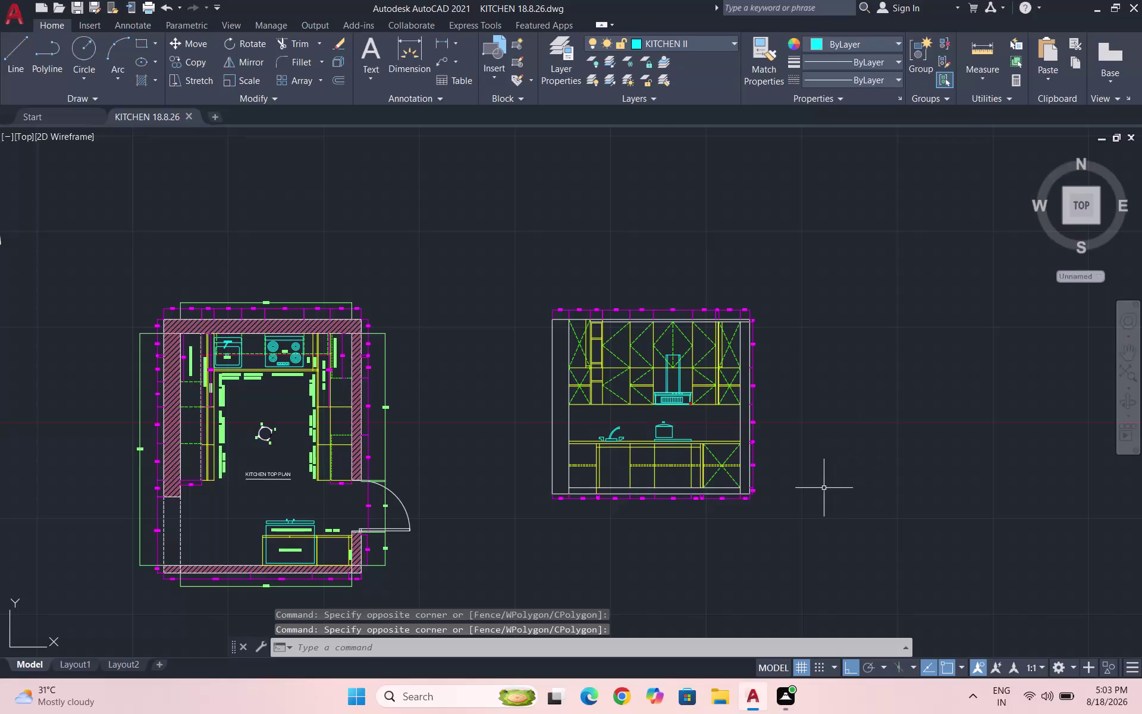
Draw a 3-point arc closing the left end of the knob's top lines.
scroll(up, 3)
scroll(up, 3)
scroll(up, 3)
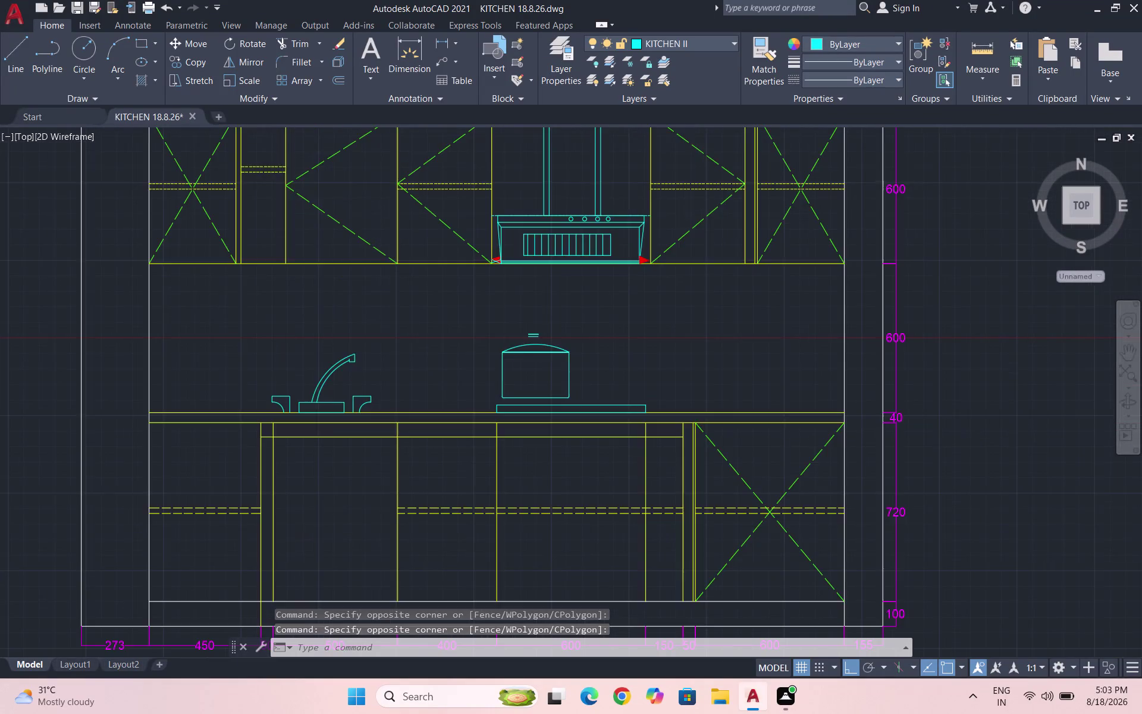
scroll(up, 3)
scroll(up, 3)
scroll(down, 3)
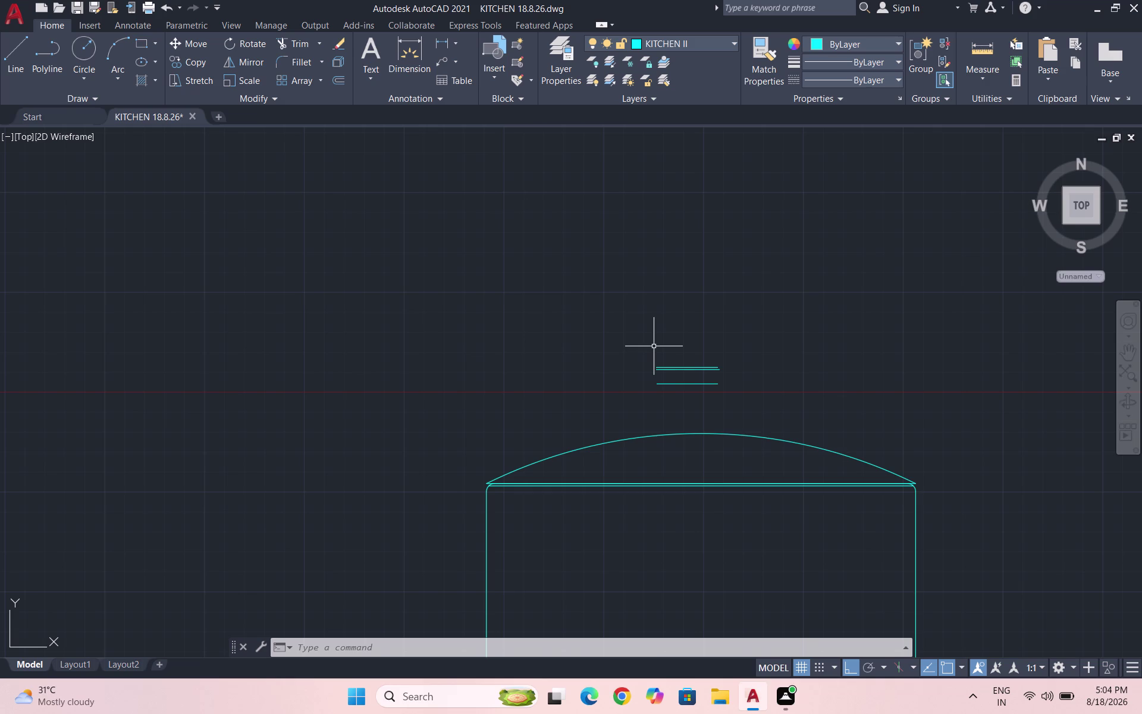
scroll(down, 3)
scroll(up, 3)
scroll(up, 3)
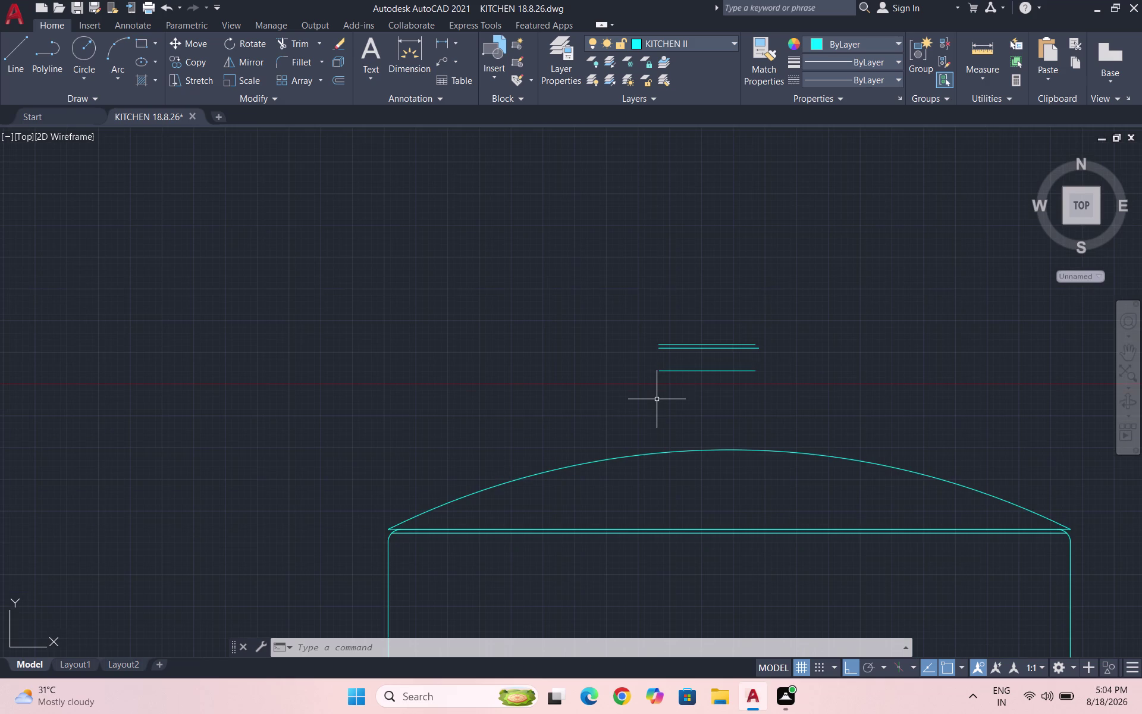
key(a)
key(Return)
scroll(up, 3)
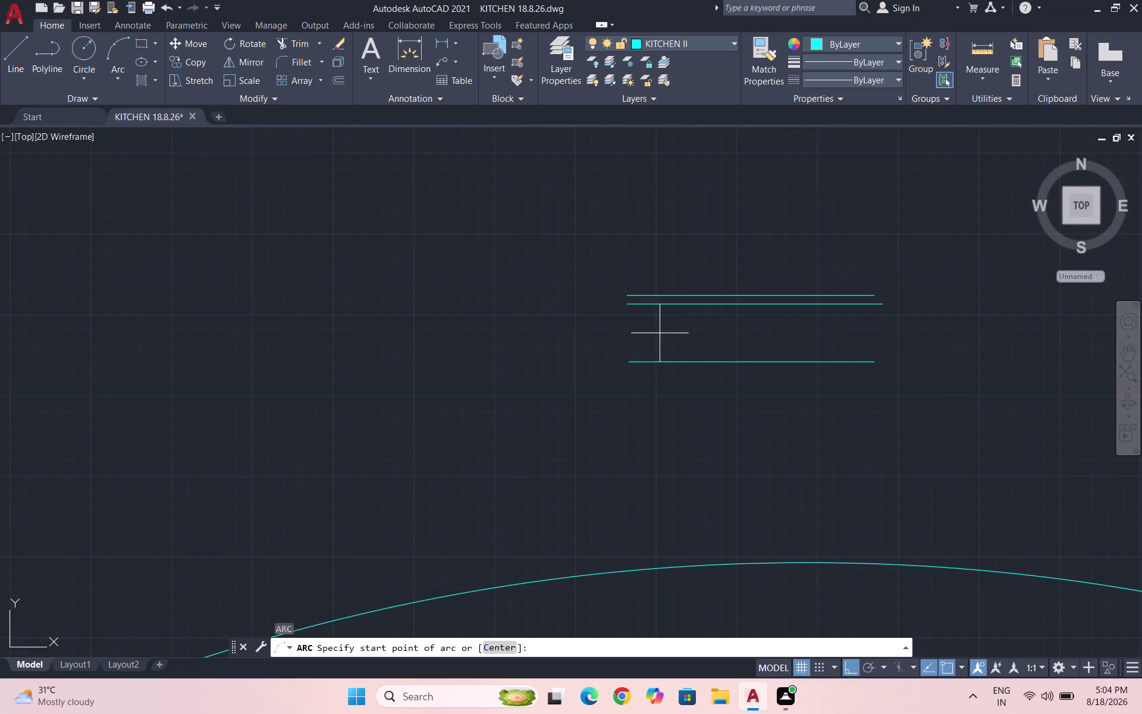
click(625, 294)
click(631, 363)
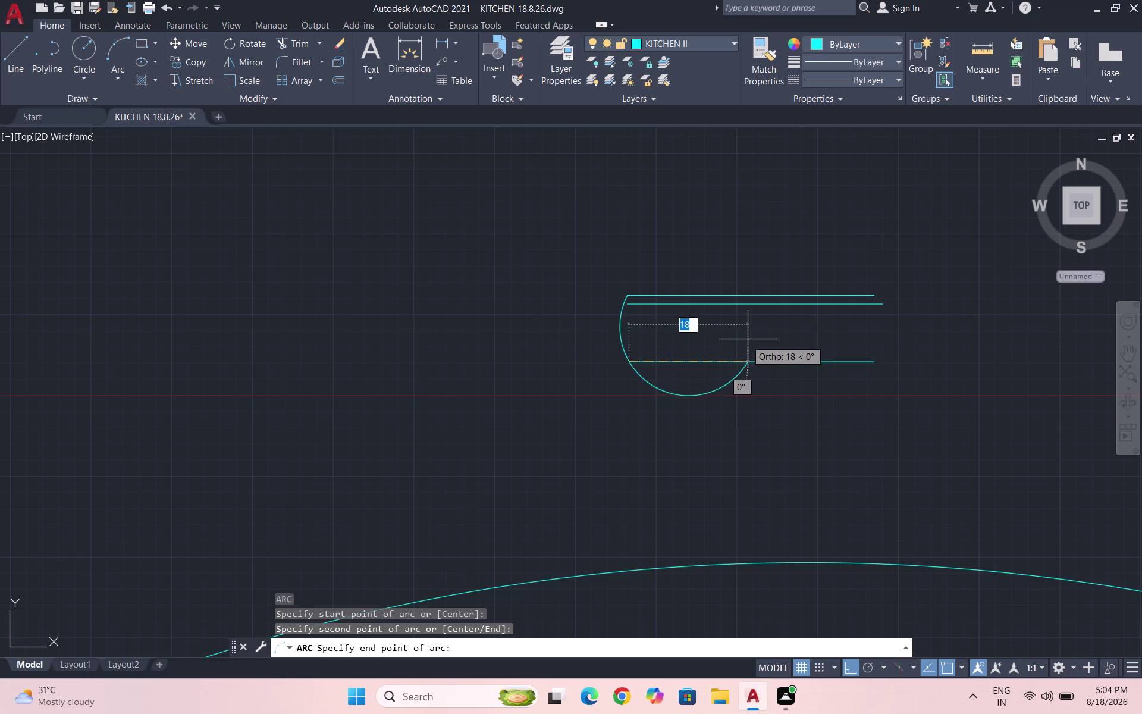
click(707, 337)
Trim the left arc's portion hanging below the knob's bottom line.
text(TR)
key(Return)
key(Return)
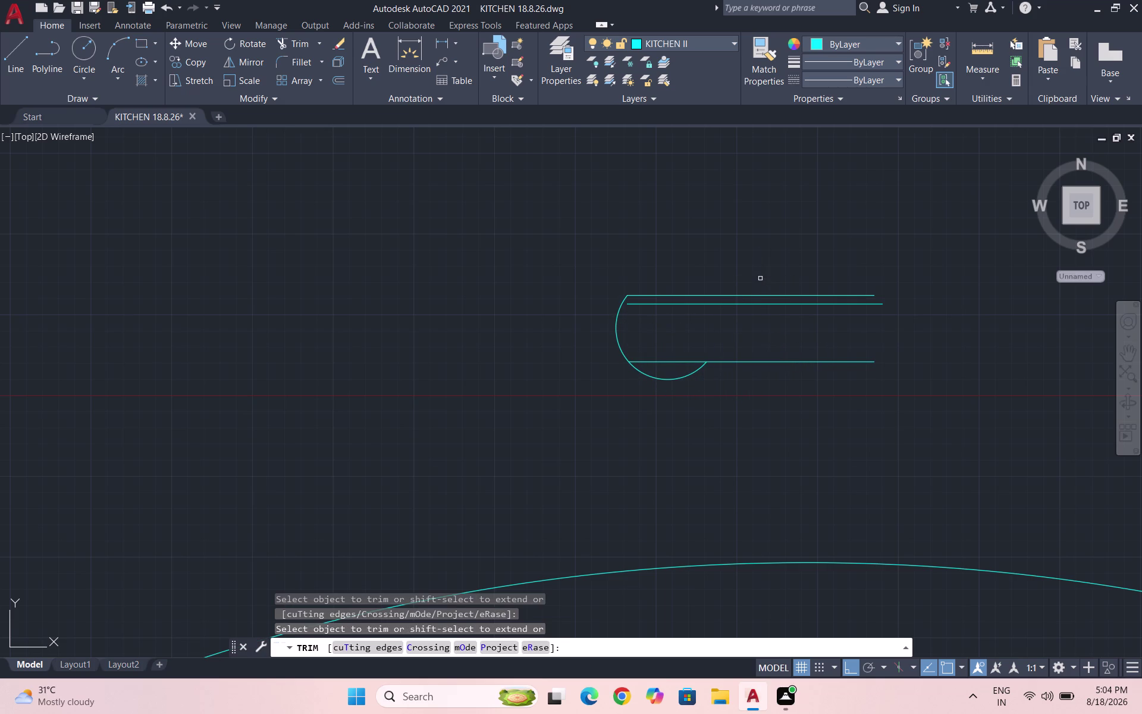
click(652, 375)
key(Escape)
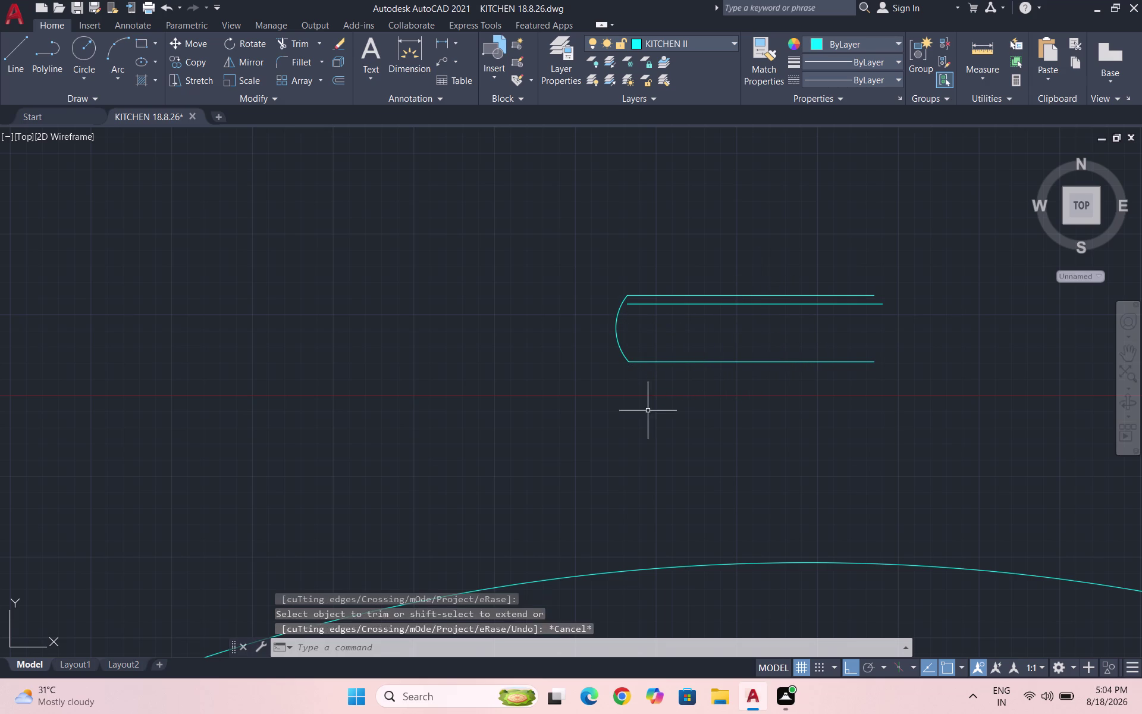
key(Escape)
Draw a 3-point arc closing the right end of the knob's top lines.
key(a)
key(Return)
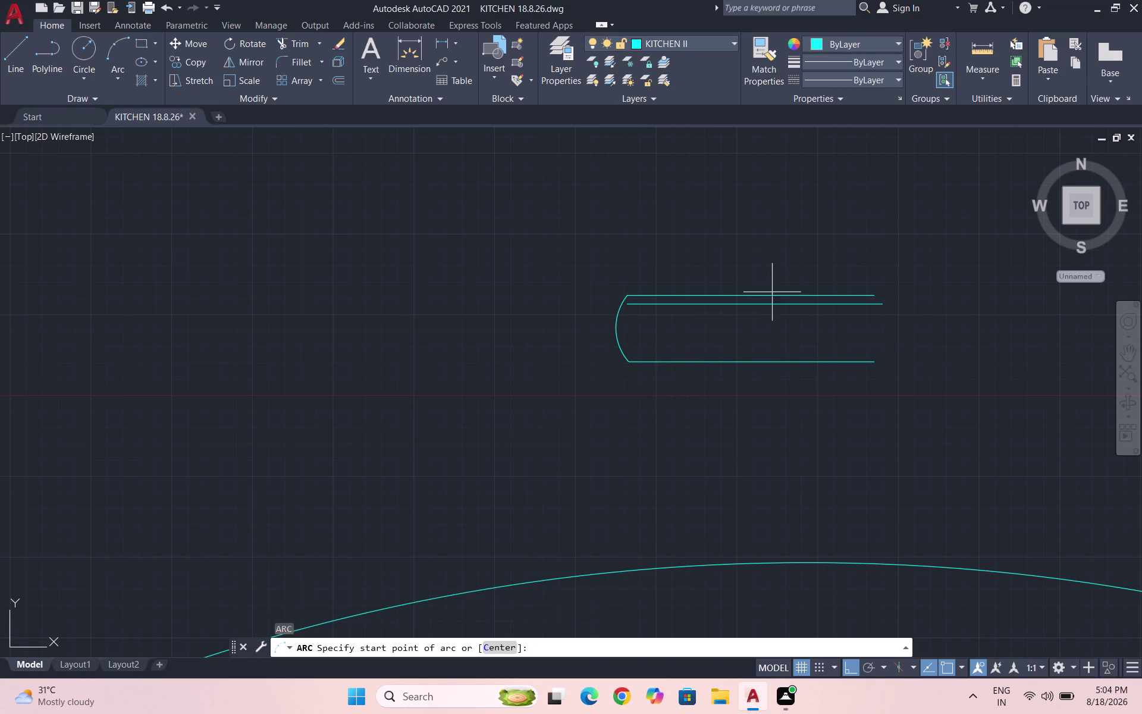
click(871, 294)
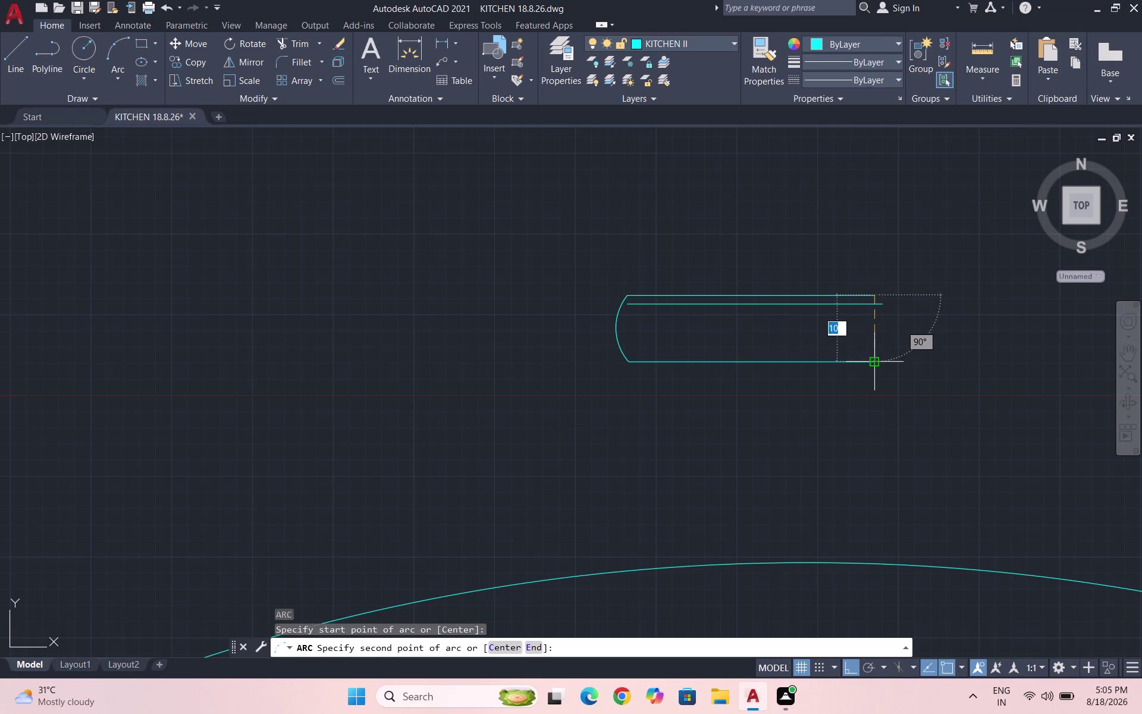
click(874, 366)
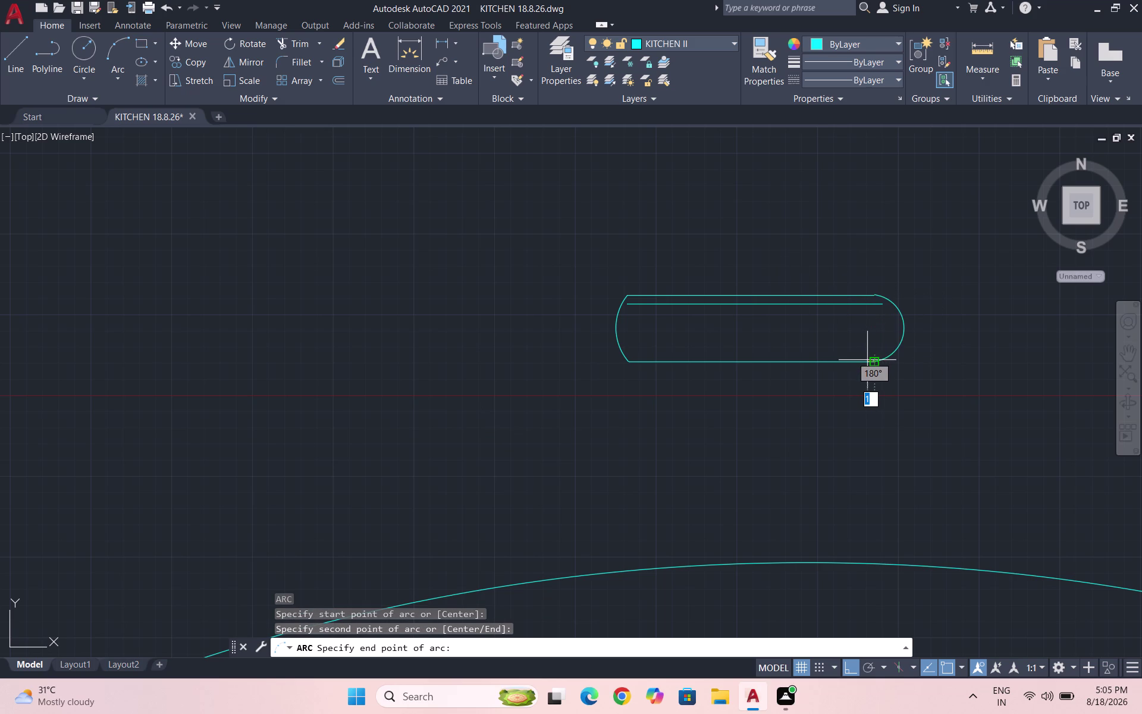
click(867, 359)
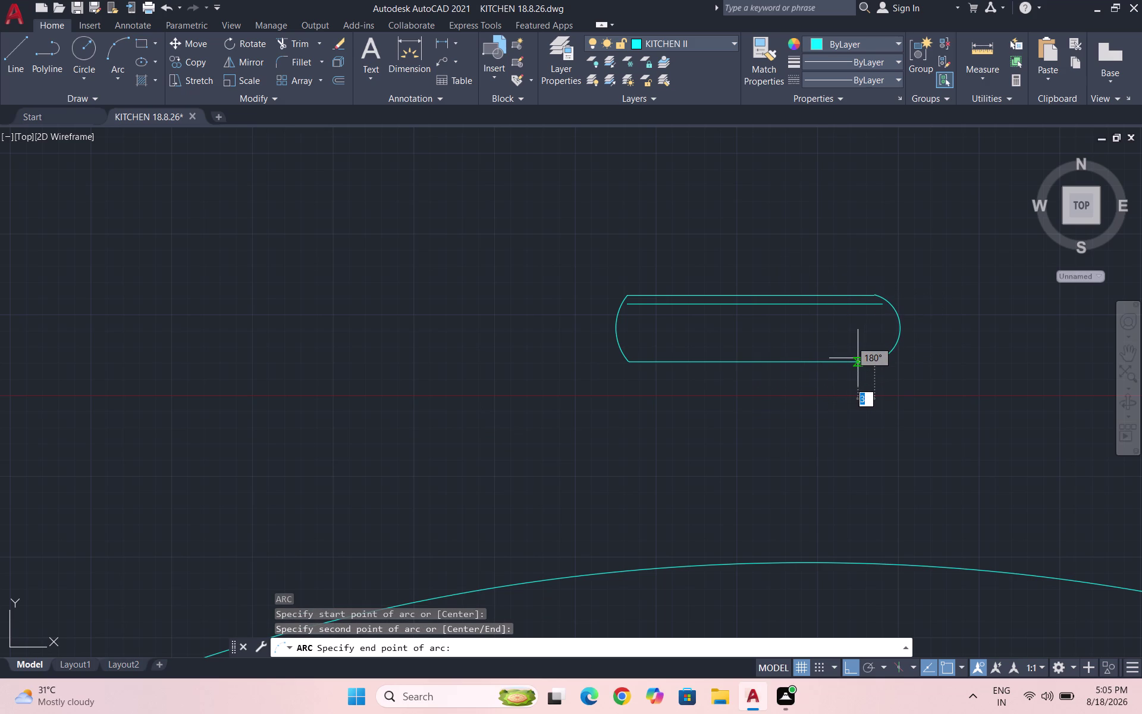
click(857, 358)
scroll(up, 3)
scroll(up, 3)
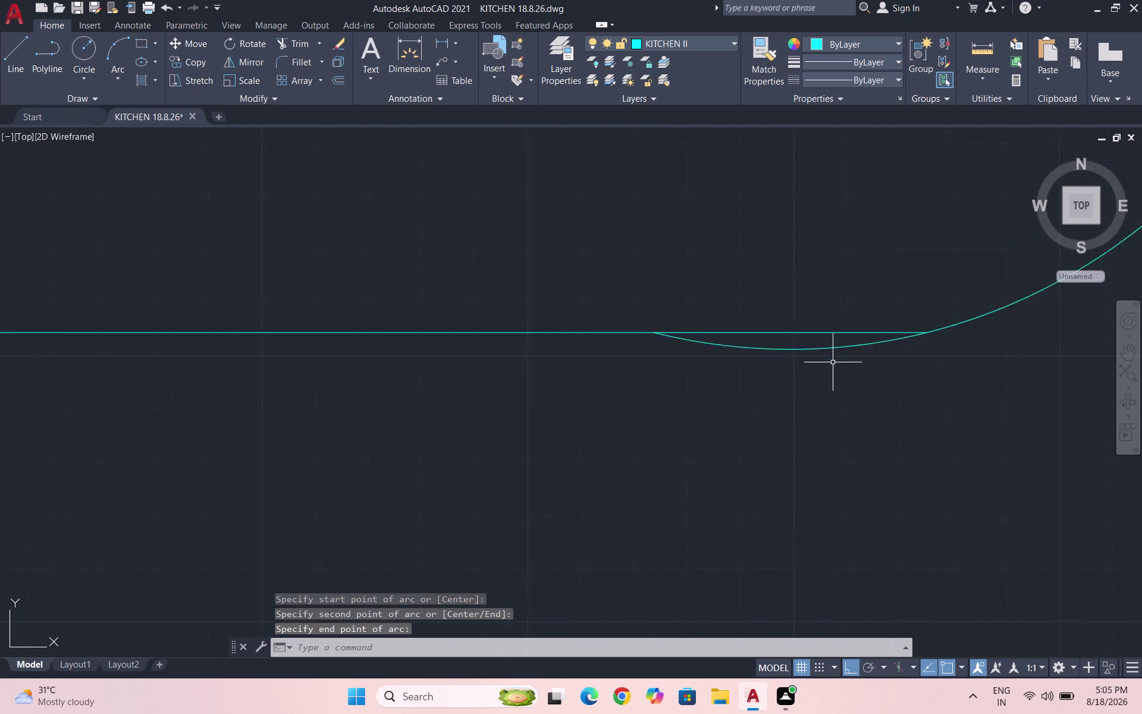
scroll(up, 3)
Trim away the right arc's dip below the bottom line.
text(TR)
key(Return)
key(Return)
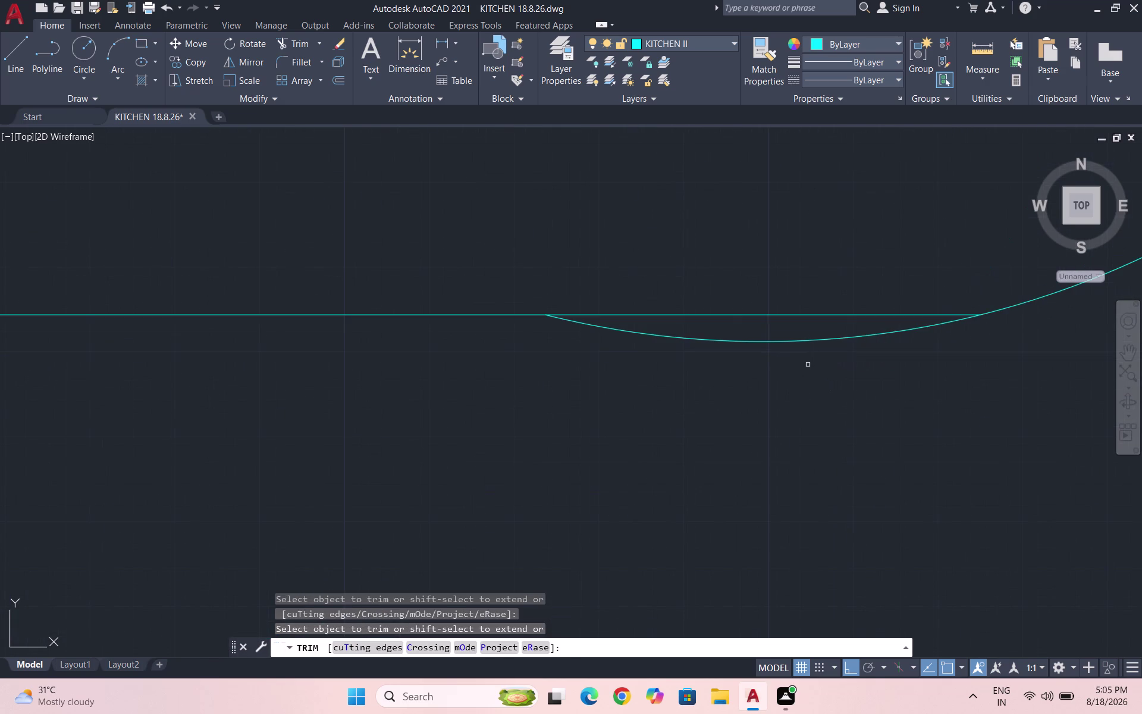
click(822, 339)
click(823, 347)
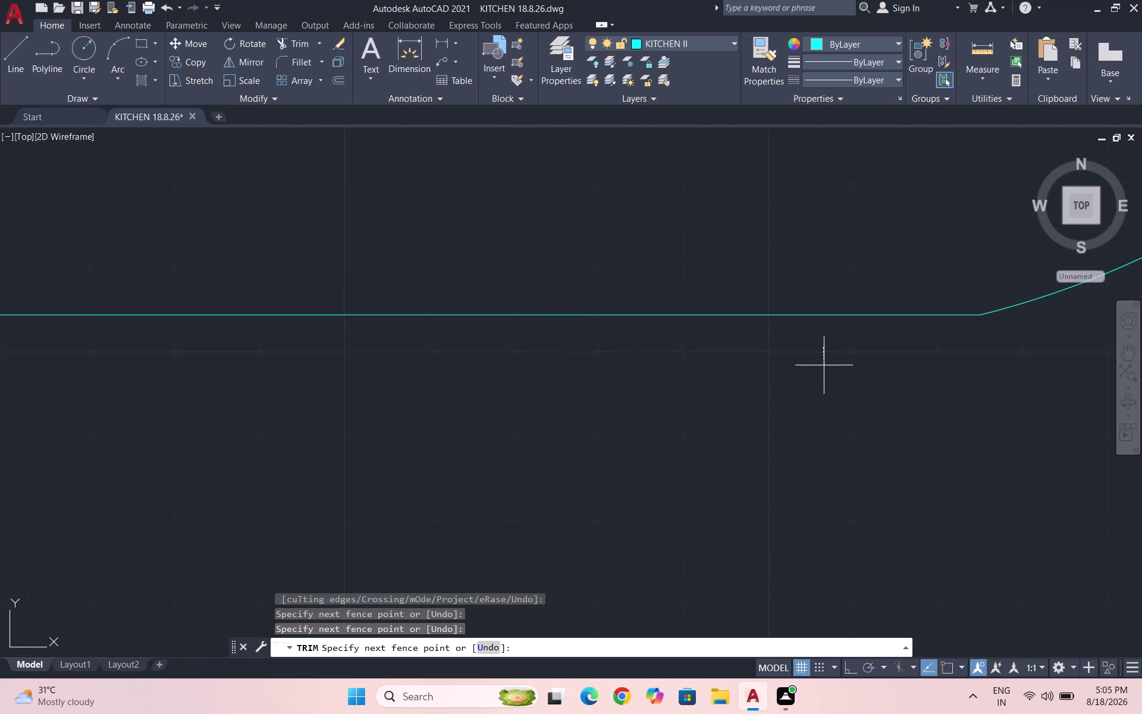
scroll(down, 3)
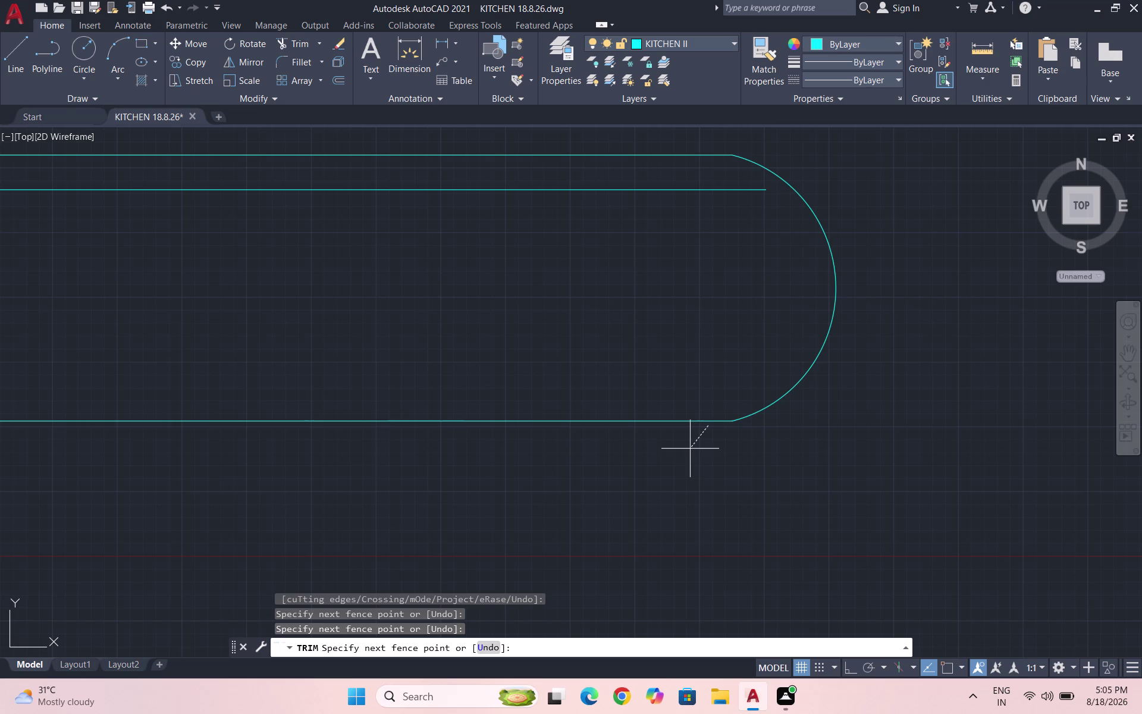
scroll(down, 3)
scroll(down, 3)
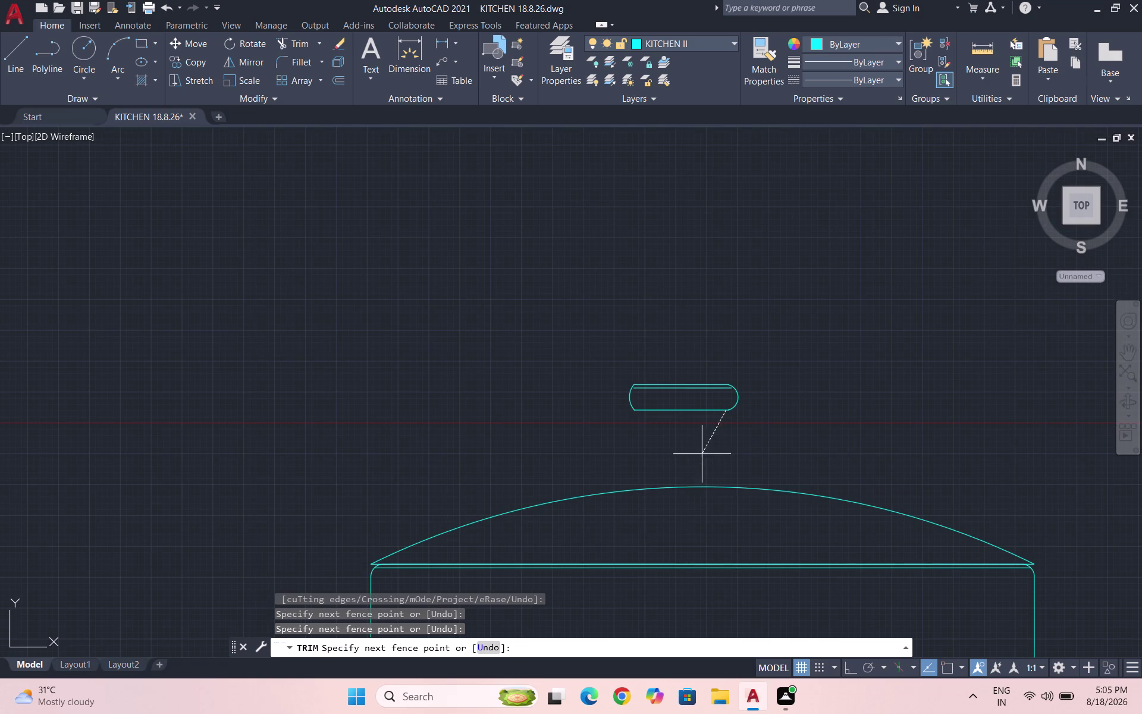
Draw the left curved stem arc from under the knob cap down past the lid.
key(Escape)
key(a)
key(Return)
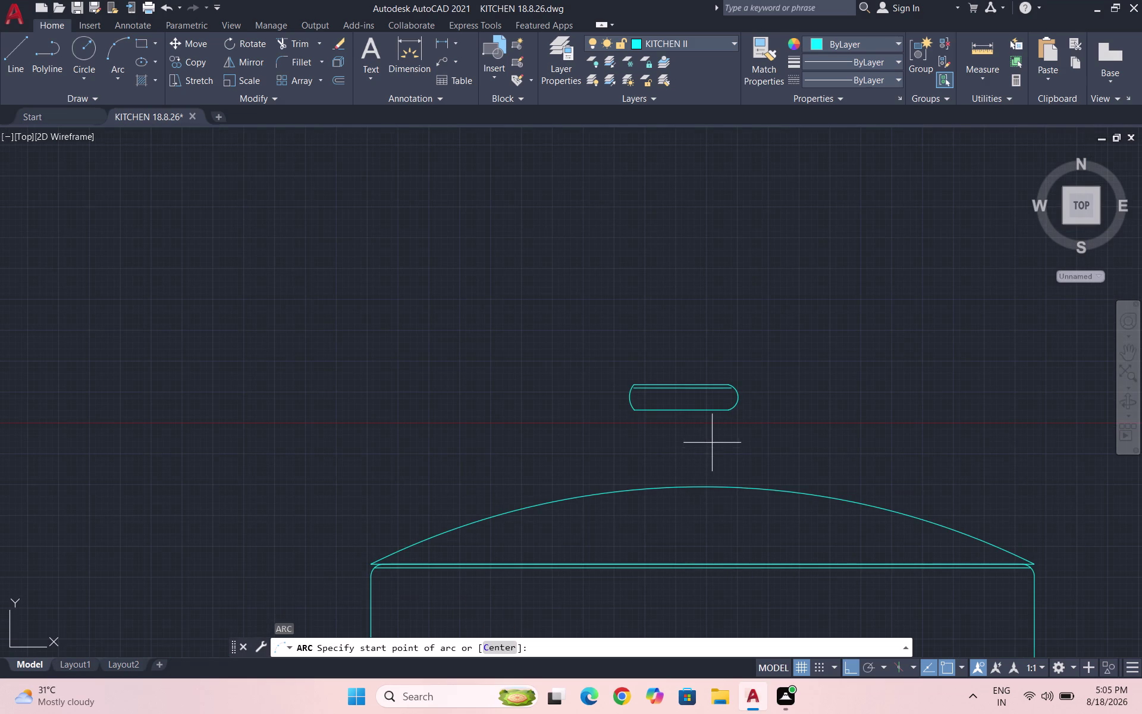
scroll(up, 3)
click(541, 346)
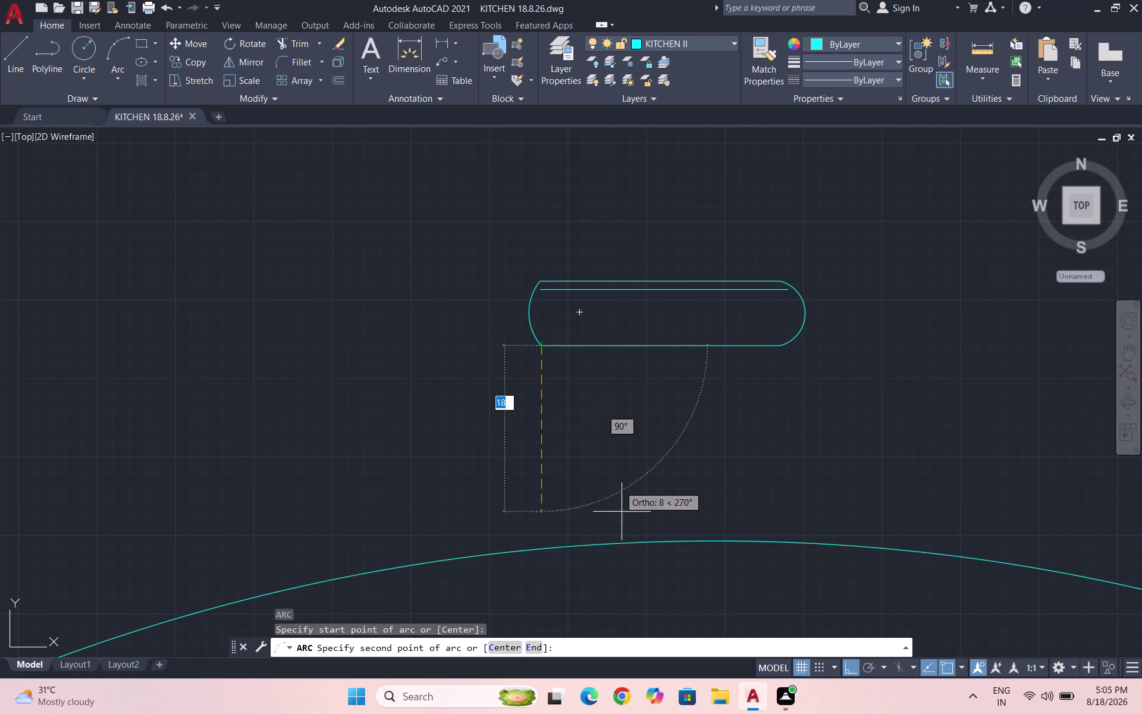
click(637, 540)
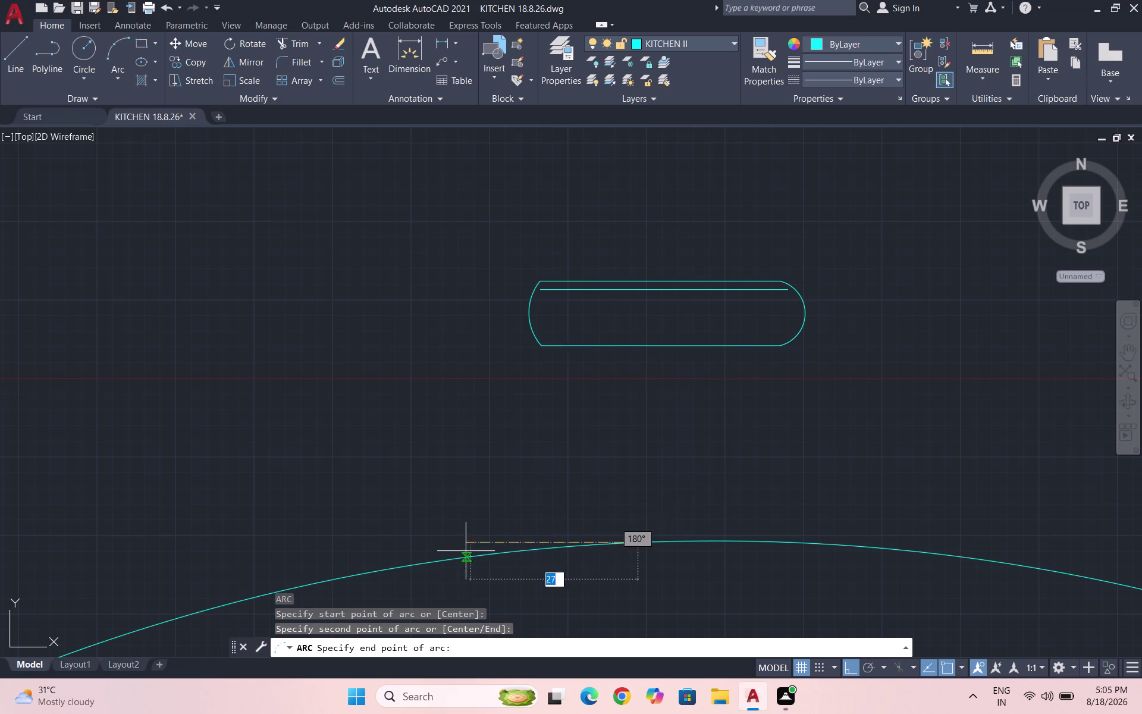
scroll(down, 3)
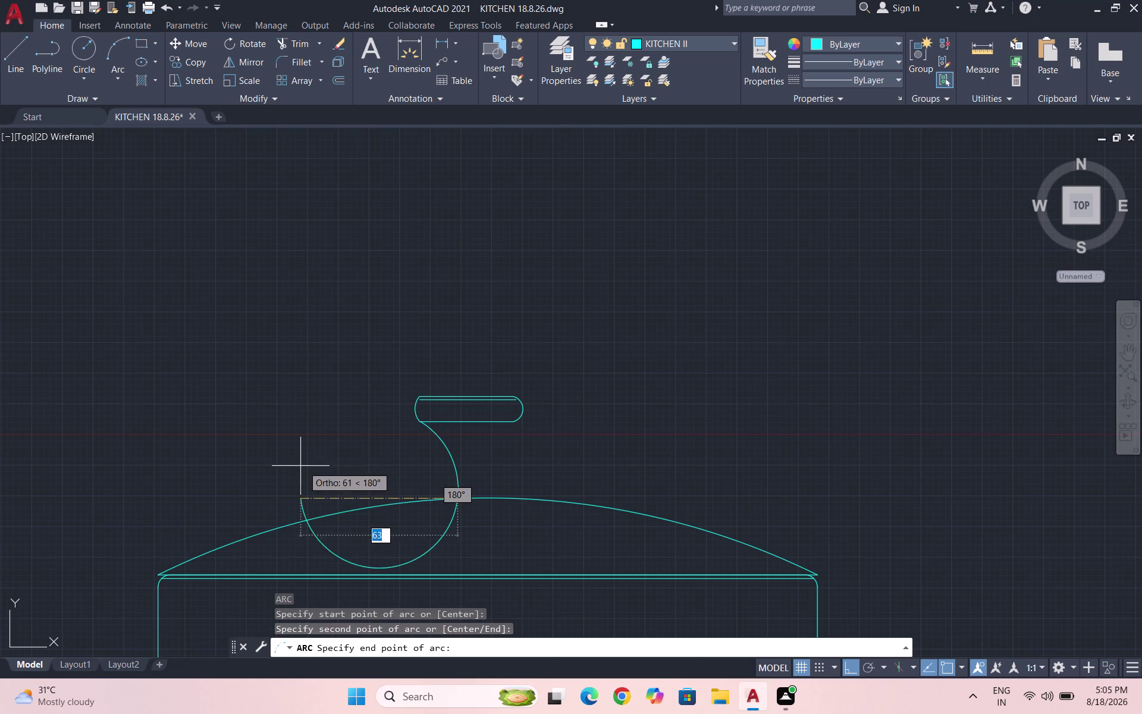
click(316, 464)
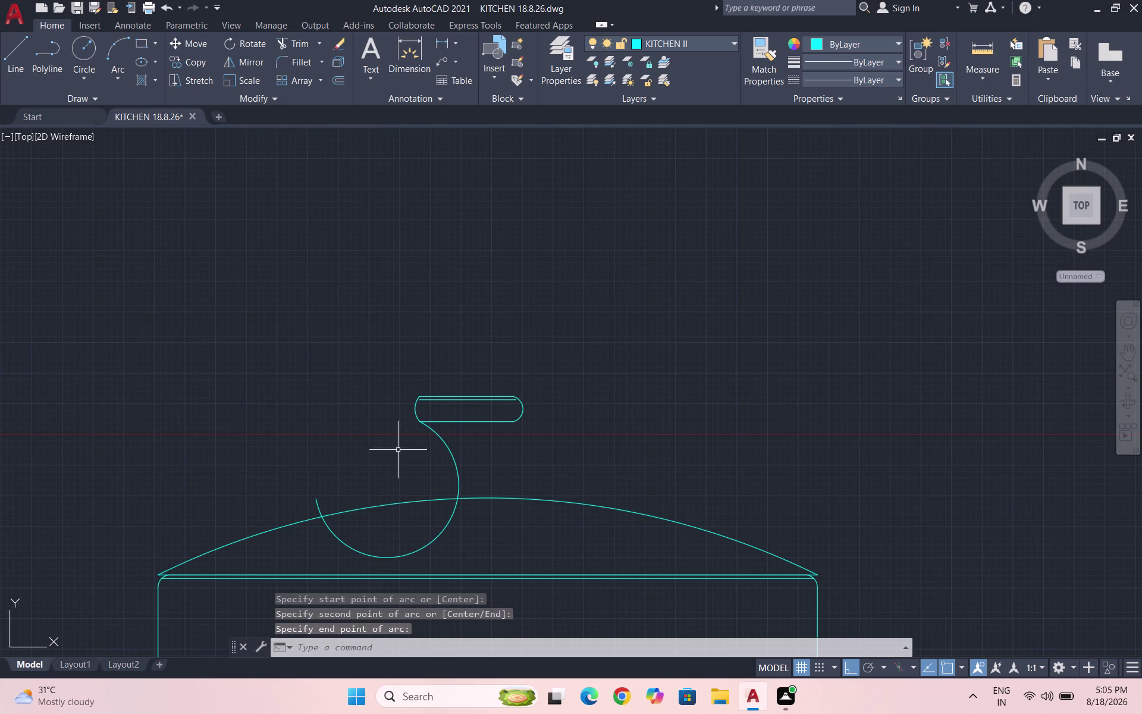
Trim the left stem curve's loops below the lid.
text(TR)
key(Return)
key(Return)
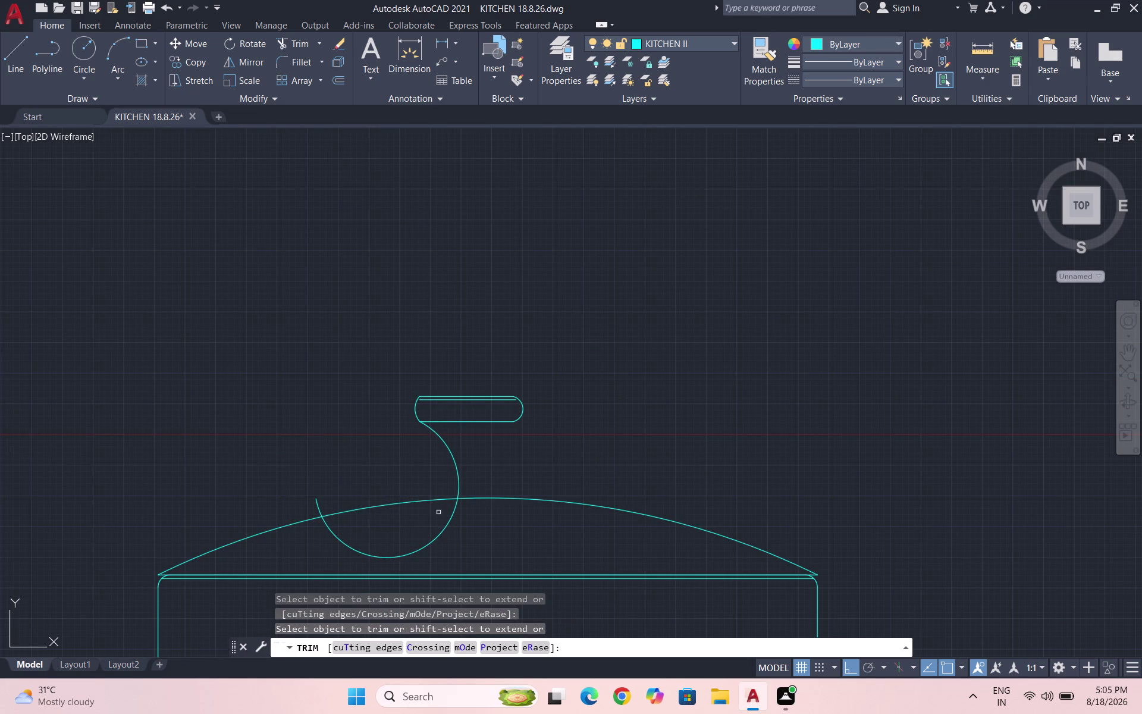
drag(419, 527, 478, 549)
drag(312, 511, 334, 493)
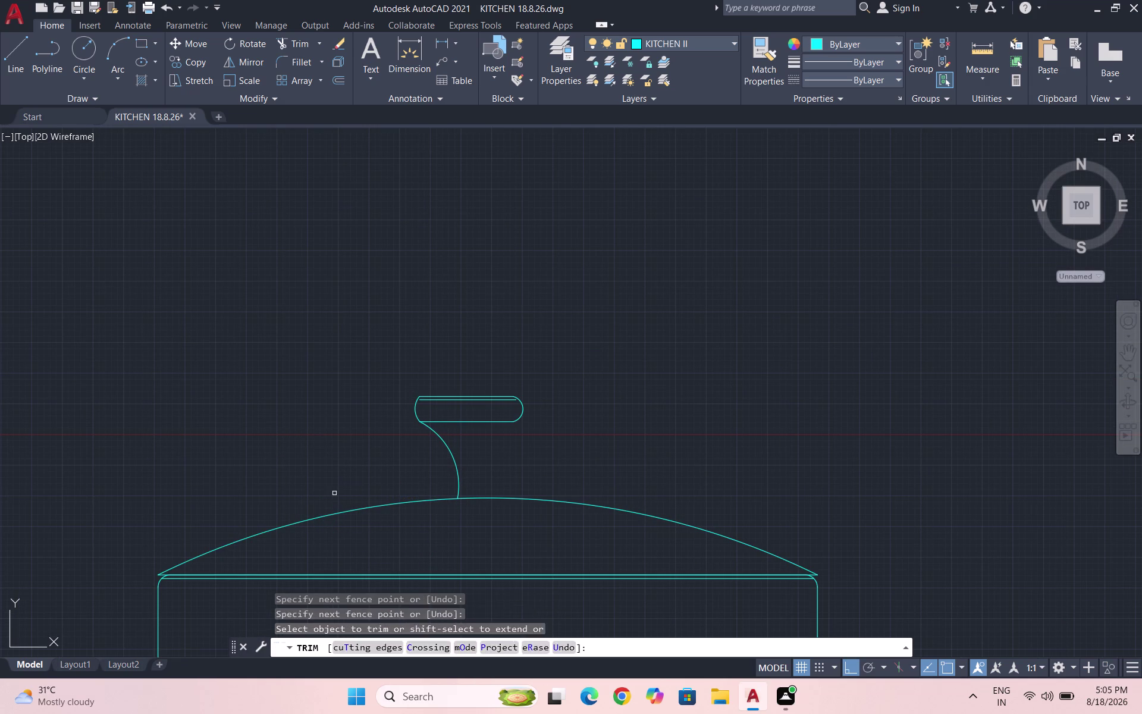
key(Escape)
key(Escape)
Draw the right curved stem arc from under the cap down past the lid.
key(a)
key(Return)
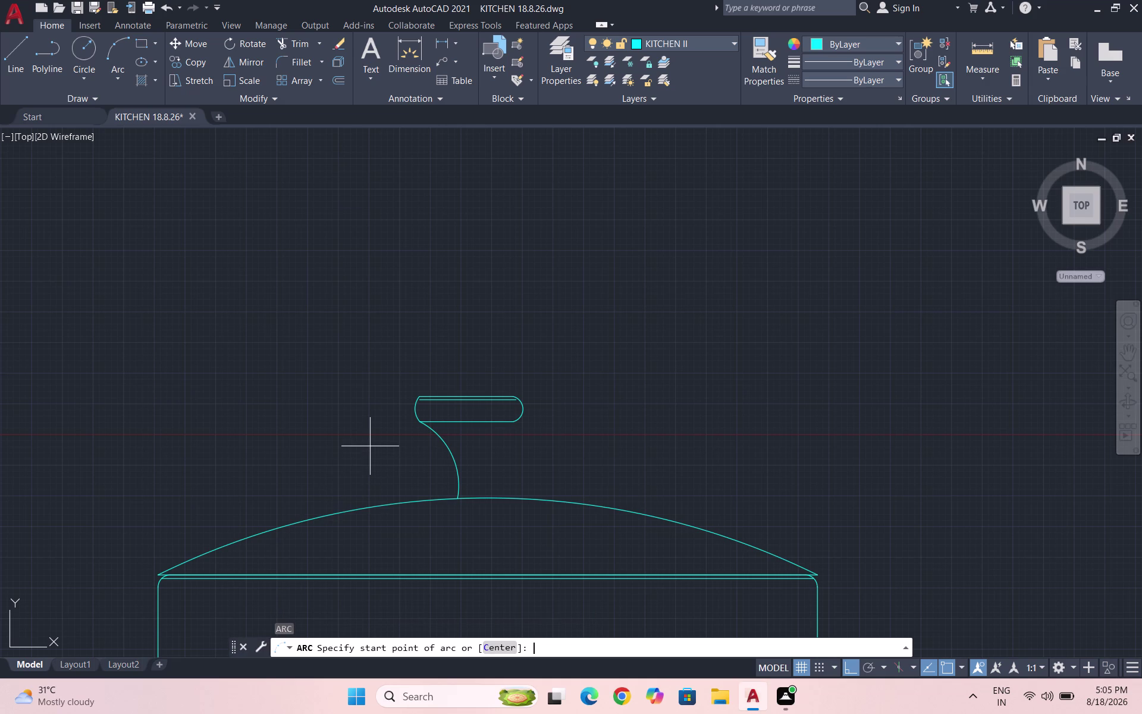
click(511, 421)
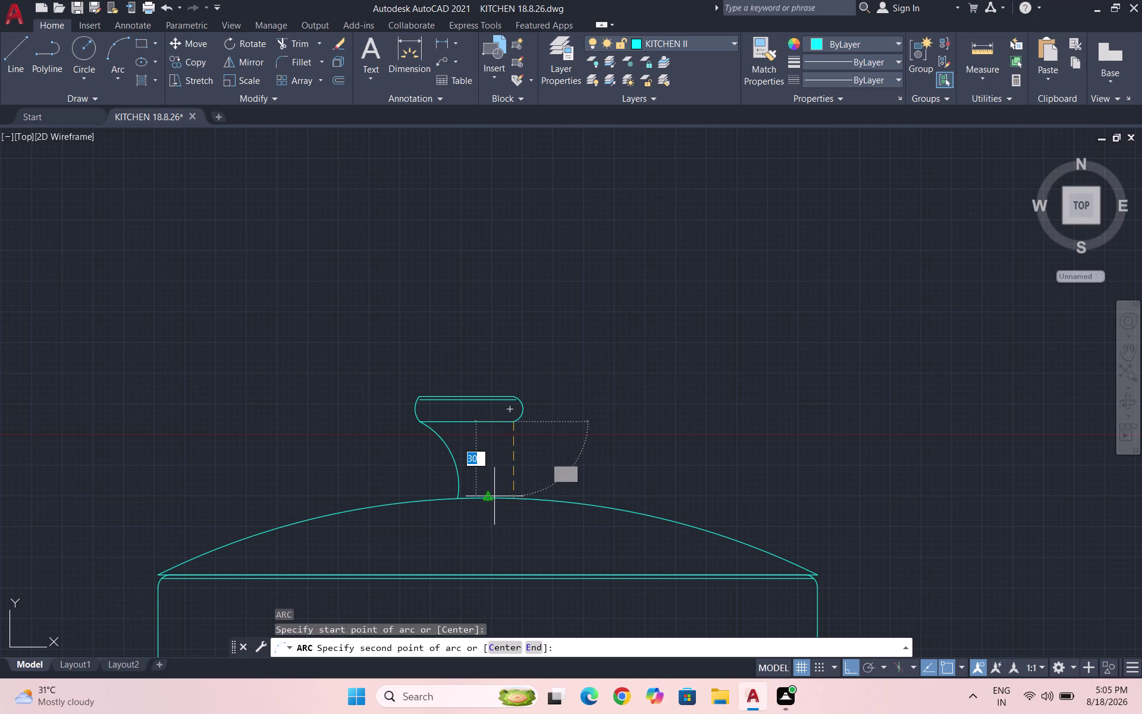
scroll(up, 3)
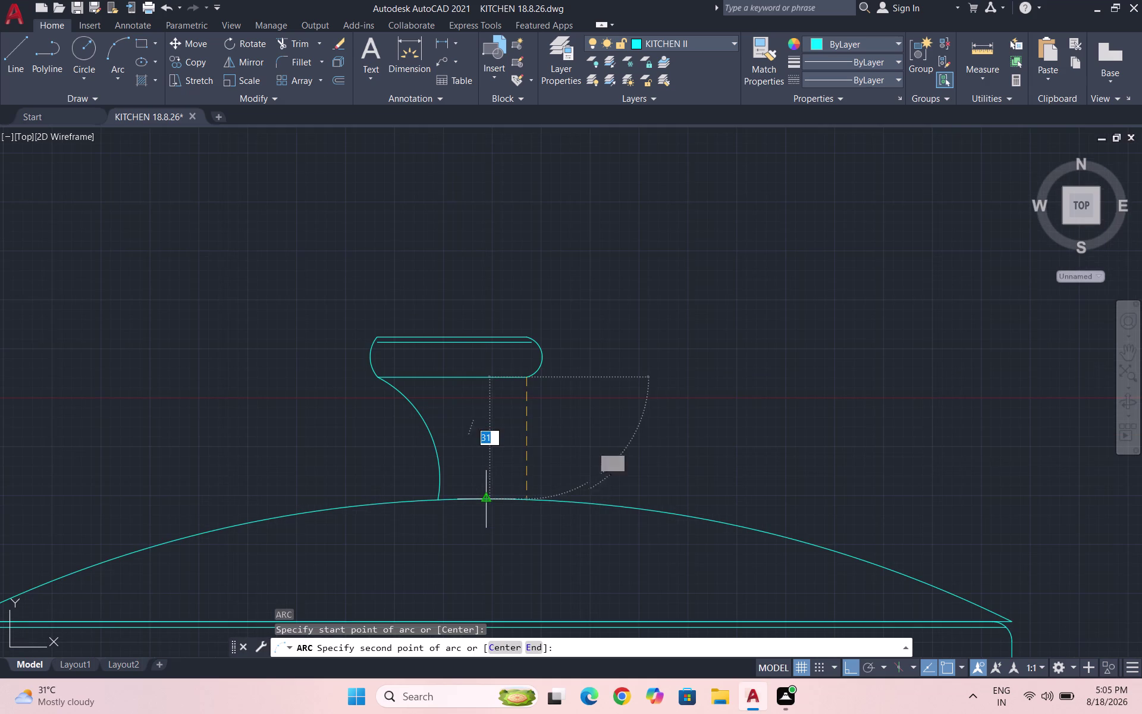
click(486, 497)
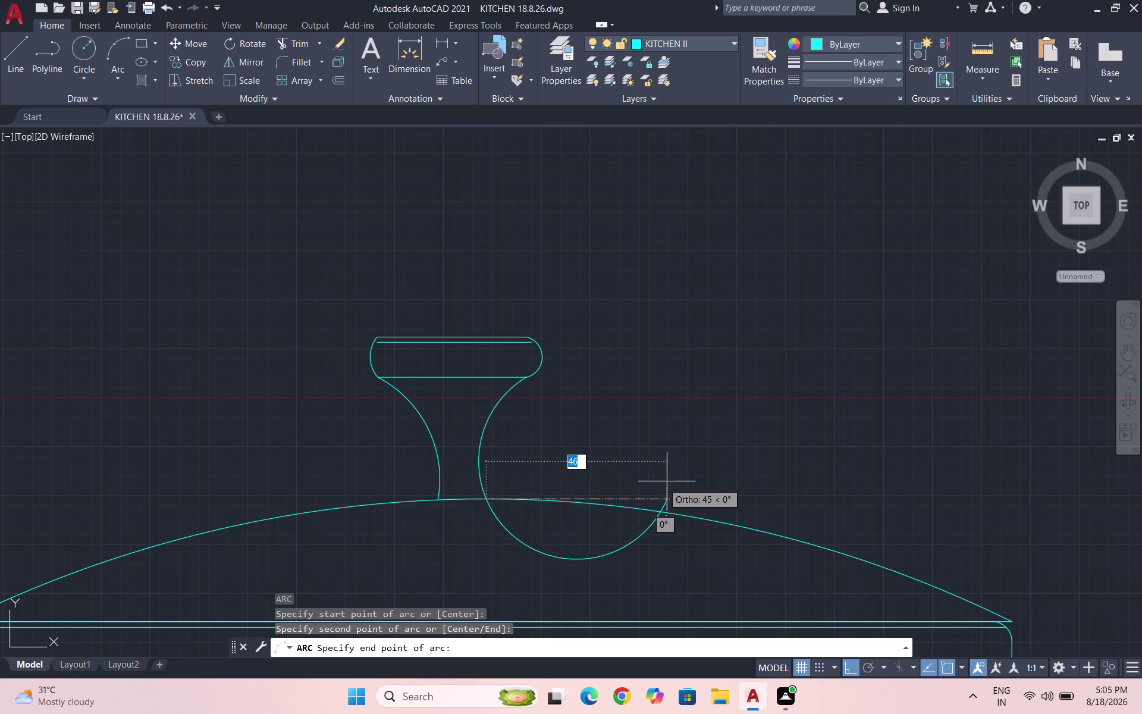
click(725, 458)
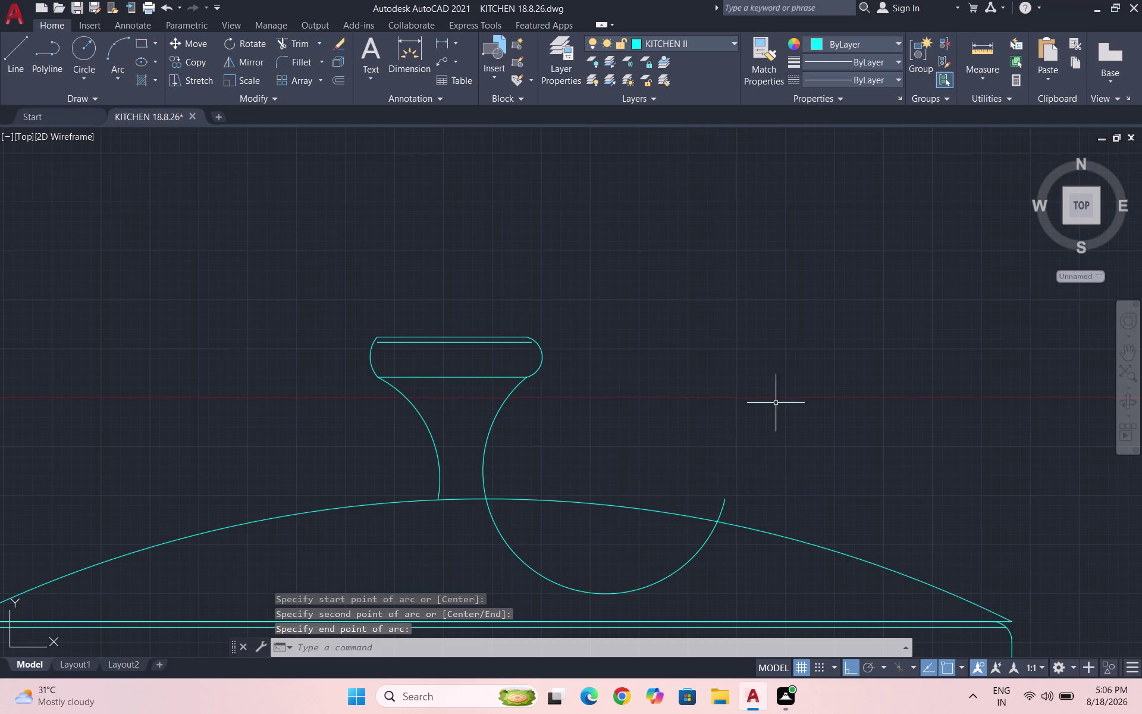
Trim the right stem curve's overhang below the lid.
text(TR)
key(Return)
key(Return)
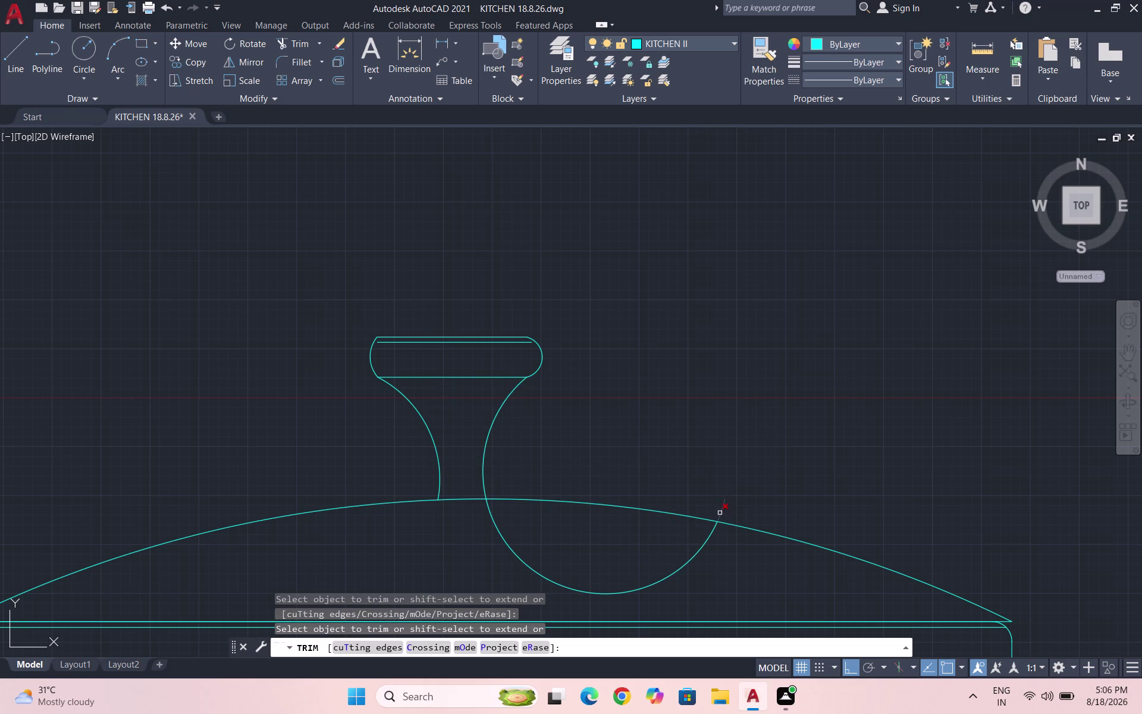
drag(711, 503, 775, 507)
drag(548, 552, 458, 603)
key(Escape)
scroll(down, 3)
key(Escape)
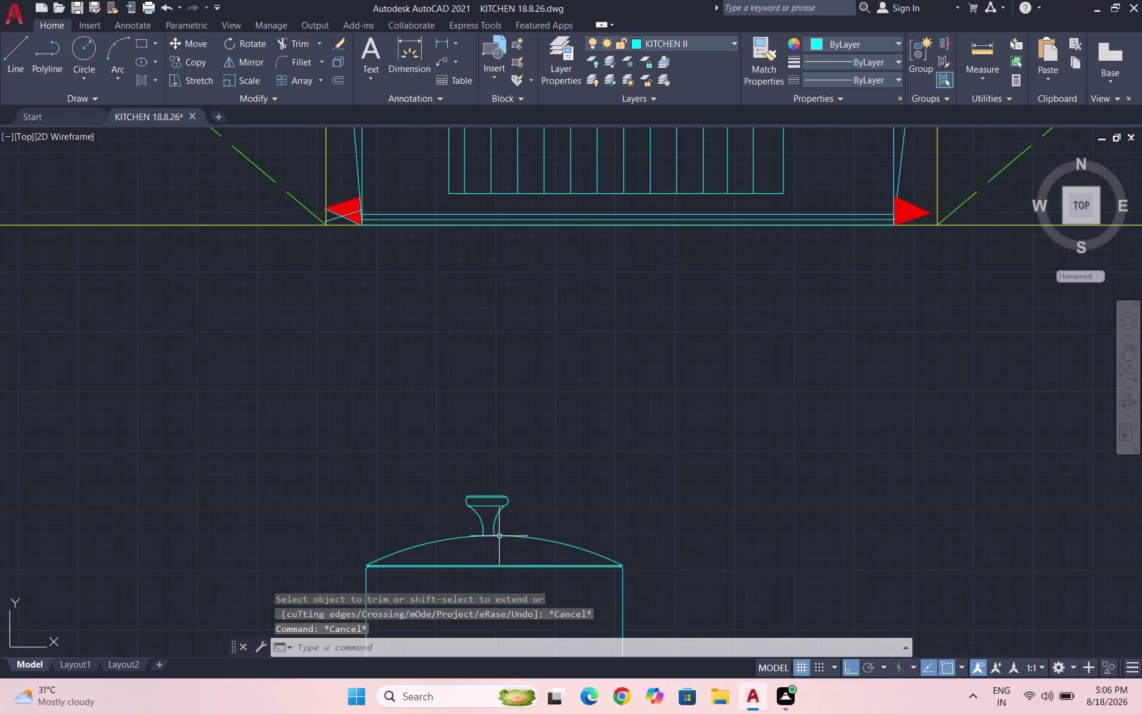
Draw the upper handle line extending left from the lid rim's left corner.
scroll(down, 3)
scroll(down, 3)
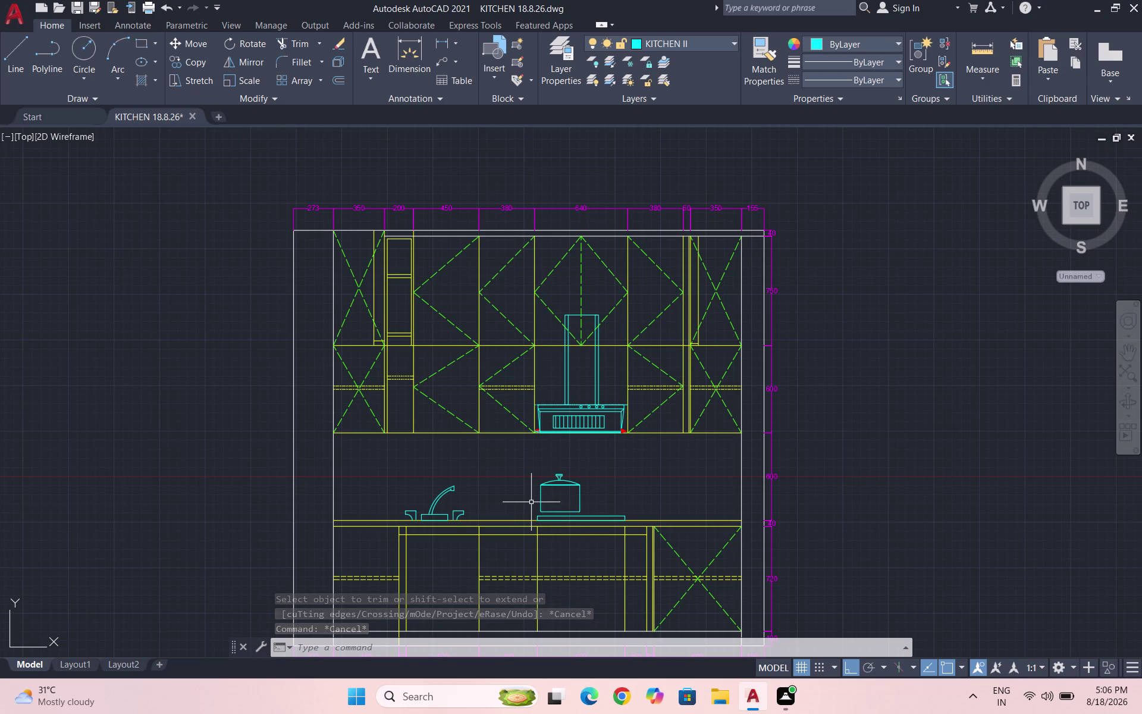
scroll(up, 3)
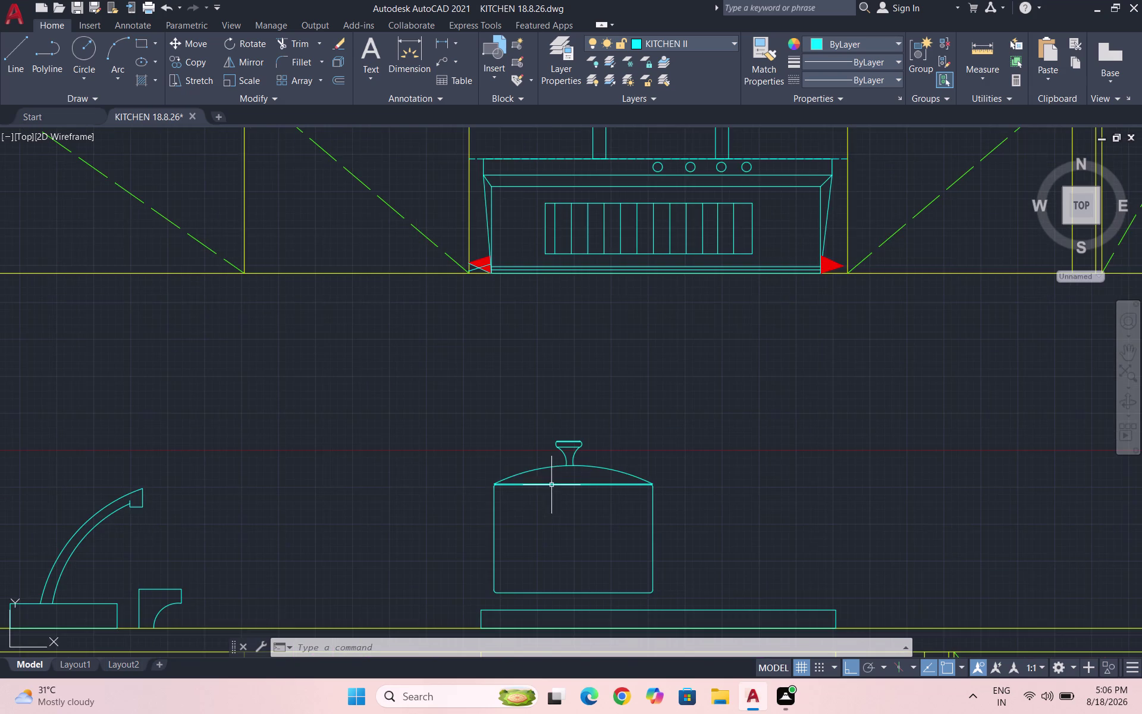
scroll(up, 3)
text(L')
key(Return)
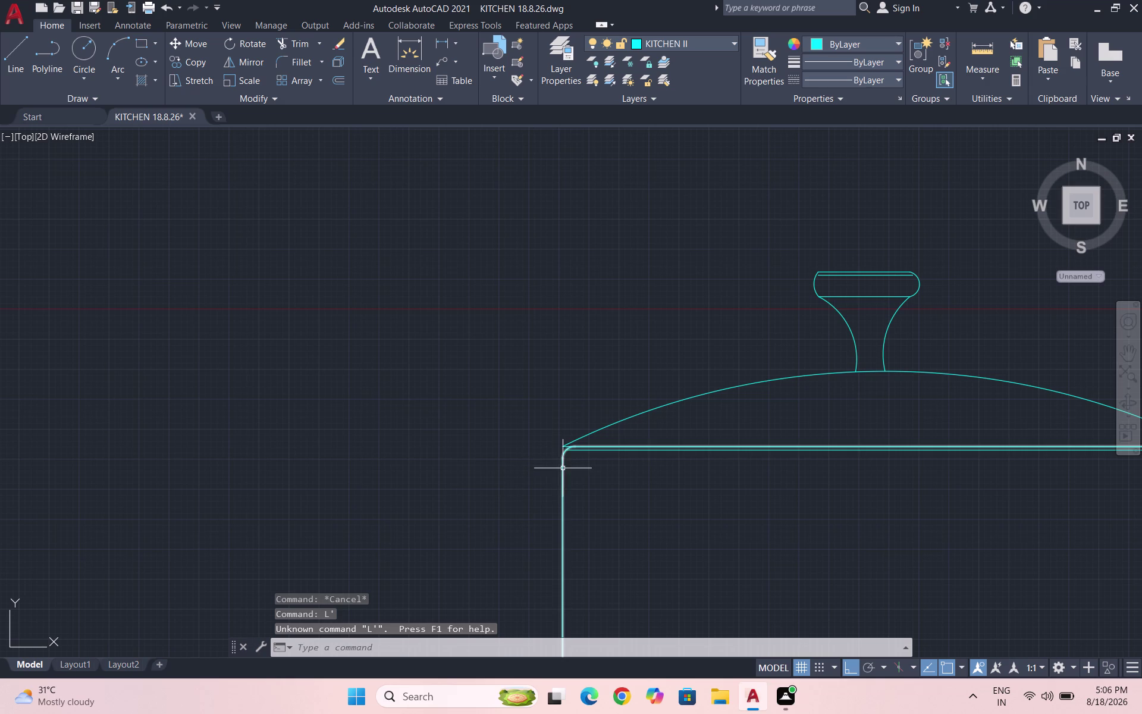
key(Escape)
key(l)
key(Return)
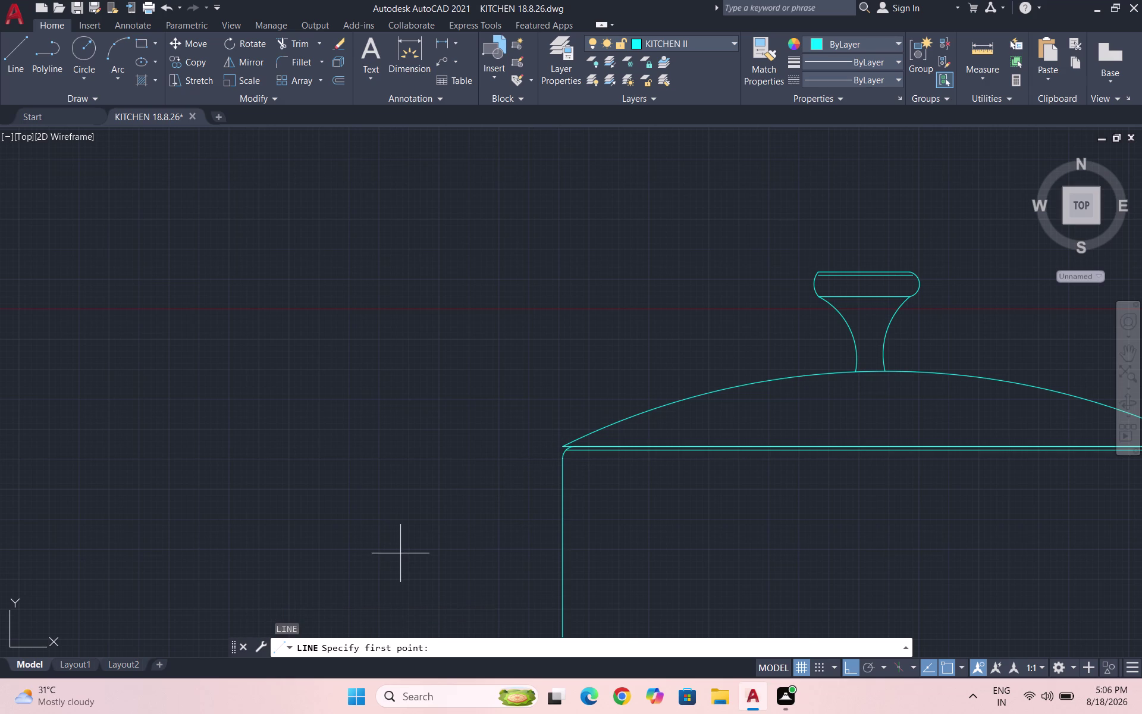
click(561, 463)
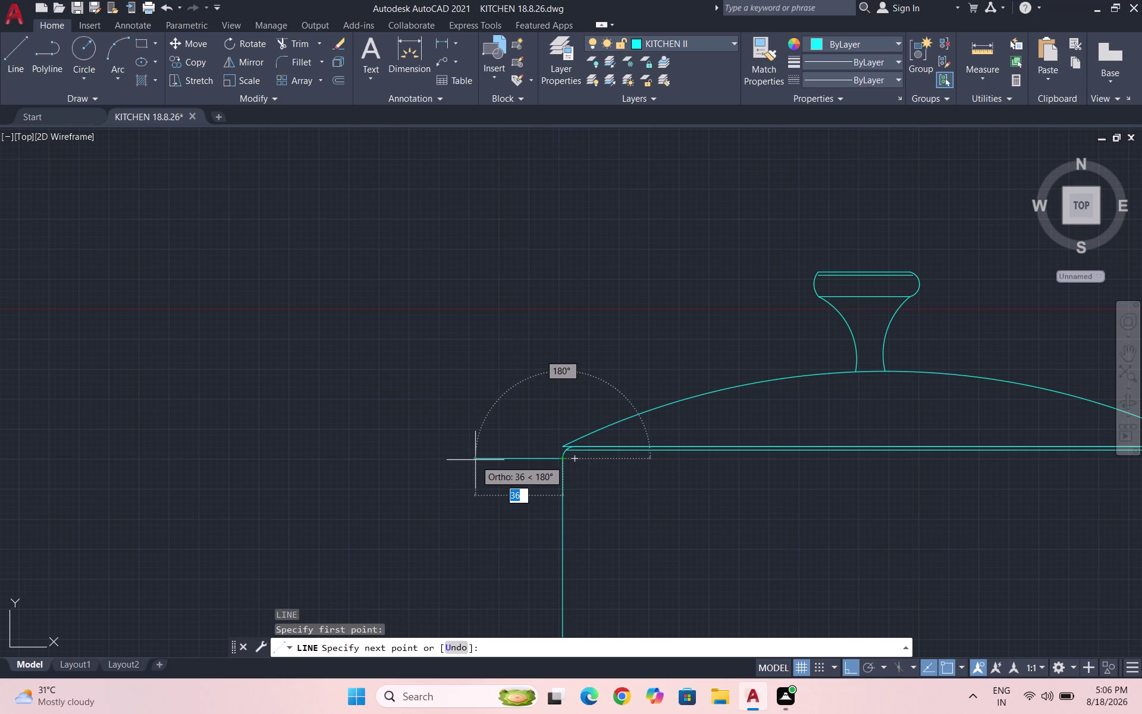
click(519, 458)
key(Escape)
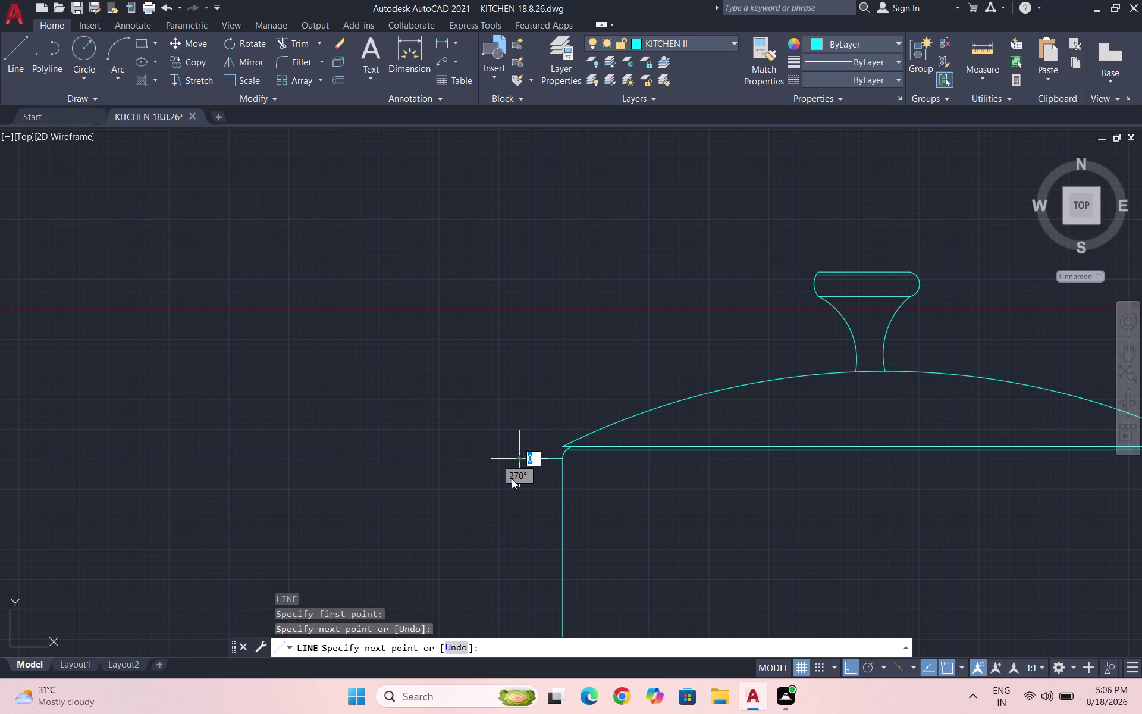
scroll(up, 3)
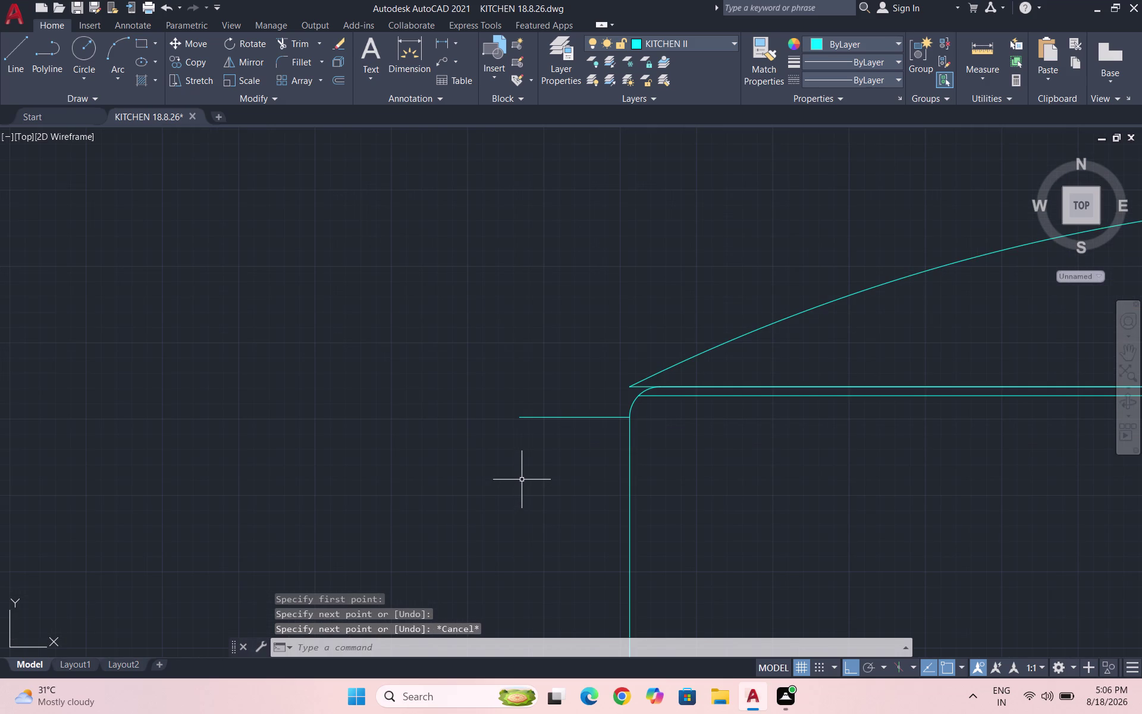
Draw a second, parallel handle line just below the first.
key(space)
click(628, 430)
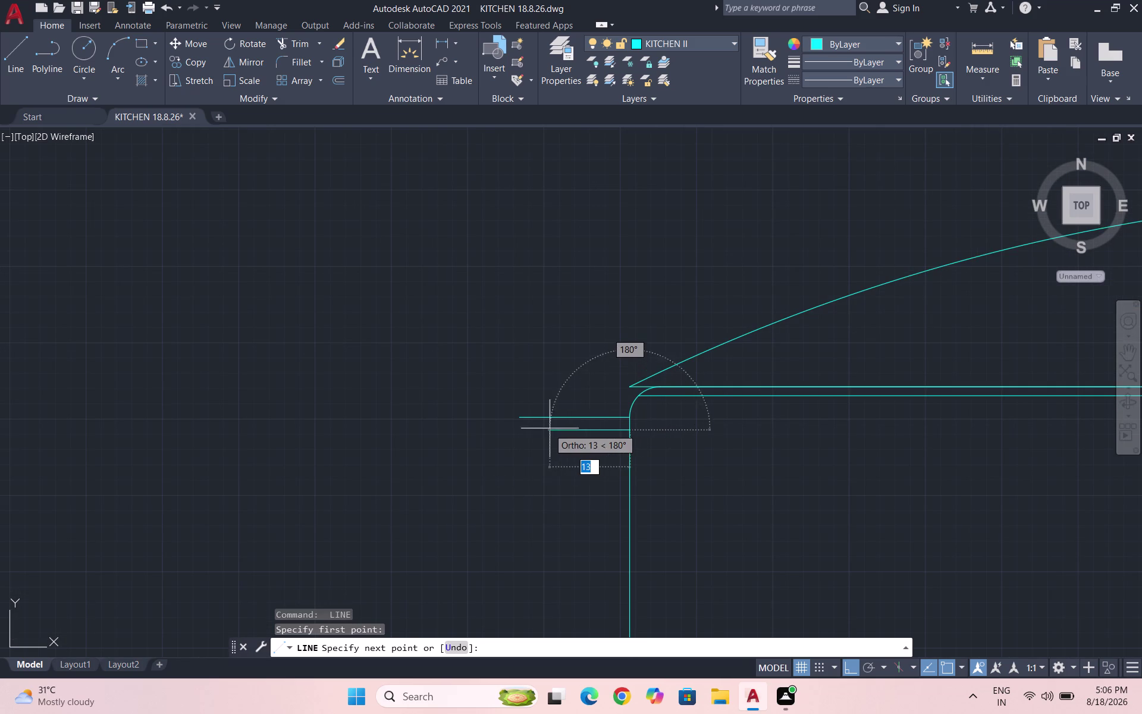
click(525, 427)
key(Escape)
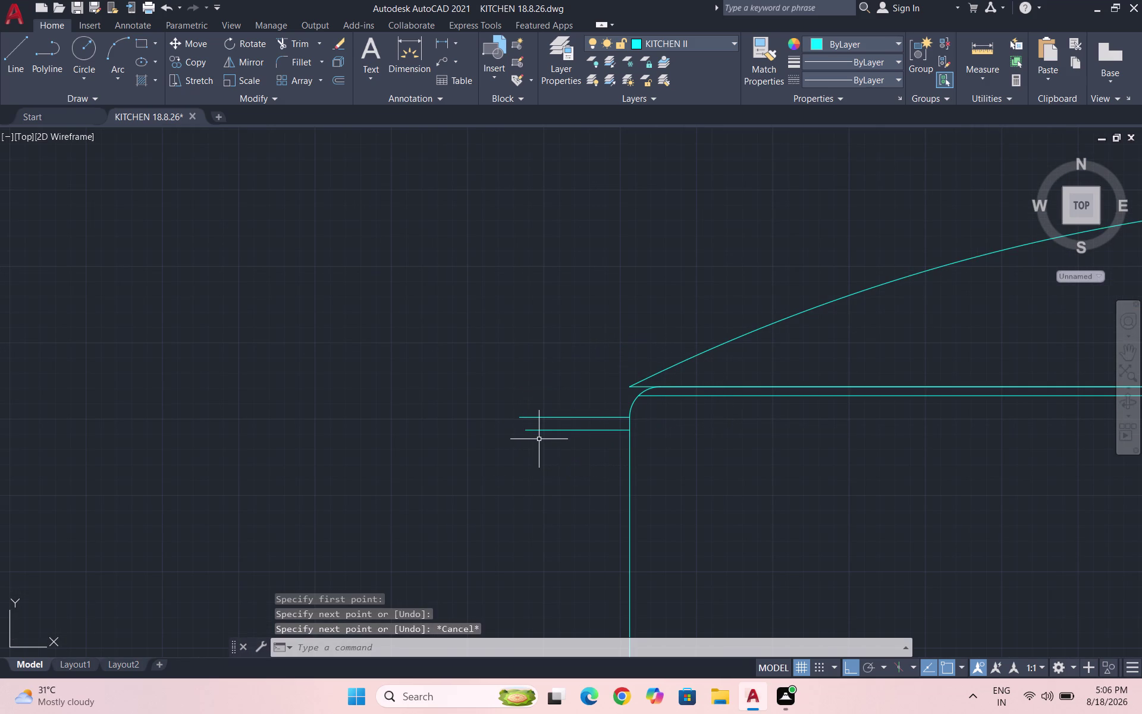
Fillet the two handle lines into a rounded outer end with radius 5.
key(f)
key(Return)
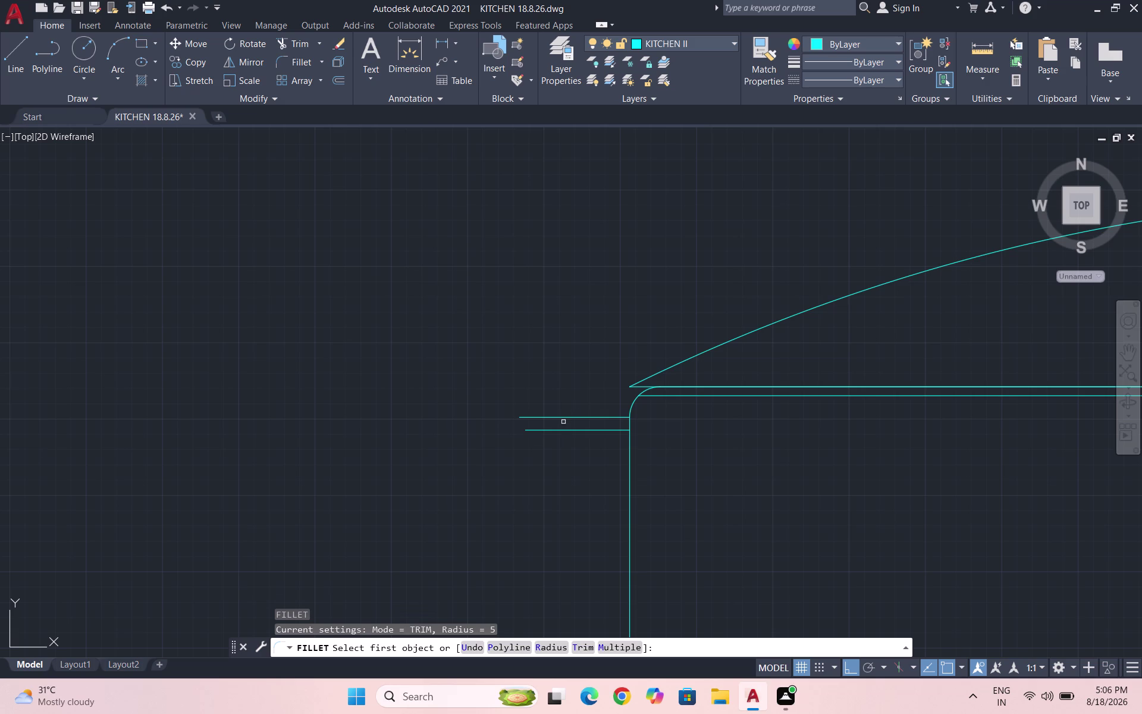
click(560, 418)
click(558, 430)
key(Escape)
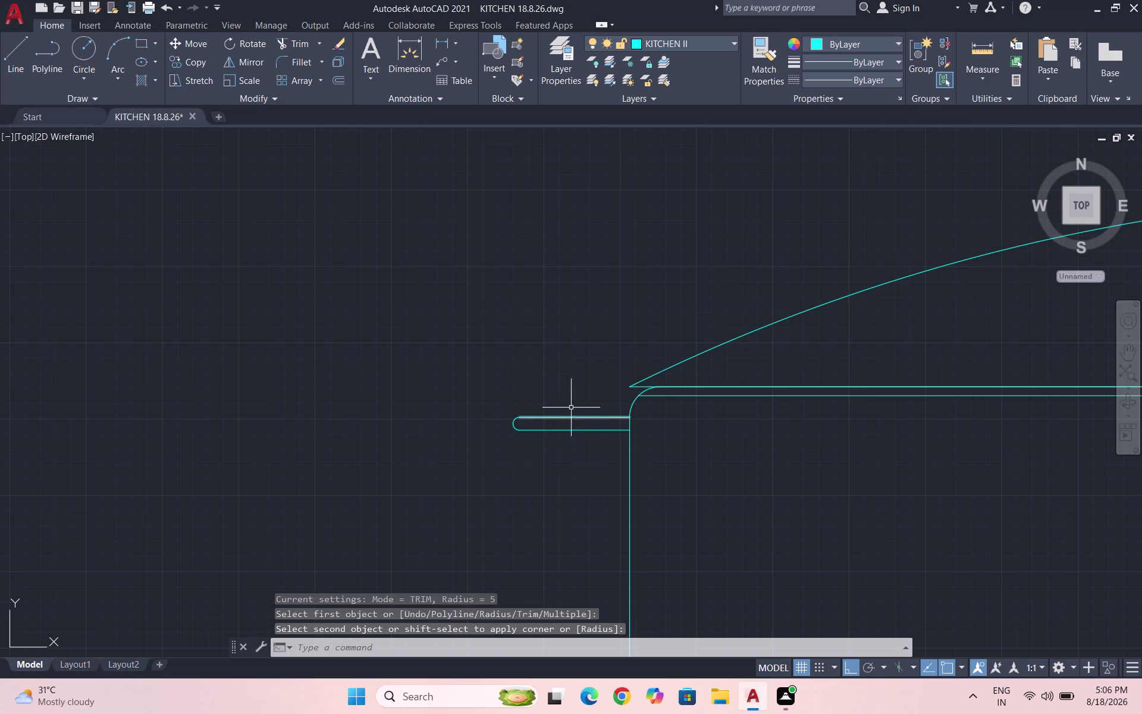
scroll(down, 3)
scroll(up, 3)
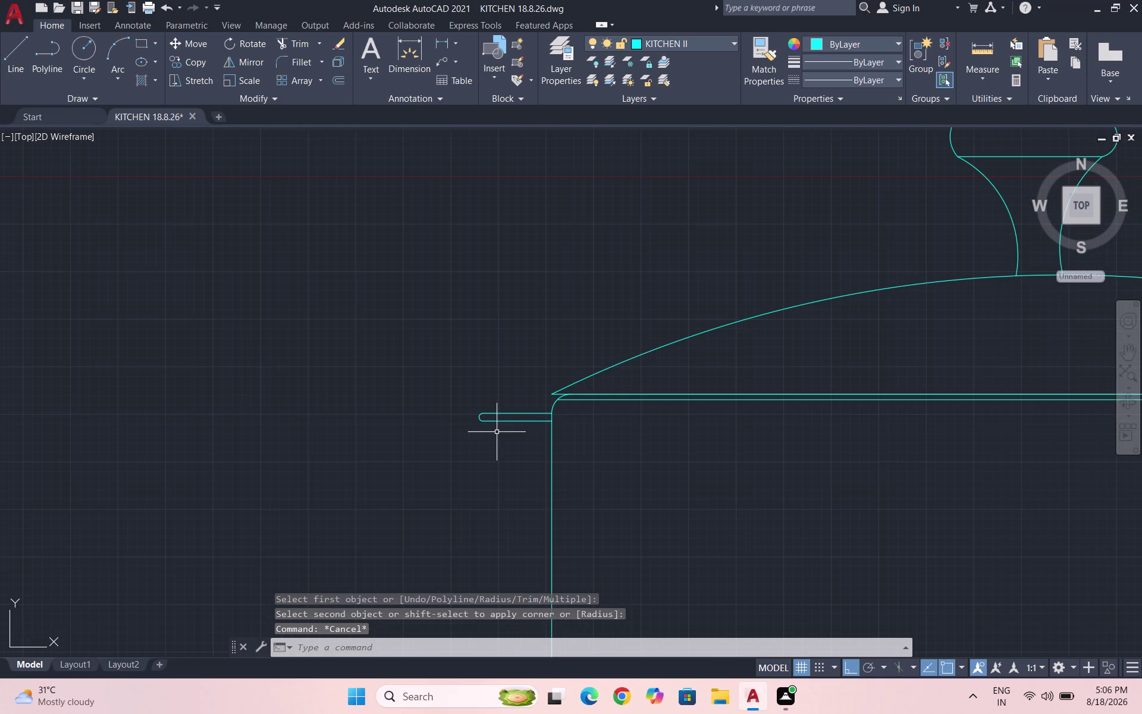
Draw a short divider line across the handle.
key(l)
key(Return)
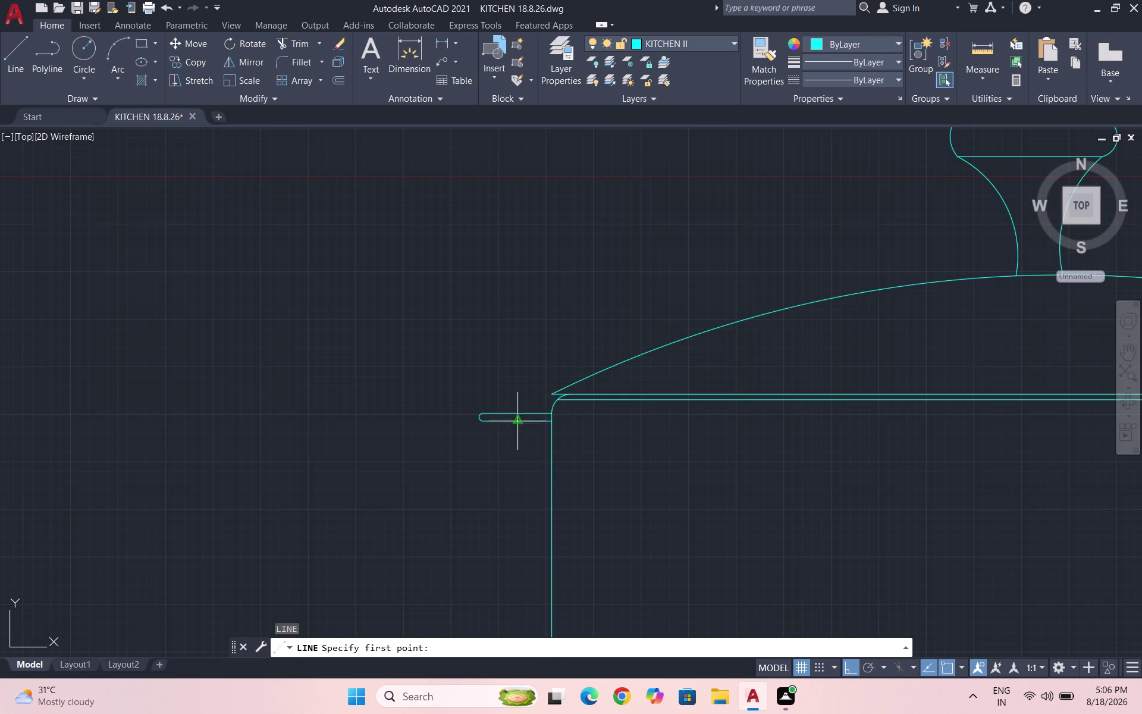
scroll(up, 3)
click(513, 403)
click(518, 423)
key(Escape)
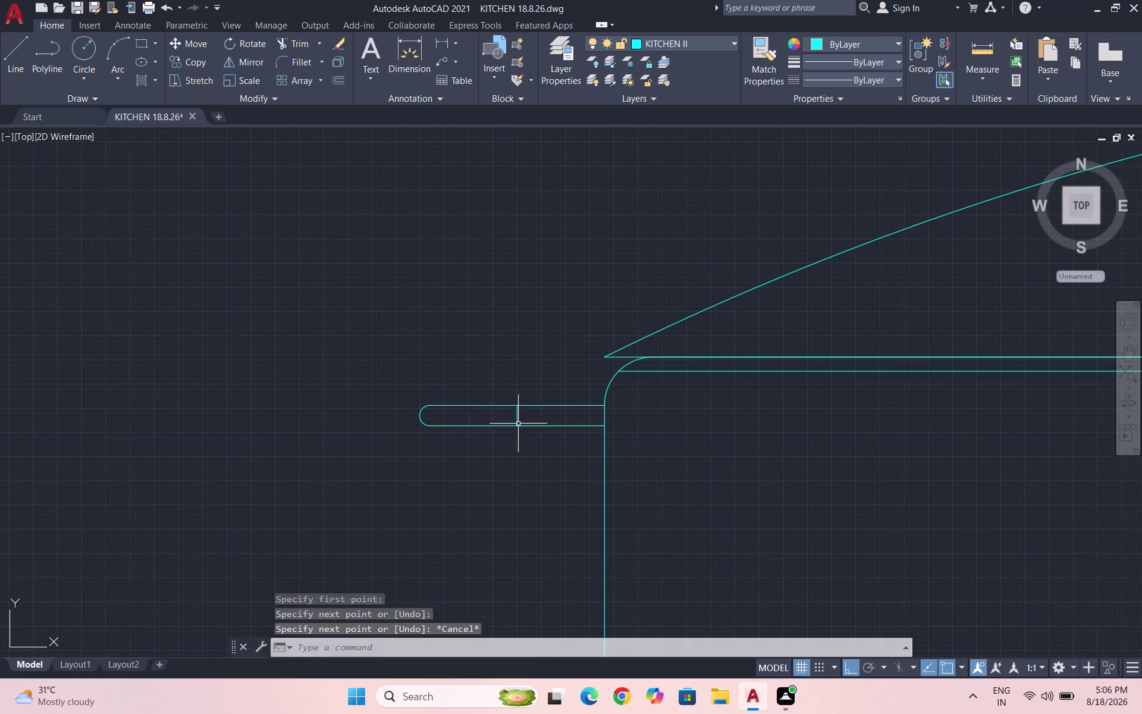
scroll(down, 3)
drag(507, 444, 500, 436)
Copy the four handle pieces to a spot left of the original handle.
click(443, 396)
text(CO)
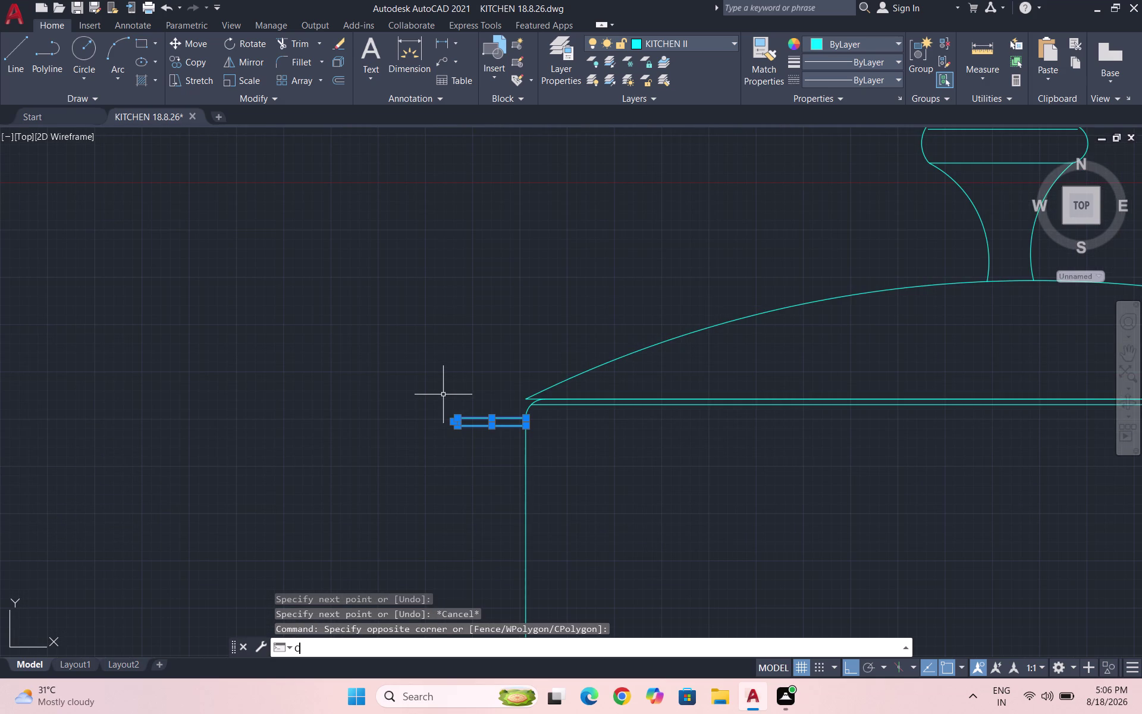
key(Return)
scroll(down, 3)
scroll(down, 3)
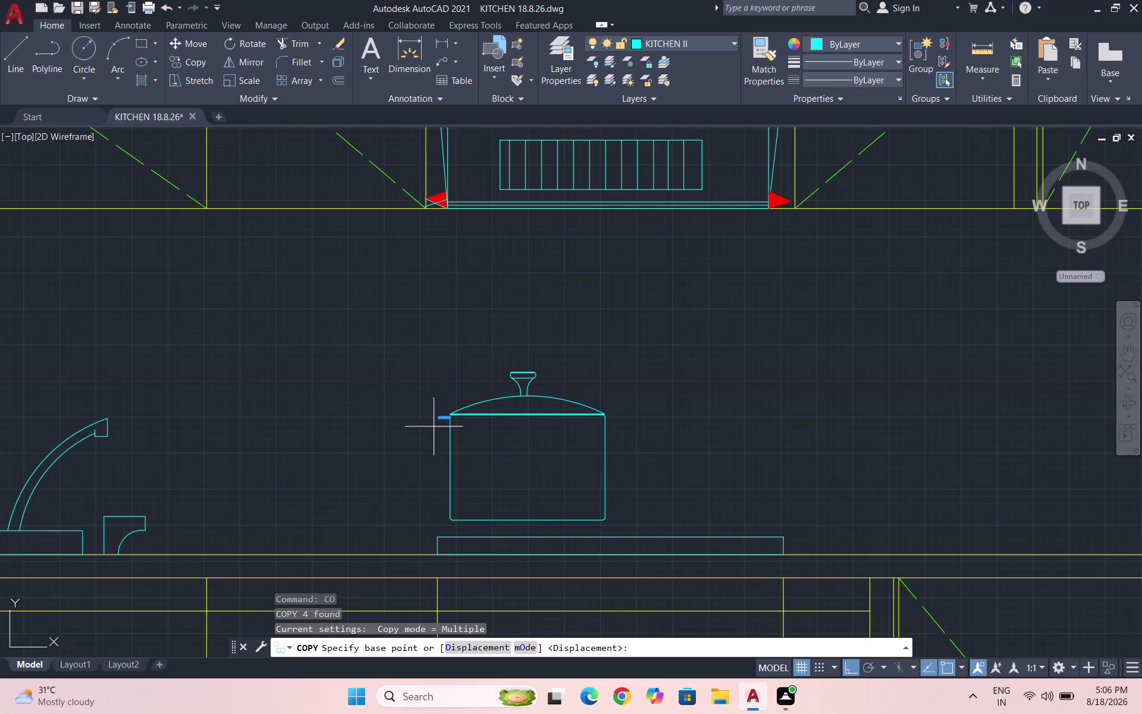
scroll(up, 3)
scroll(up, 3)
click(444, 420)
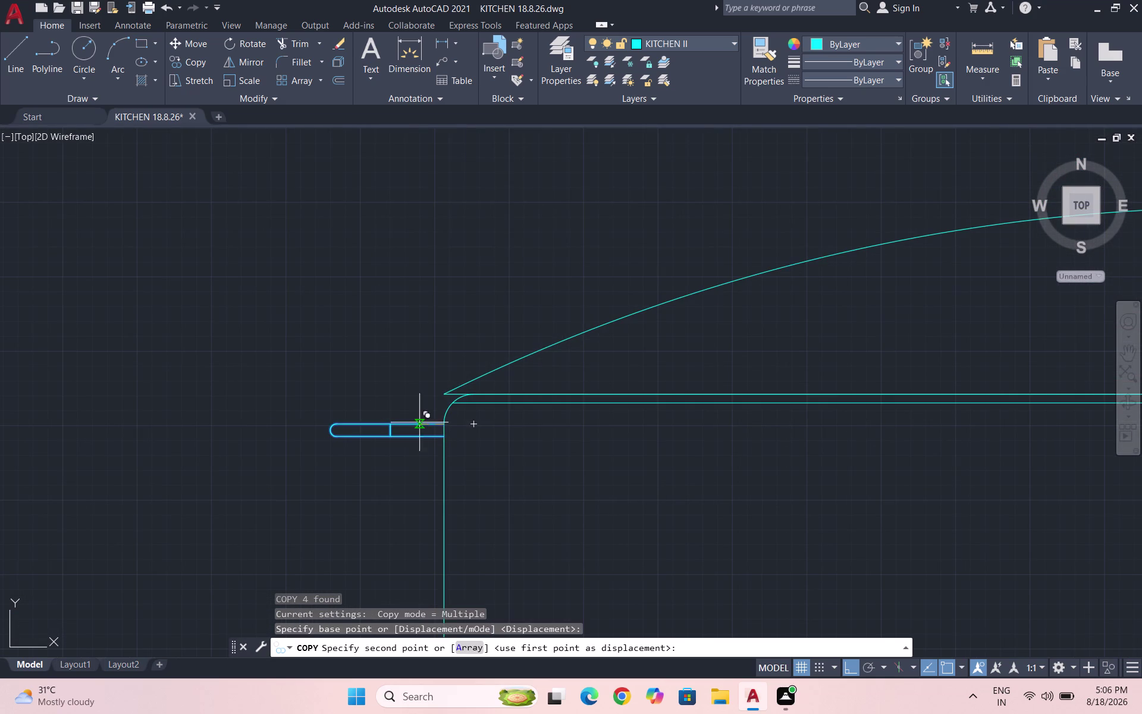
click(279, 454)
key(Escape)
Rotate the copied handle 180° about its right end.
drag(278, 458, 279, 441)
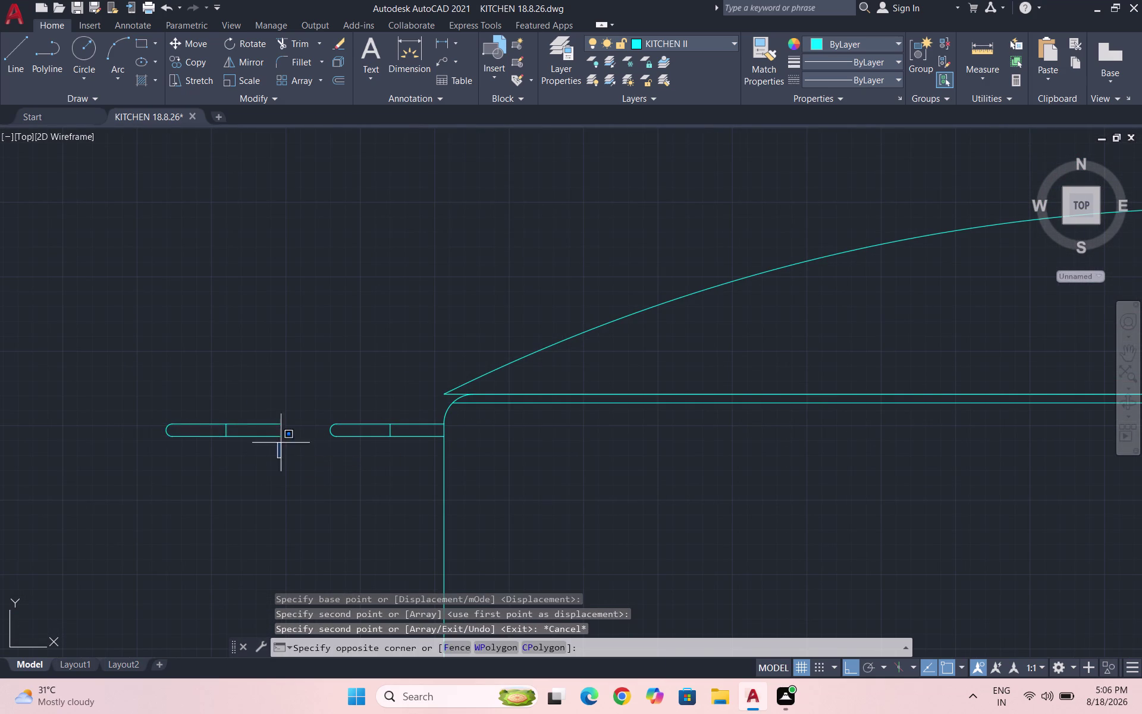
drag(279, 440, 269, 432)
click(141, 375)
text(RO)
key(Return)
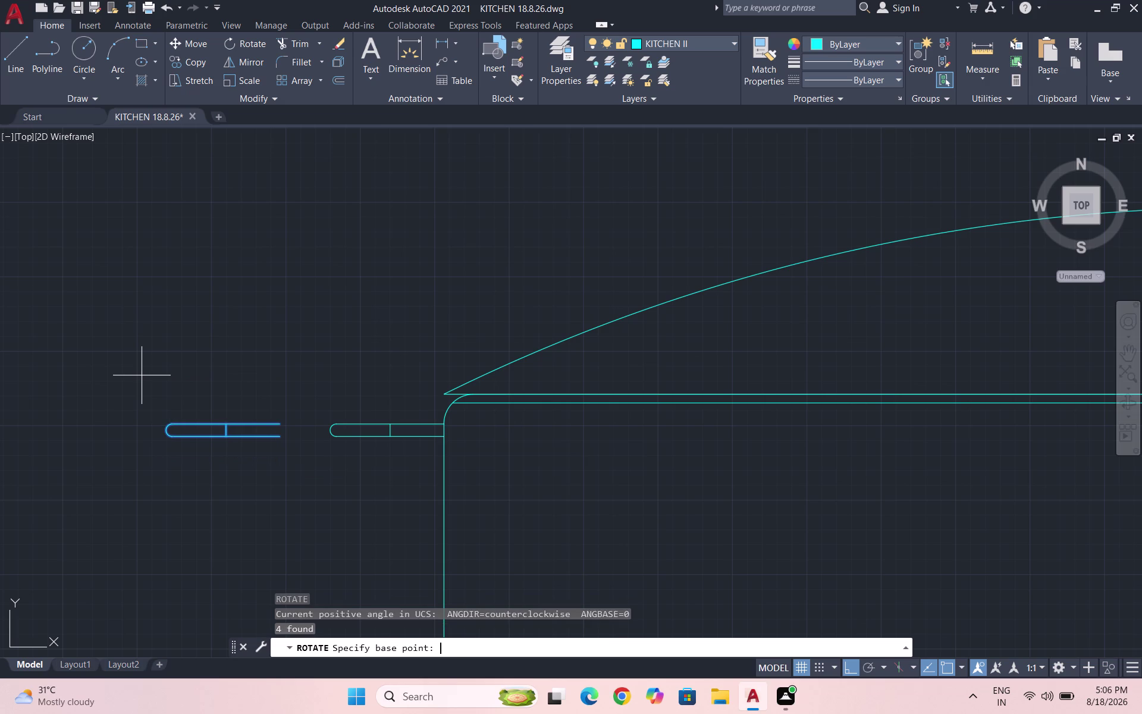
click(280, 418)
click(147, 375)
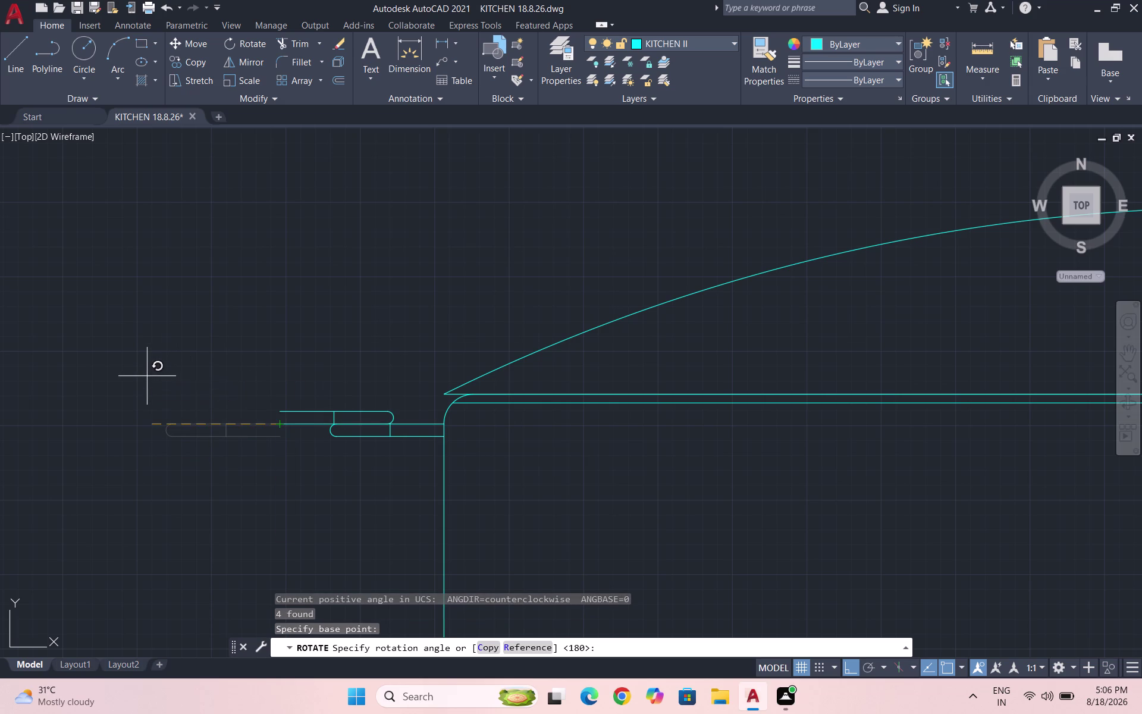
scroll(up, 3)
drag(309, 483, 250, 440)
click(160, 395)
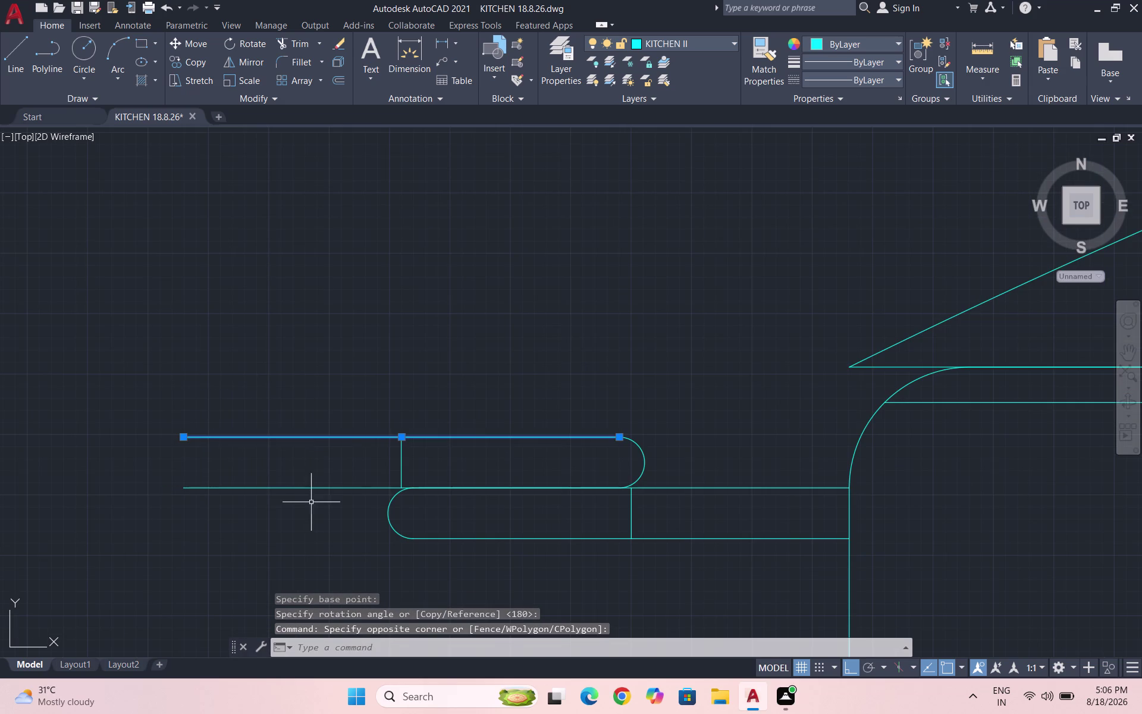
Select the flipped handle and begin moving it from a base point.
drag(311, 502, 237, 446)
click(188, 423)
drag(670, 466, 588, 451)
click(232, 470)
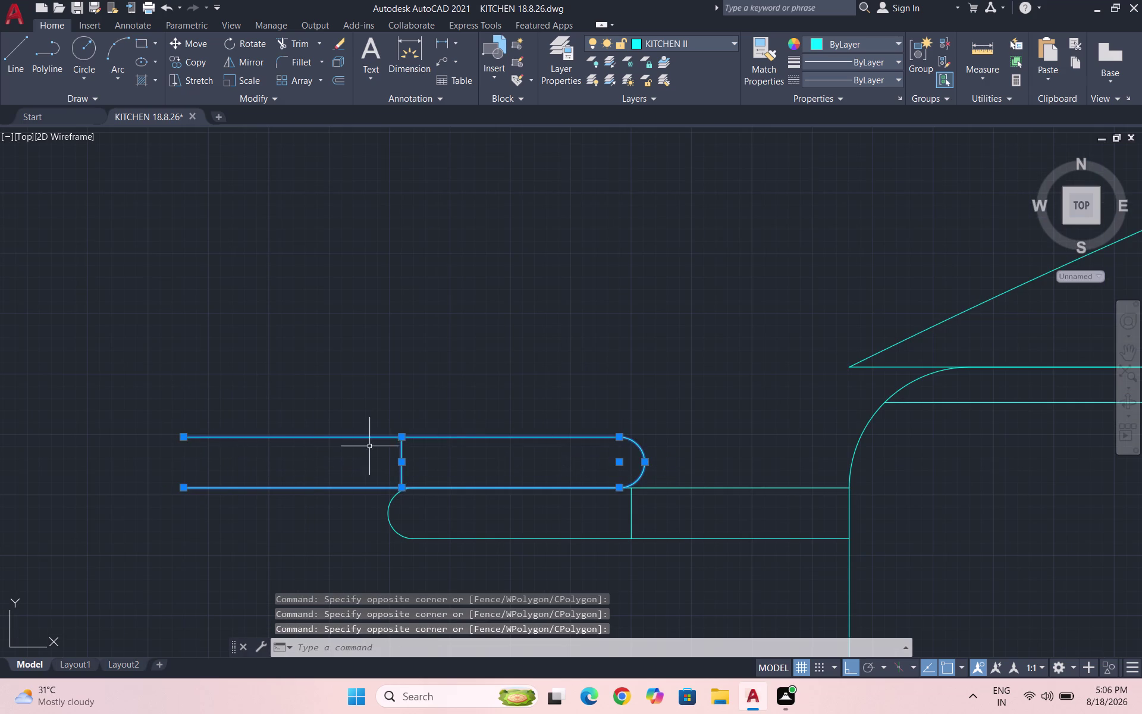
key(m)
key(Return)
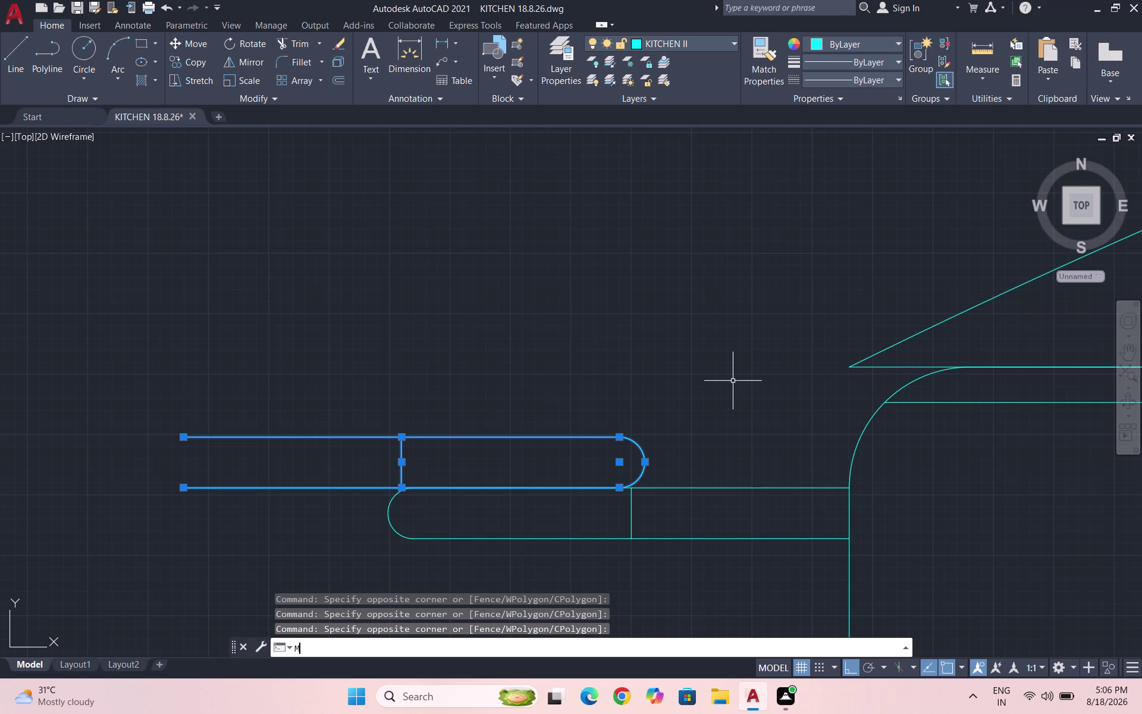
click(640, 462)
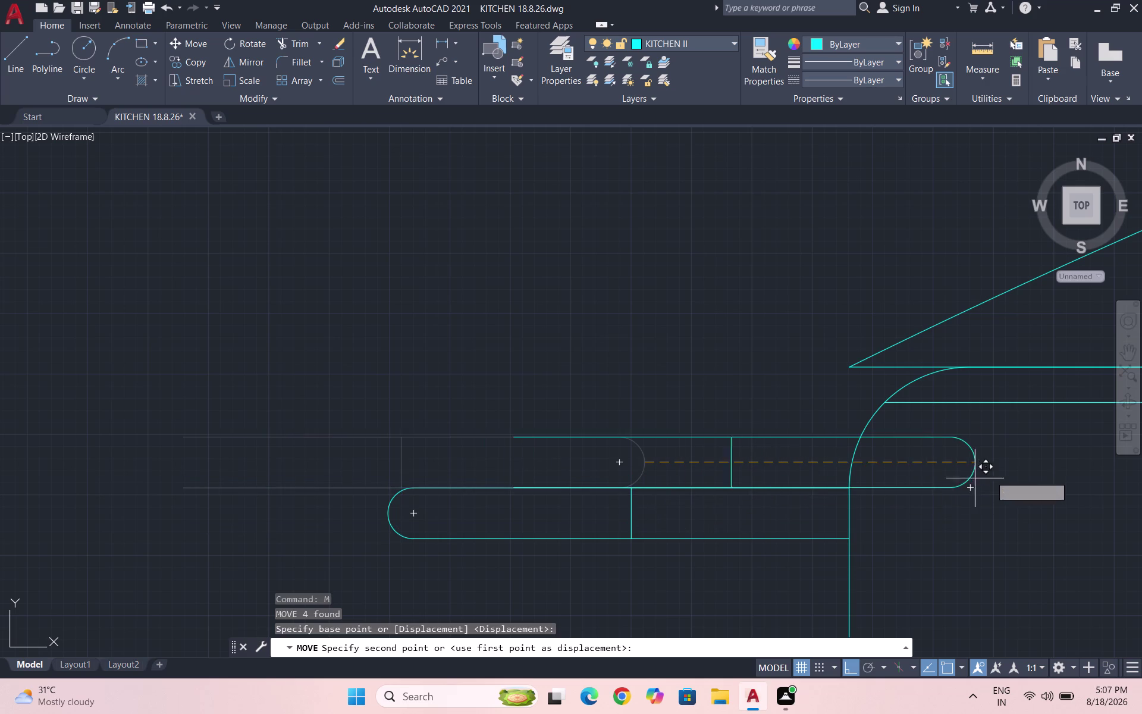
Drop the moved handle onto the pot's right rim and end the move.
scroll(down, 3)
scroll(down, 3)
scroll(down, 3)
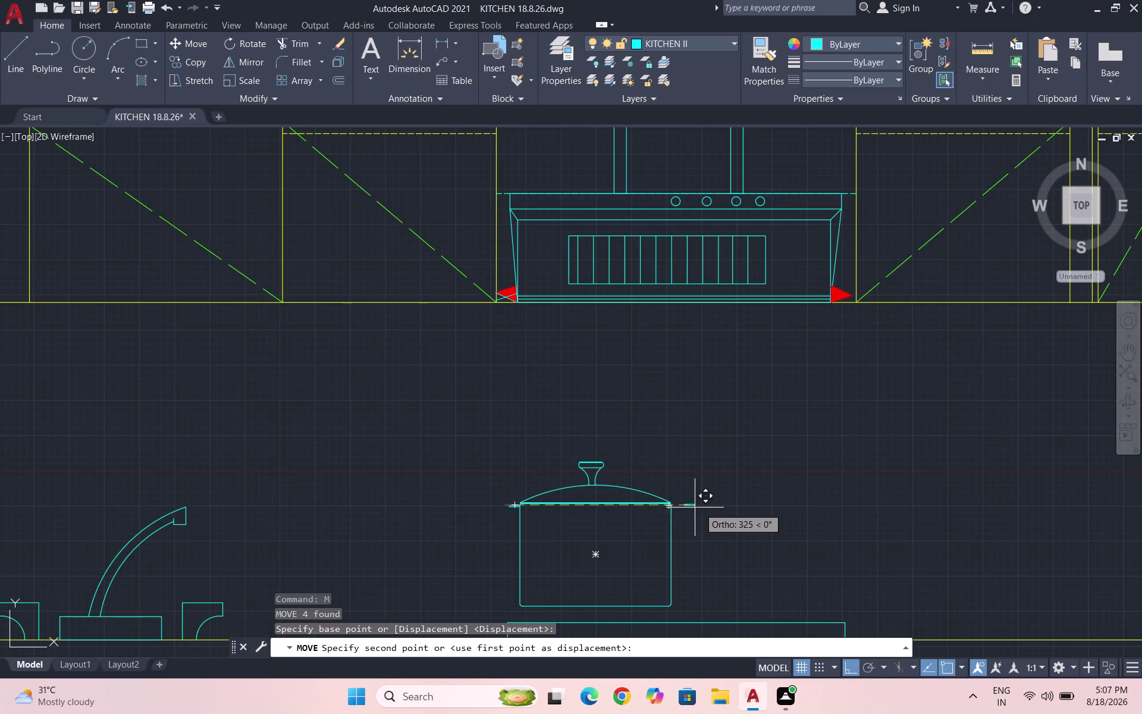
scroll(up, 3)
click(694, 499)
key(Escape)
Draw a line from the lid rim's left end across to the right rim.
scroll(up, 3)
scroll(down, 3)
scroll(down, 3)
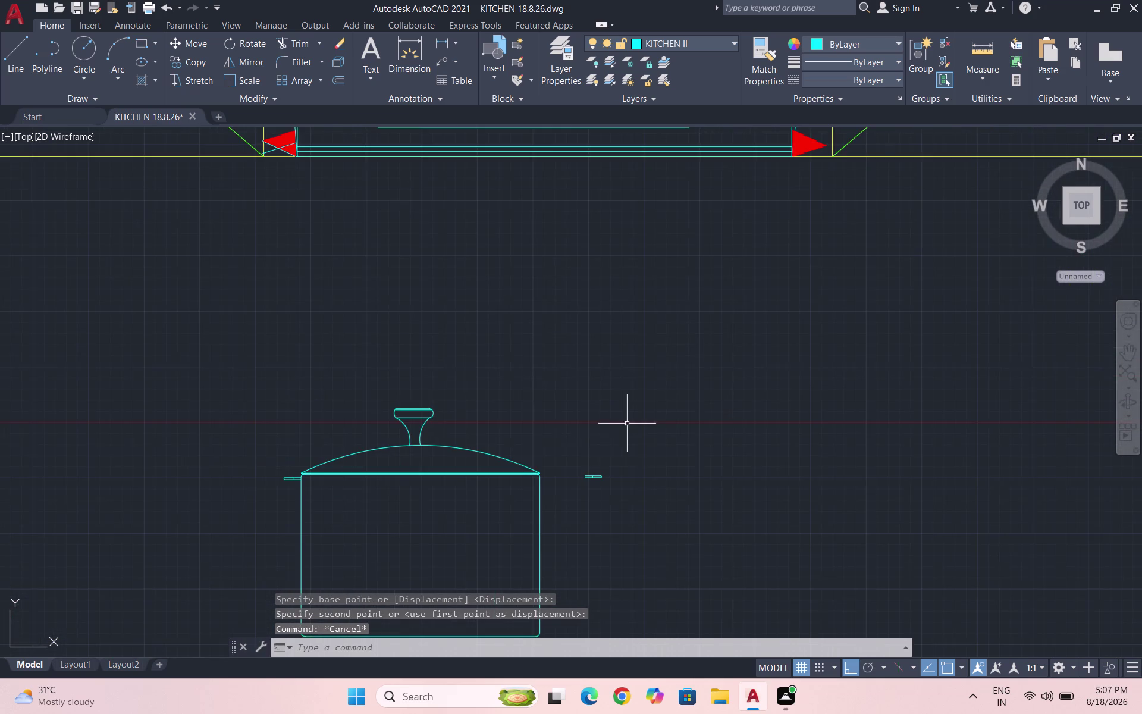
scroll(up, 3)
scroll(up, 3)
key(l)
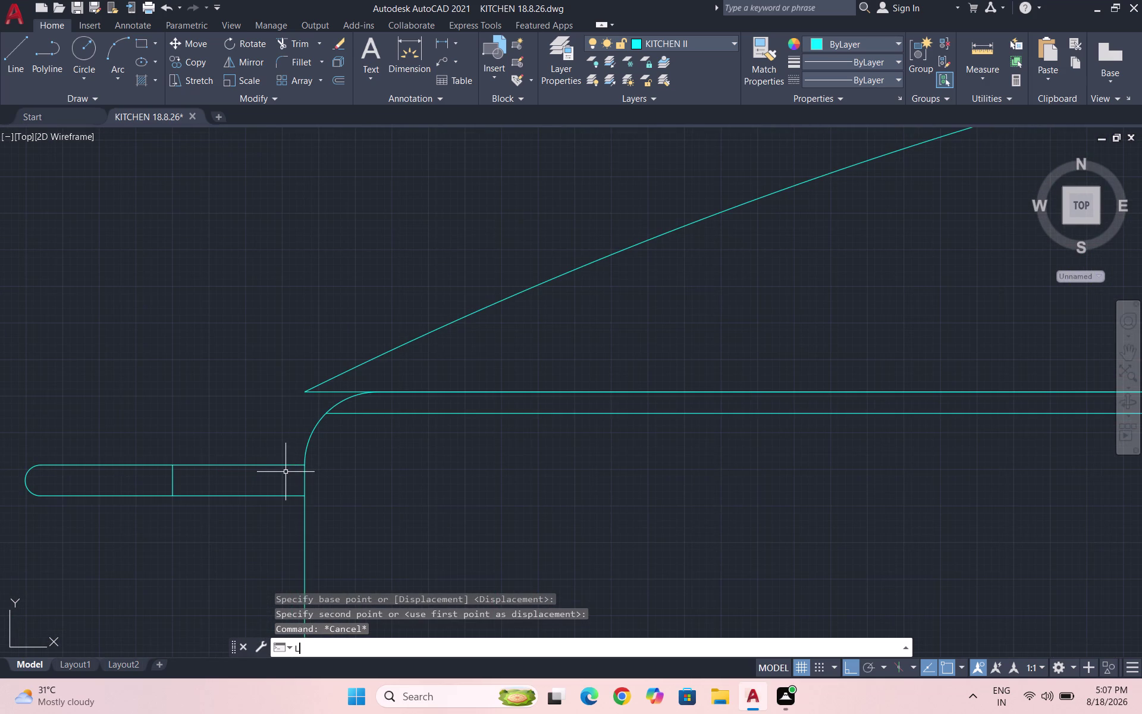
key(Return)
click(306, 463)
scroll(down, 3)
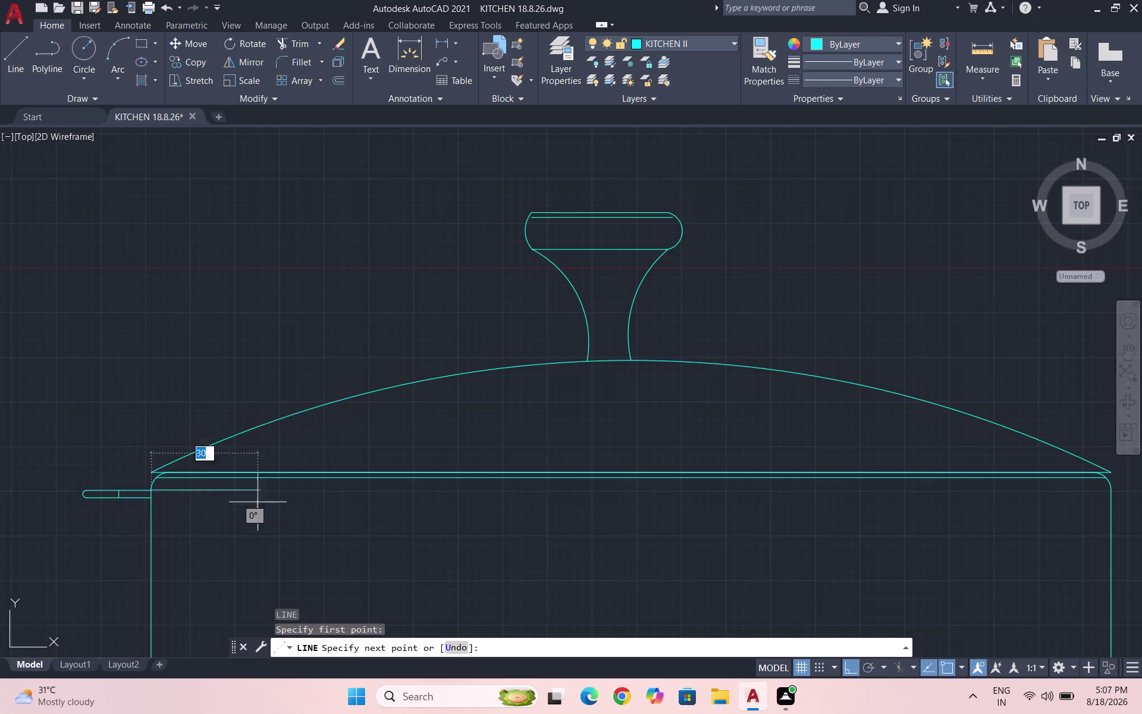
scroll(down, 3)
click(901, 527)
key(Escape)
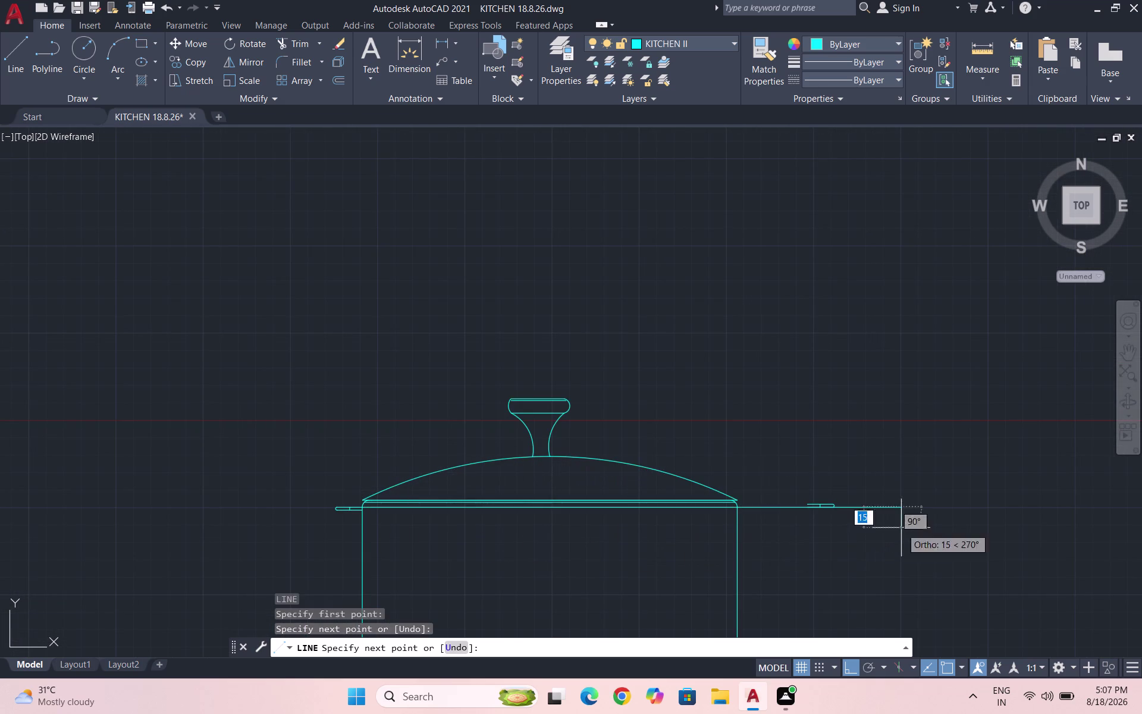
Select the rounded end piece near the counter, then cancel the selection.
scroll(up, 3)
scroll(up, 3)
drag(933, 535, 868, 530)
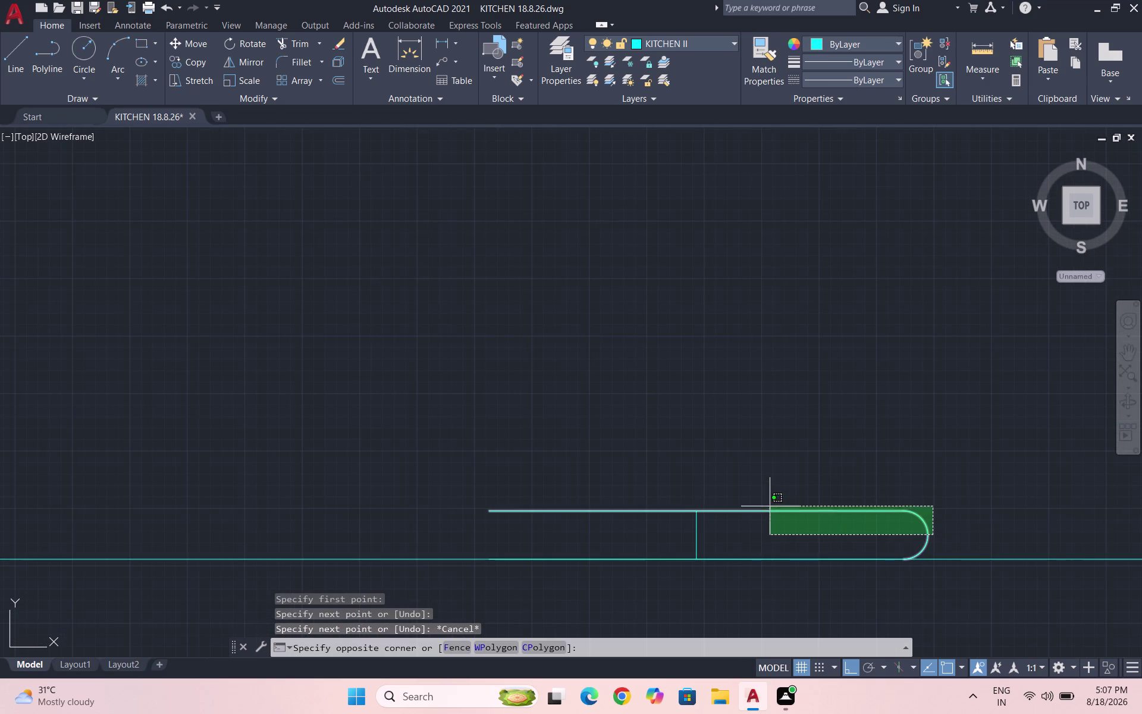
scroll(down, 3)
key(Escape)
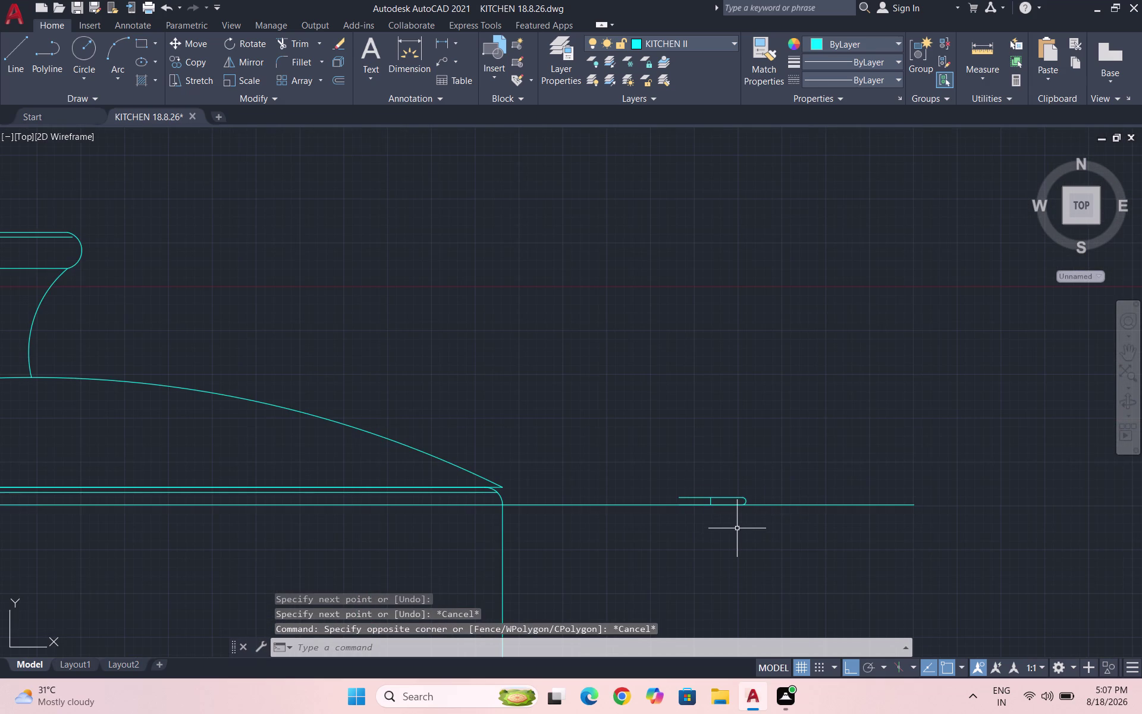
Undo the series of stray earlier steps, back through the last view change.
key(ctrl+x)
key(ctrl+z)
key(ctrl+z)
key(ctrl+z)
key(ctrl+z)
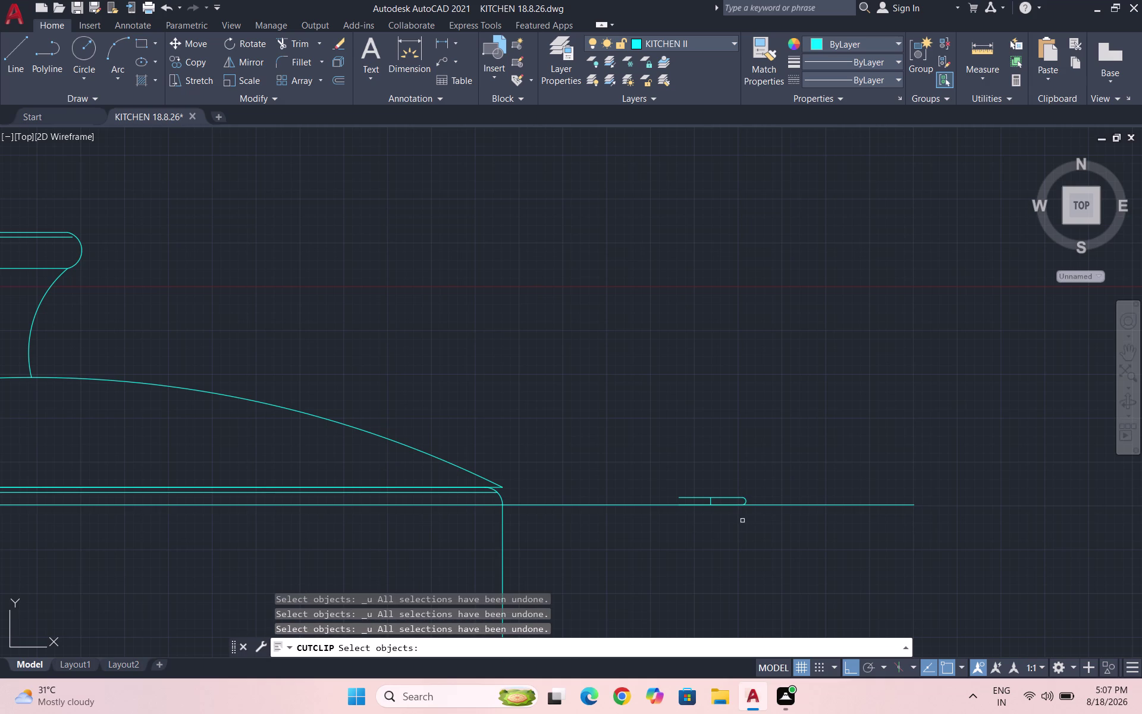
key(Escape)
key(ctrl+z)
key(ctrl+z)
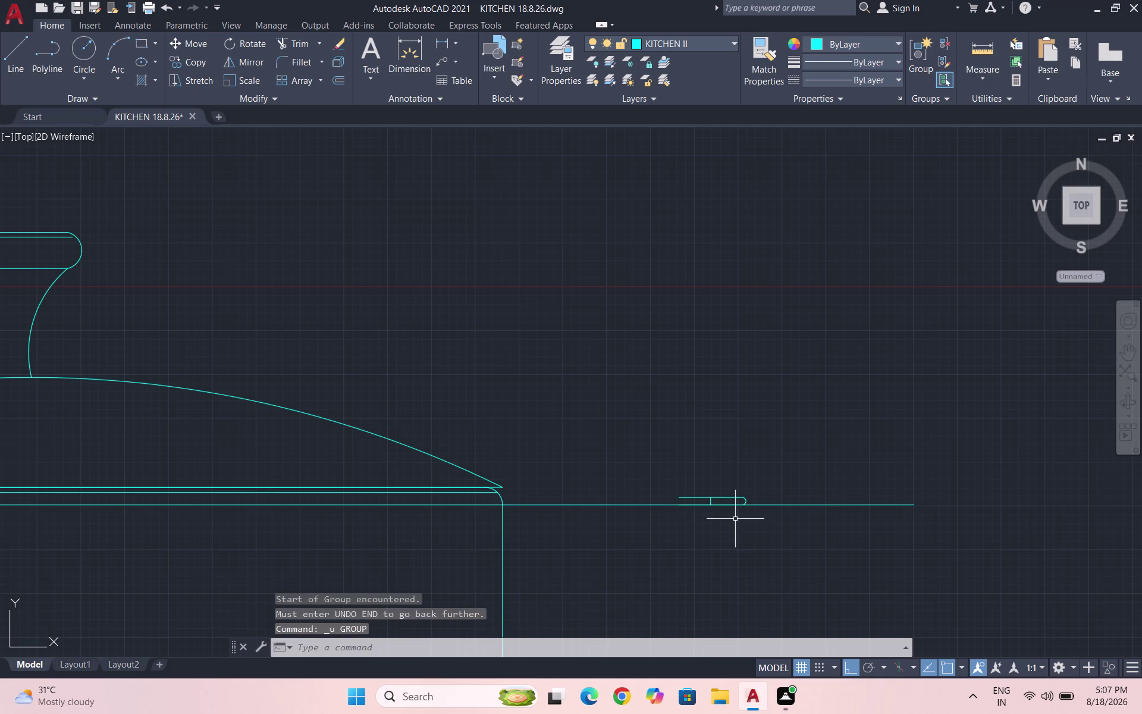
key(ctrl+z)
scroll(down, 3)
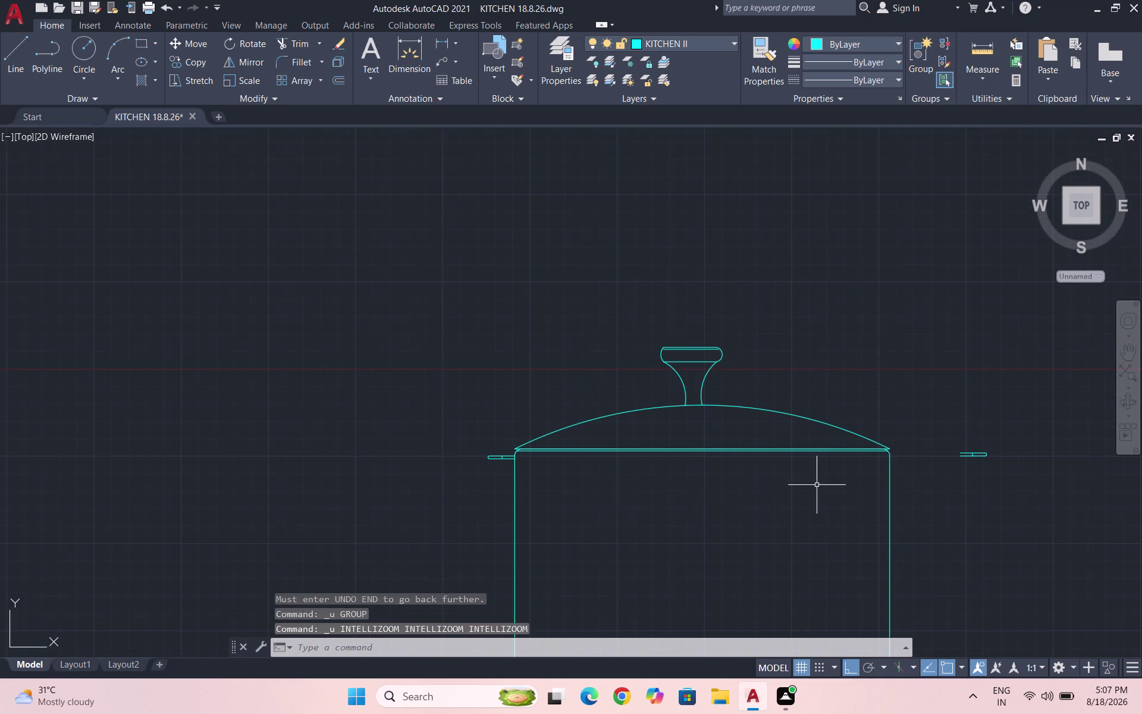
Select the loose handle piece and move it higher up.
click(993, 470)
click(948, 431)
key(m)
key(Return)
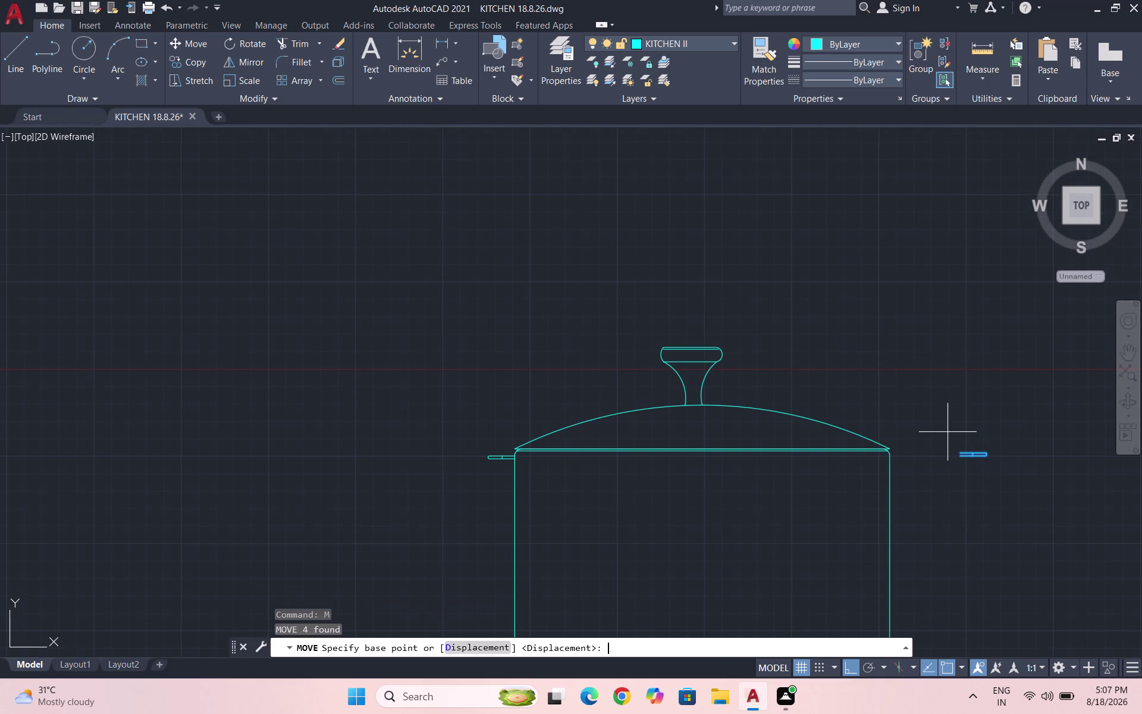
click(968, 462)
click(918, 347)
key(Escape)
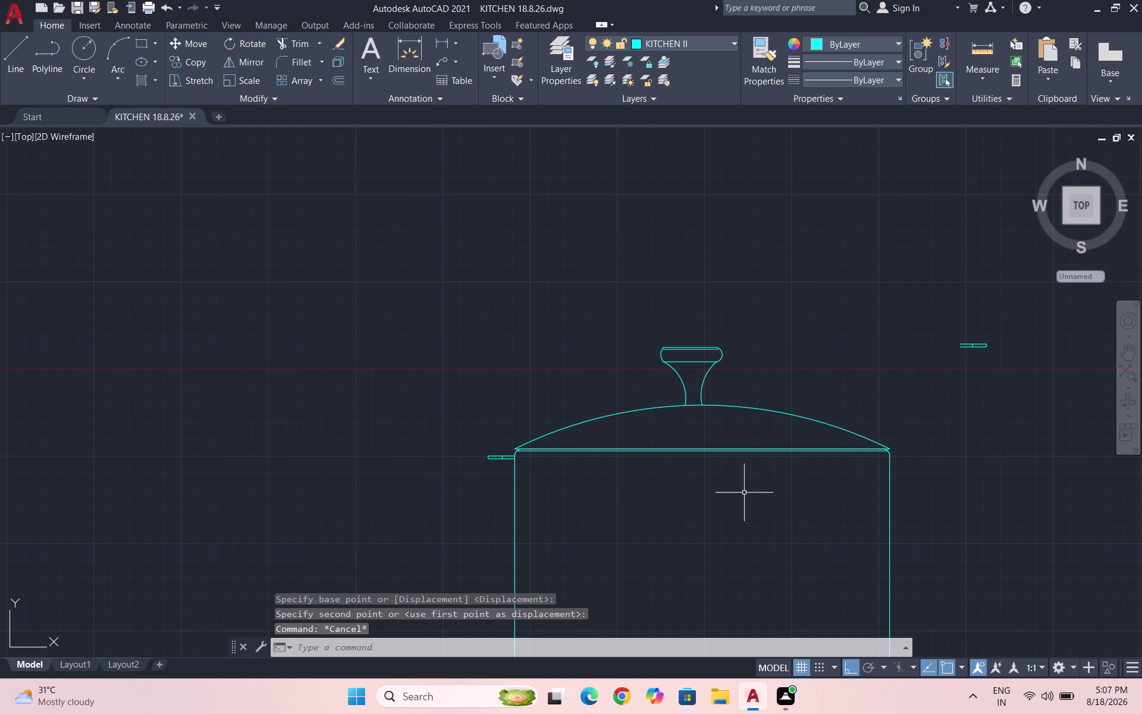
scroll(up, 3)
Draw a guide line from the pot's left rim across the rim.
key(l)
key(Return)
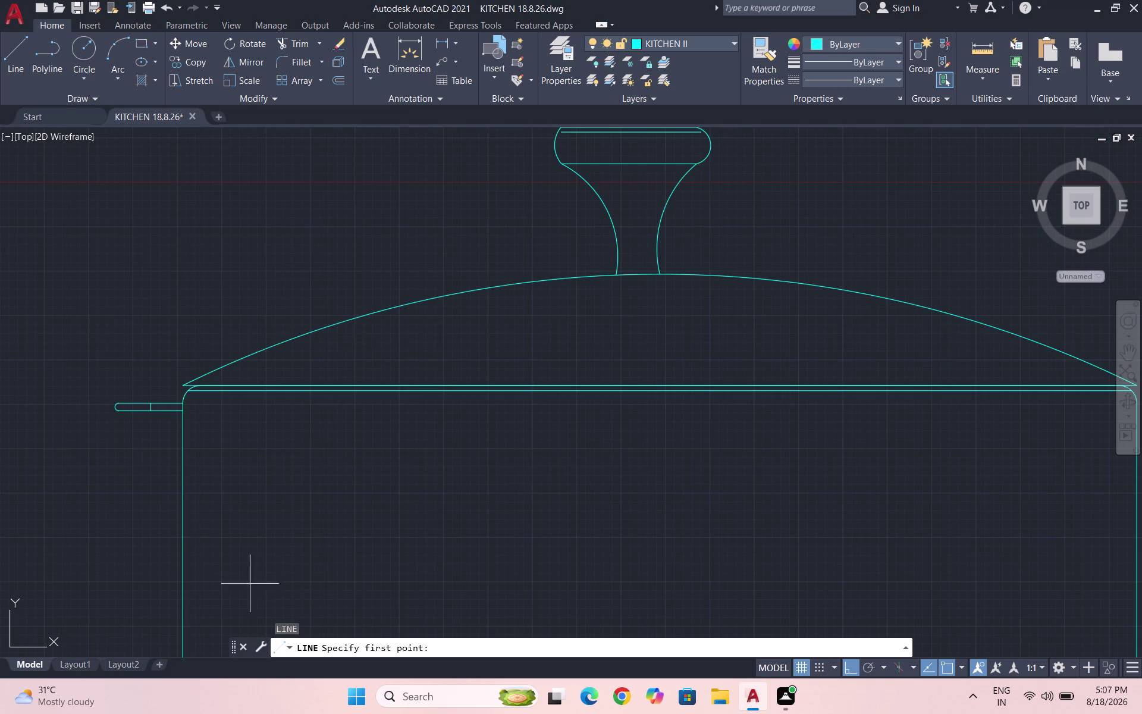
click(182, 405)
scroll(down, 3)
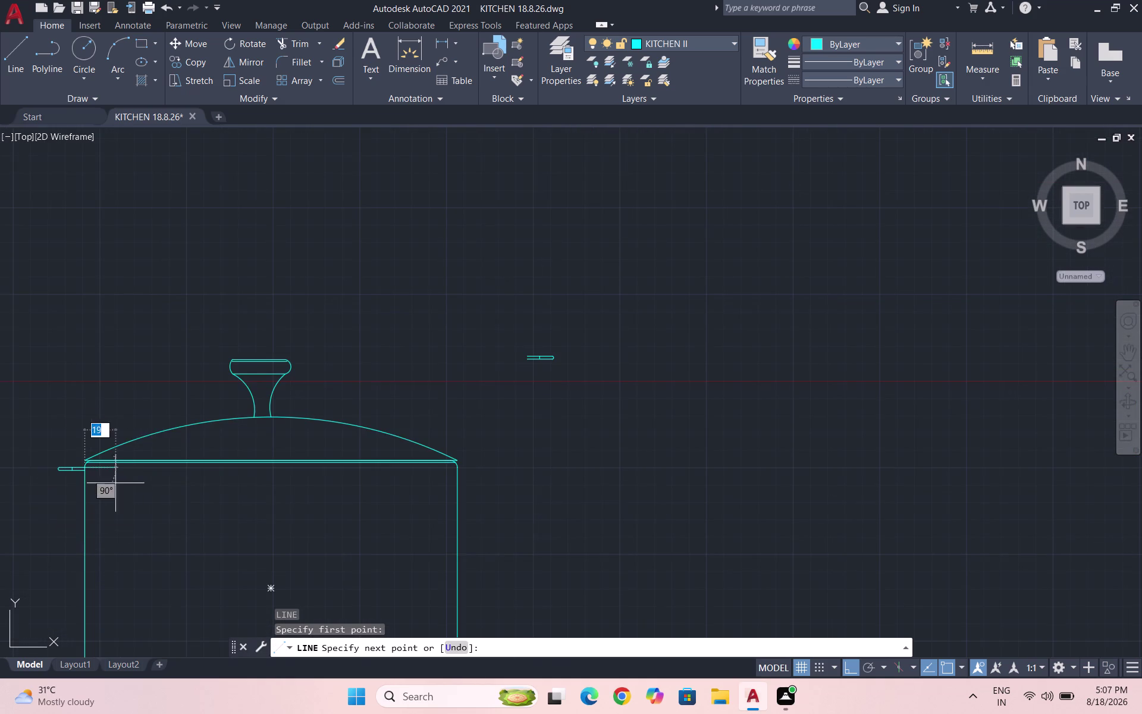
click(587, 491)
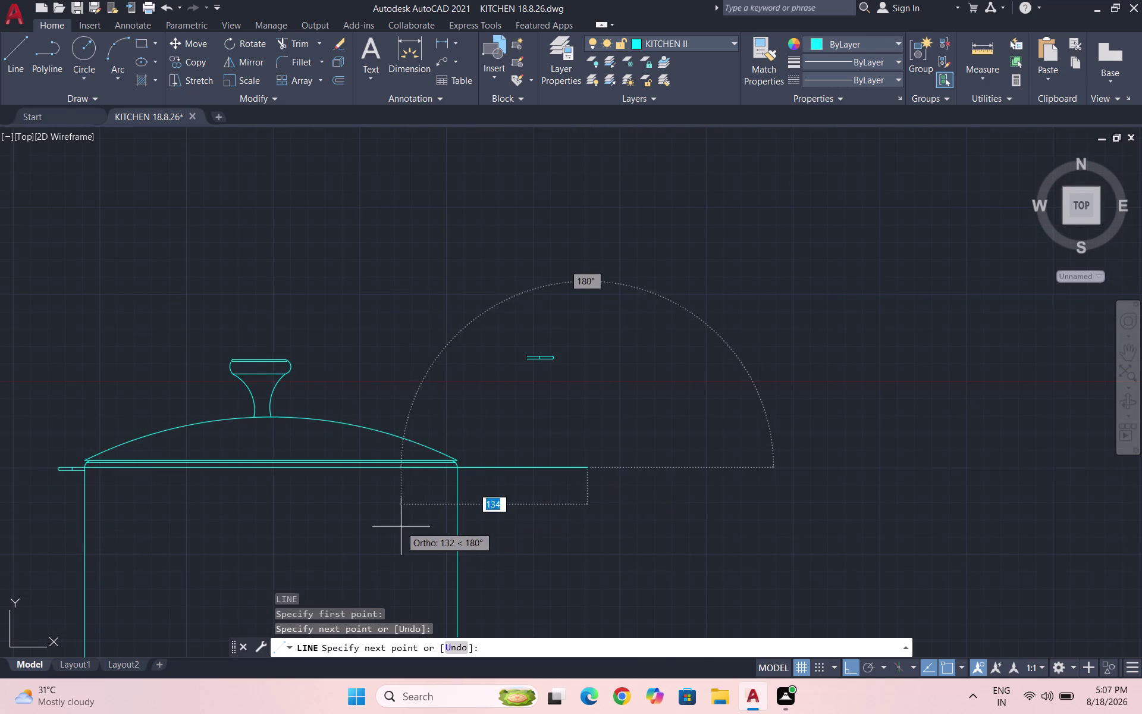
key(Escape)
scroll(down, 3)
Move the loose handle piece onto the pot's right rim.
drag(542, 413, 517, 412)
click(461, 369)
key(m)
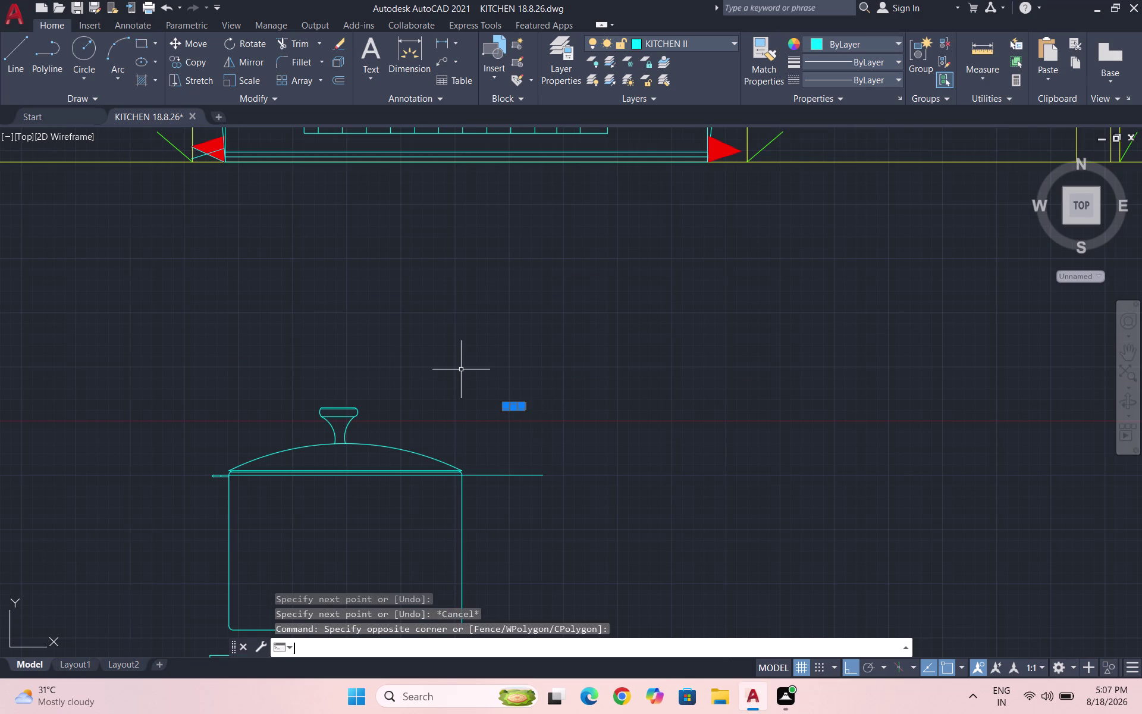
key(Return)
scroll(up, 3)
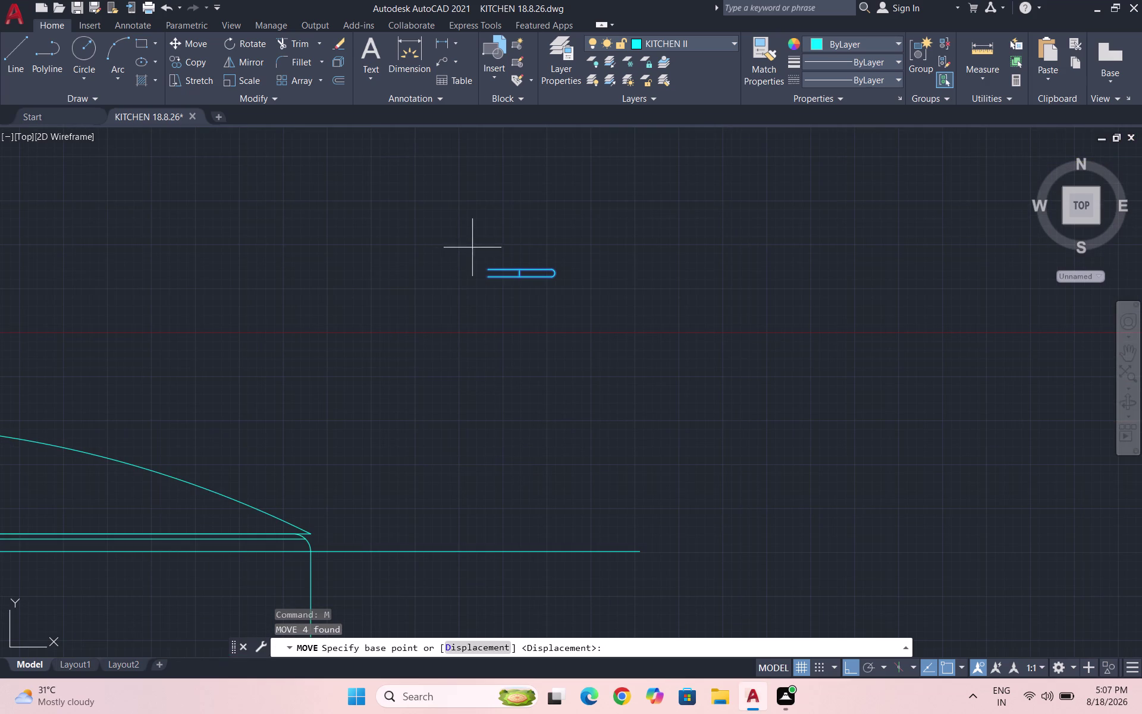
click(491, 268)
scroll(down, 3)
scroll(up, 3)
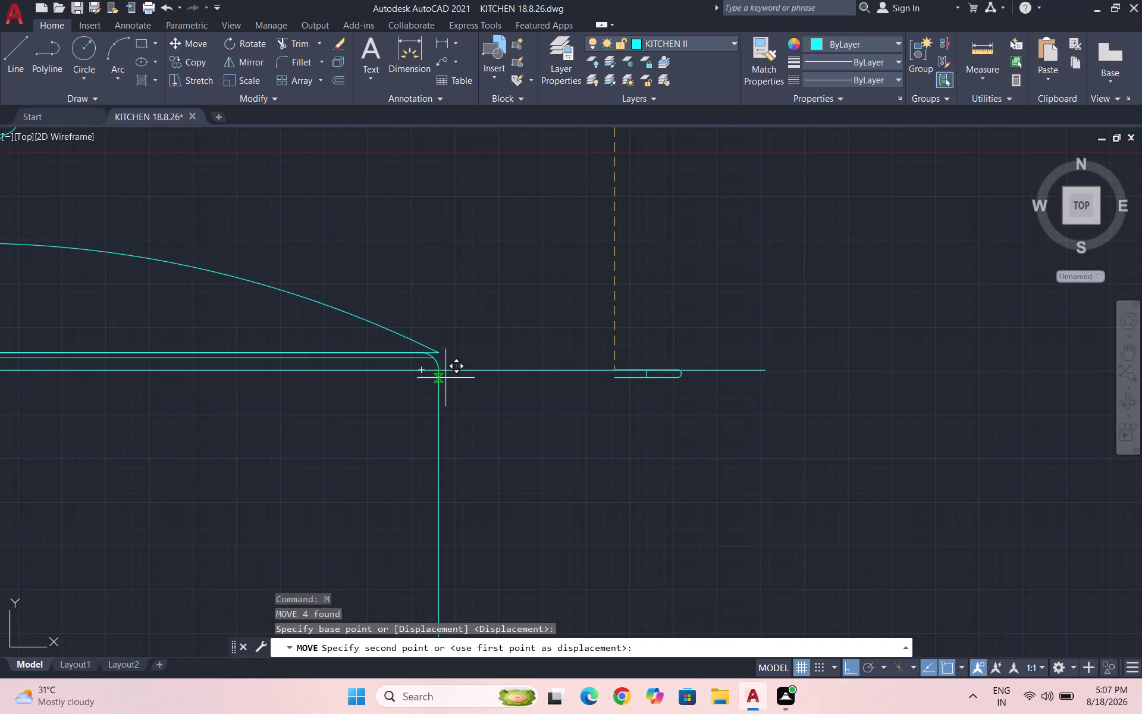
click(439, 374)
key(Escape)
Select and delete the long guide line.
drag(634, 401, 583, 348)
click(553, 311)
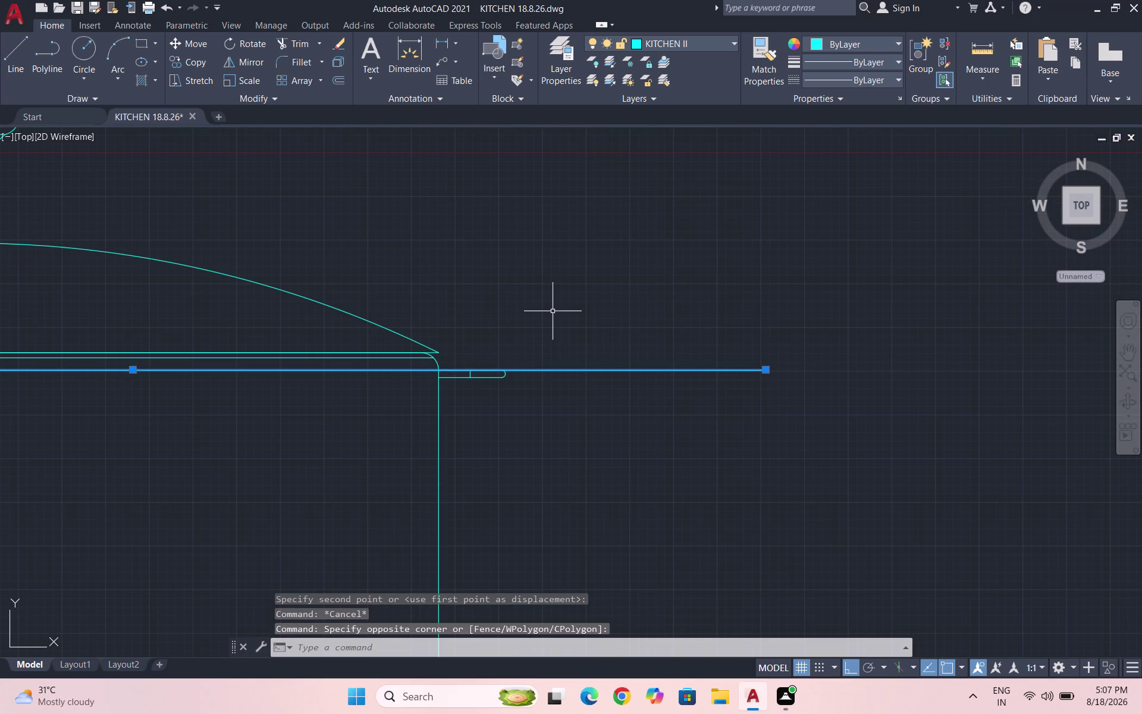
key(BackSpace)
key(Delete)
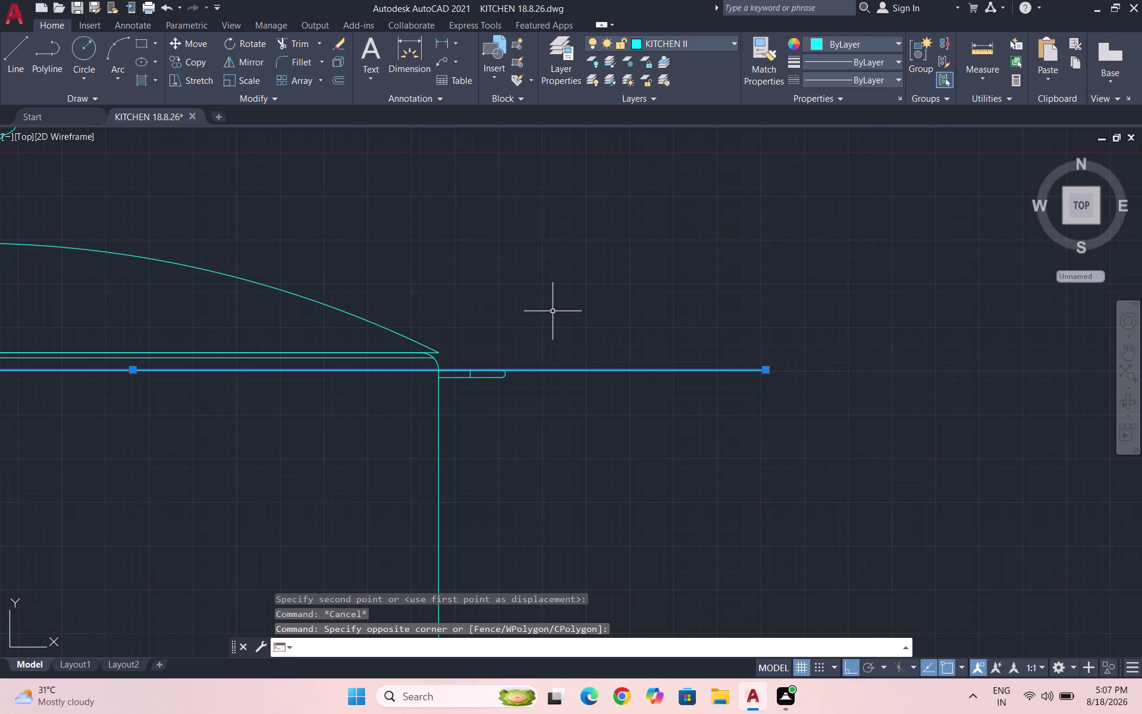
key(Delete)
click(639, 435)
key(Delete)
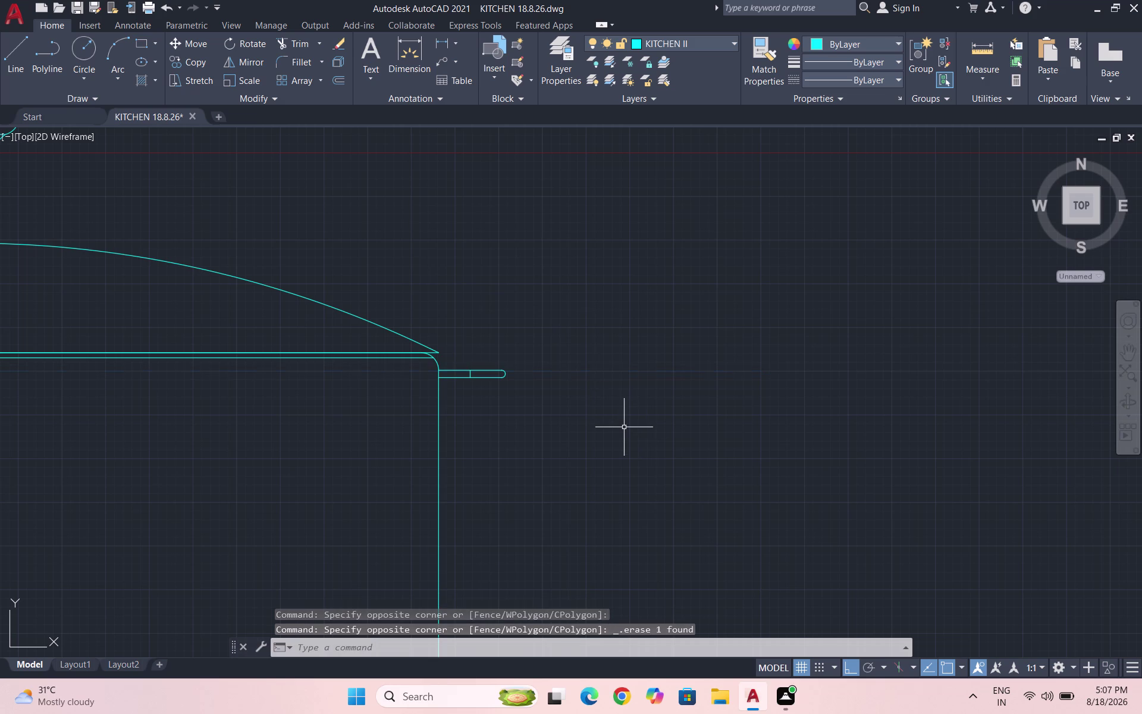
key(Escape)
key(Escape)
Save the drawing with Ctrl+S.
scroll(down, 3)
key(ctrl+s)
scroll(down, 3)
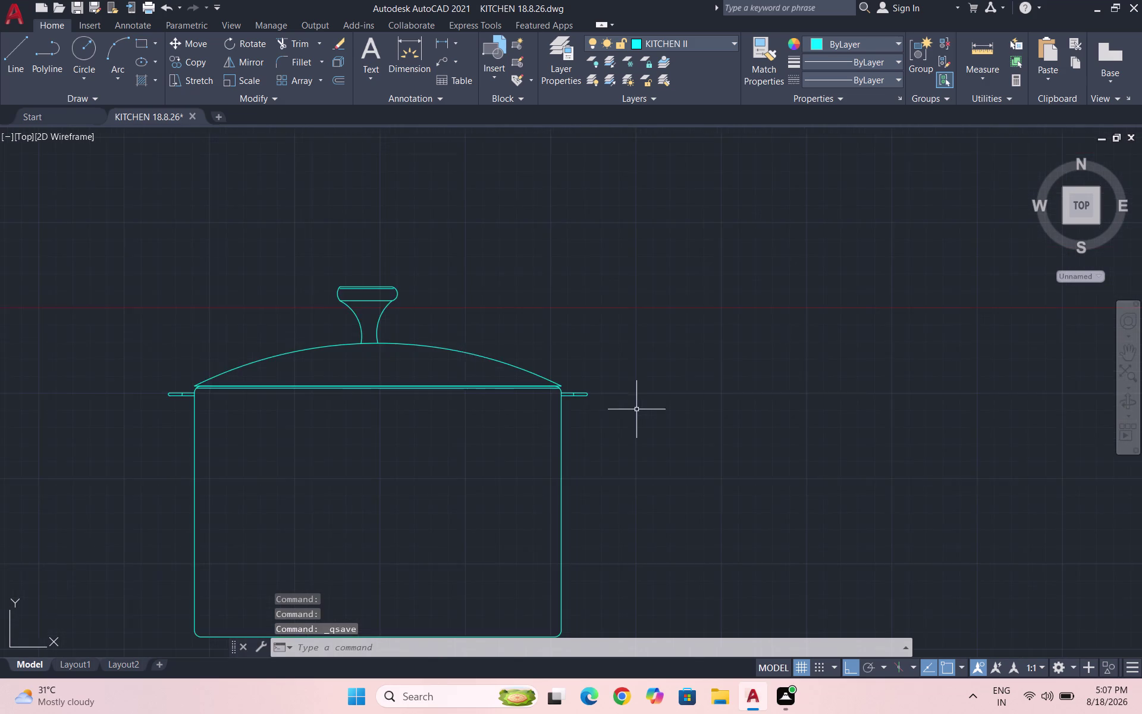
scroll(down, 3)
Start a rectangle on the stove top, then cancel the rounded-corner version.
scroll(down, 3)
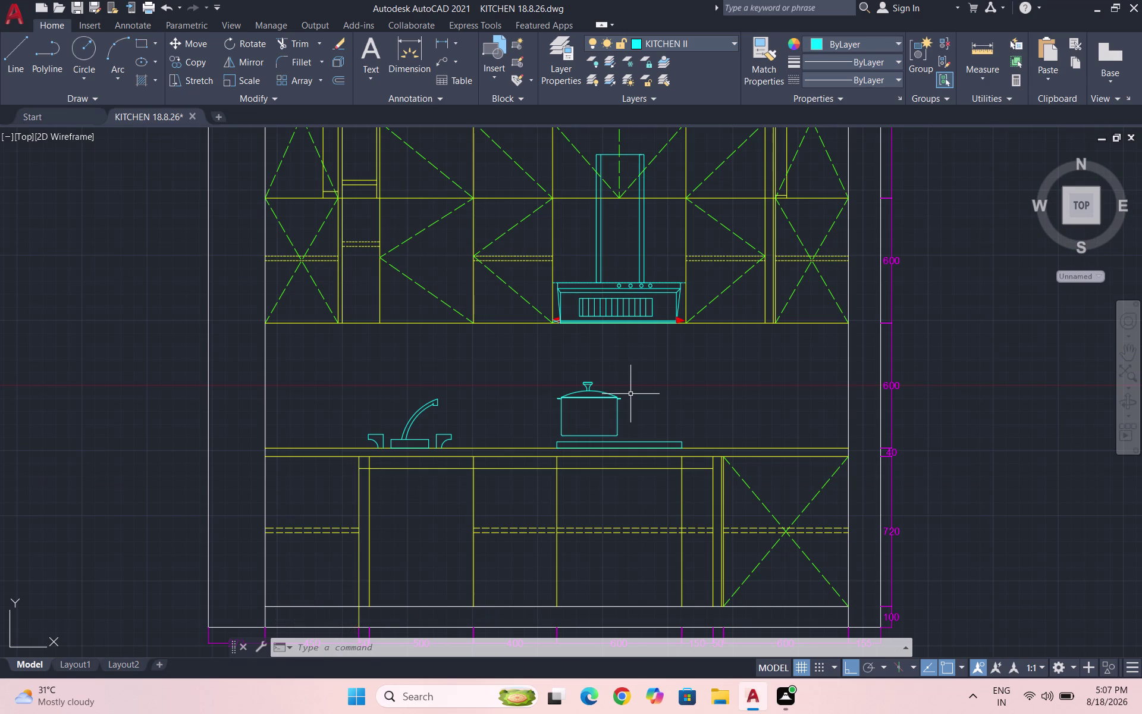
scroll(up, 3)
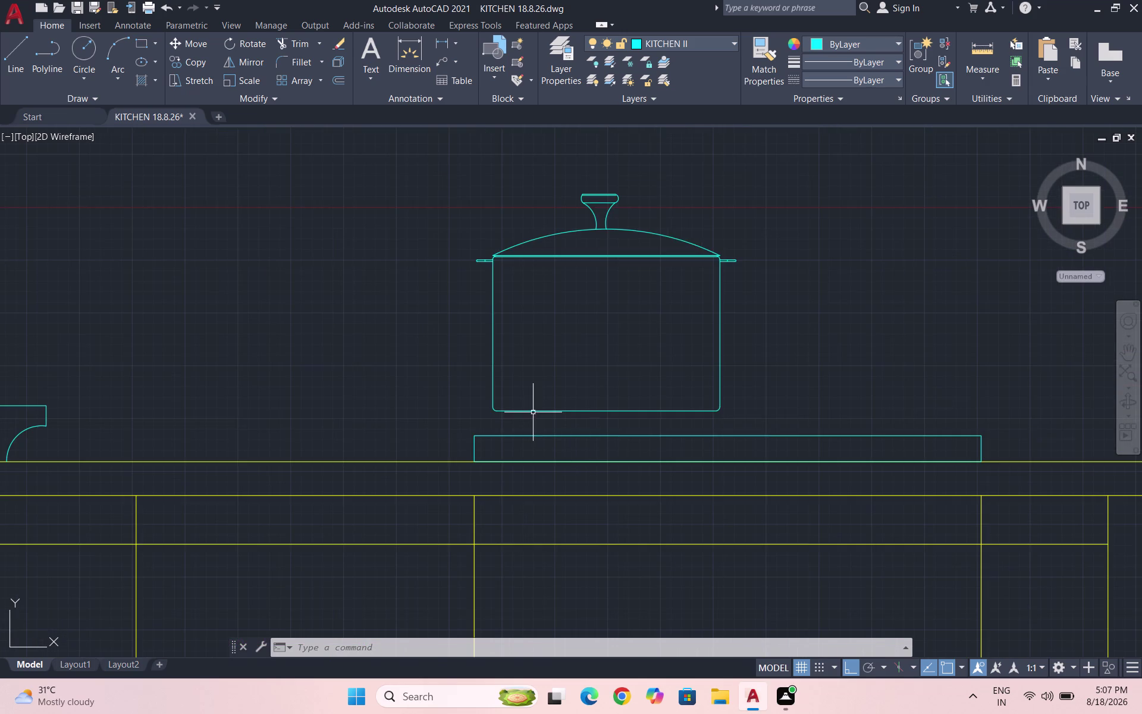
scroll(up, 3)
scroll(down, 3)
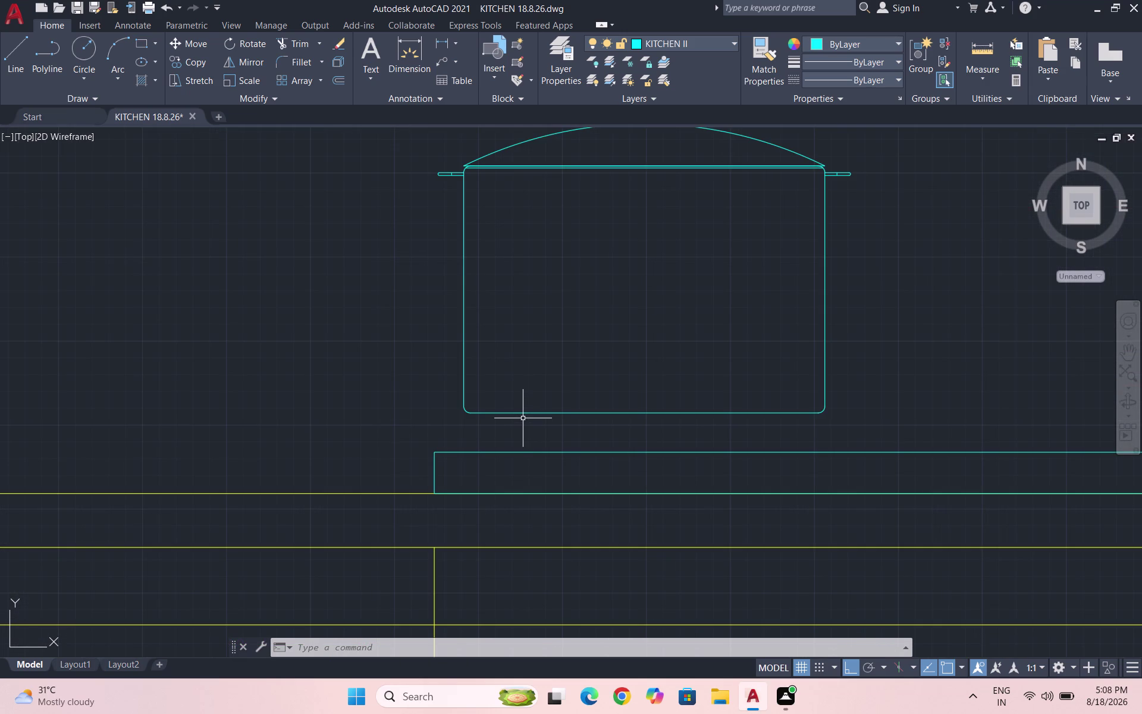
scroll(down, 3)
scroll(up, 3)
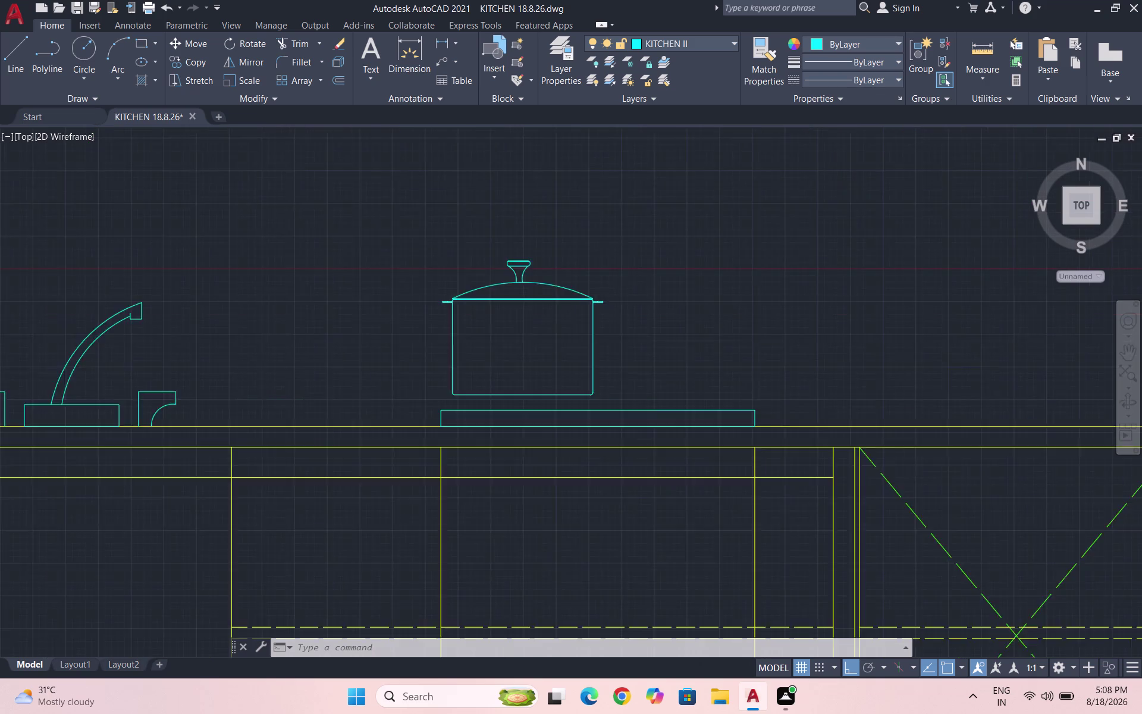
scroll(up, 3)
text(REC)
key(Return)
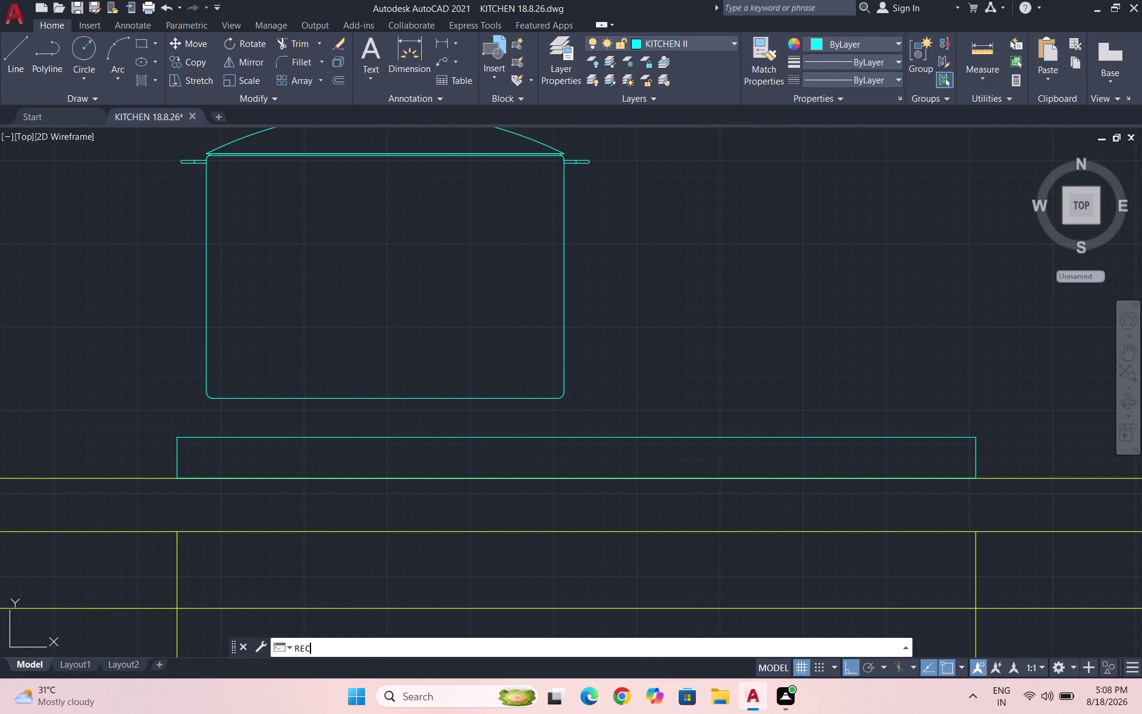
click(590, 436)
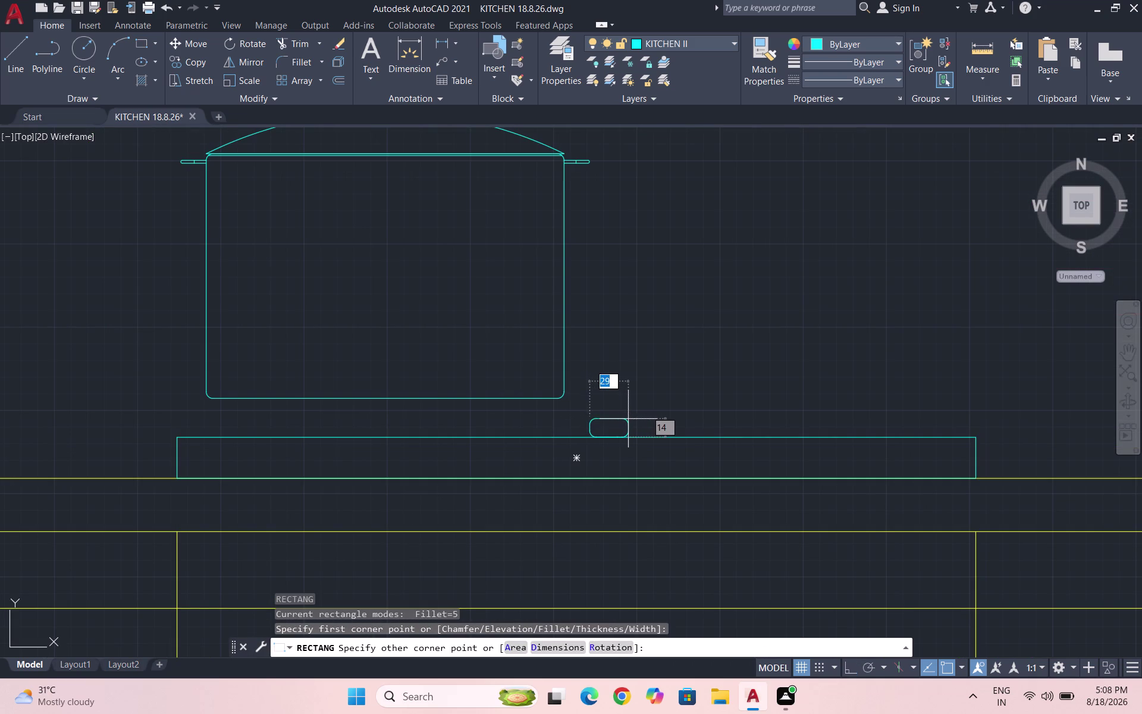
key(Escape)
Draw a small square-cornered rectangle (fillet 0) on the stove top under the pot.
key(r)
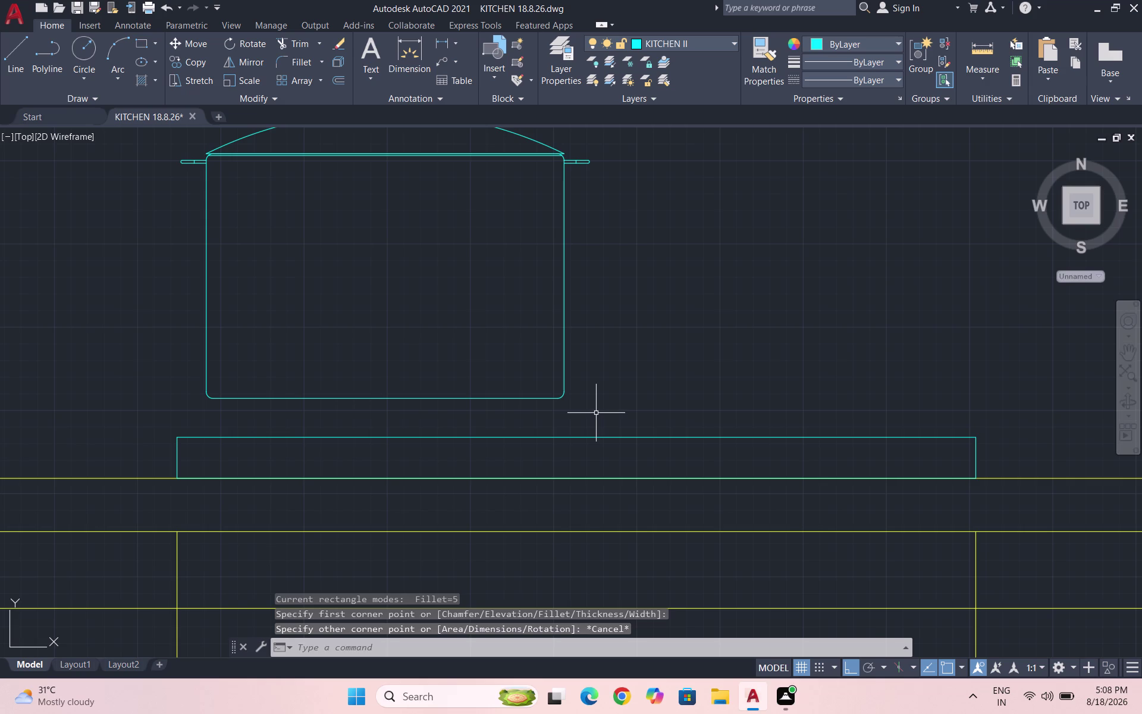
text(EC)
key(Return)
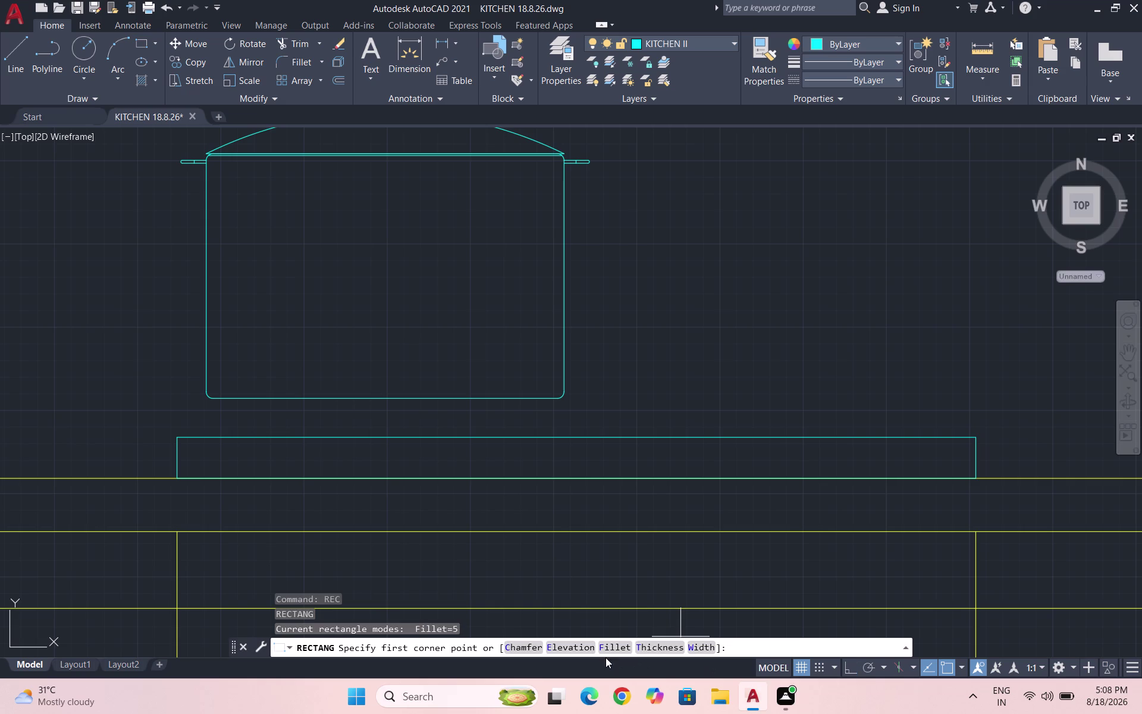
click(609, 649)
key(0)
key(Return)
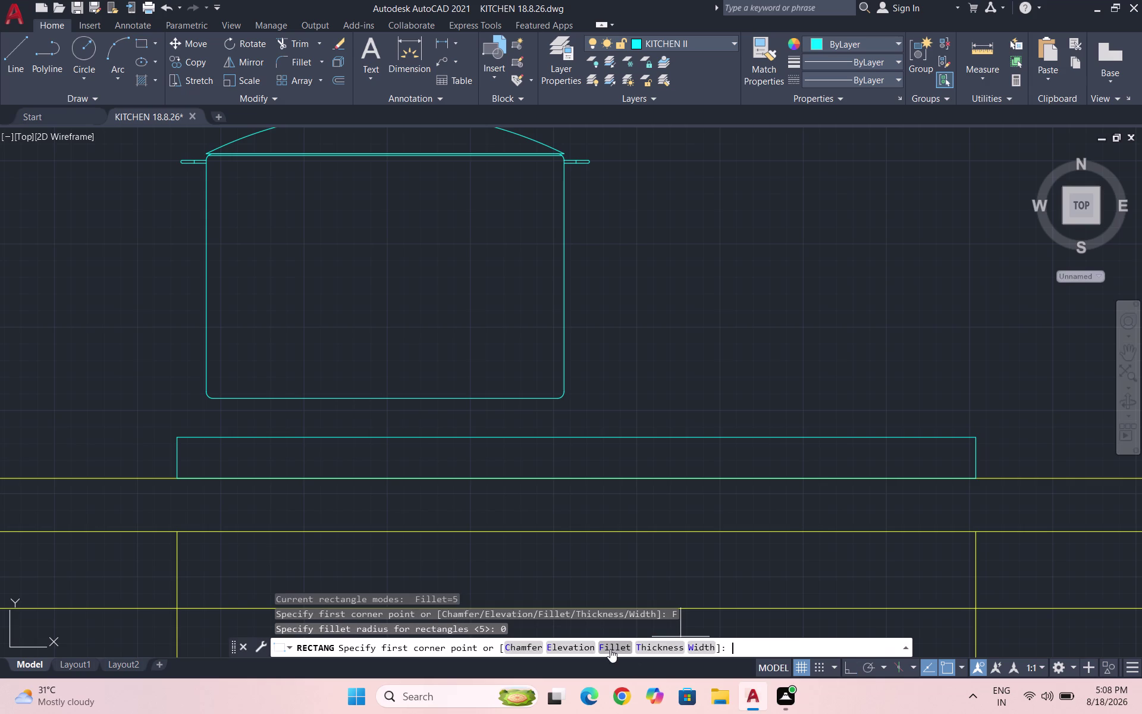
click(585, 421)
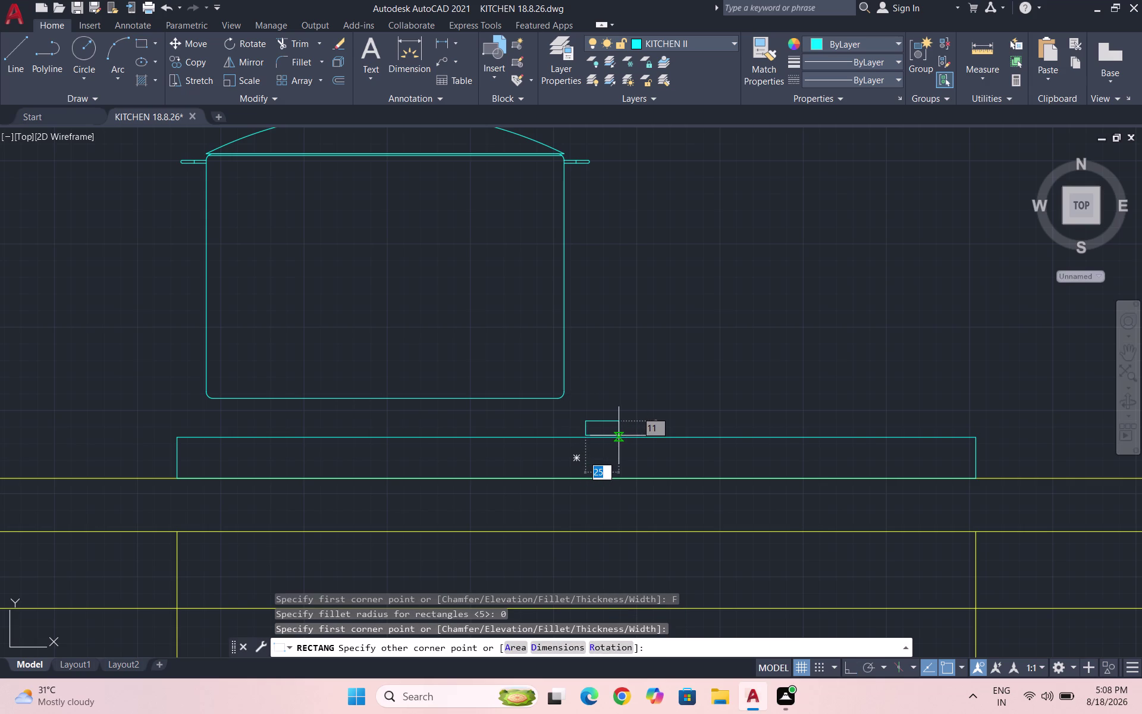
click(618, 435)
Select the new rectangle and copy it sideways beside itself.
scroll(up, 3)
drag(621, 435, 543, 432)
click(428, 442)
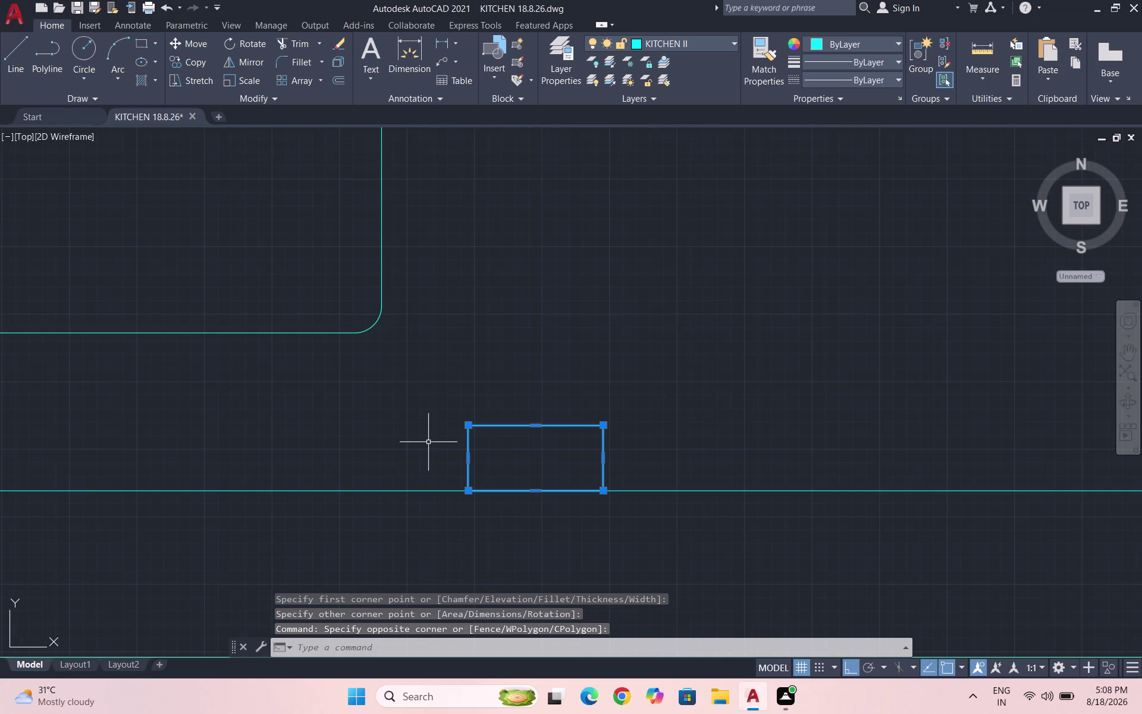
text(CO)
key(Return)
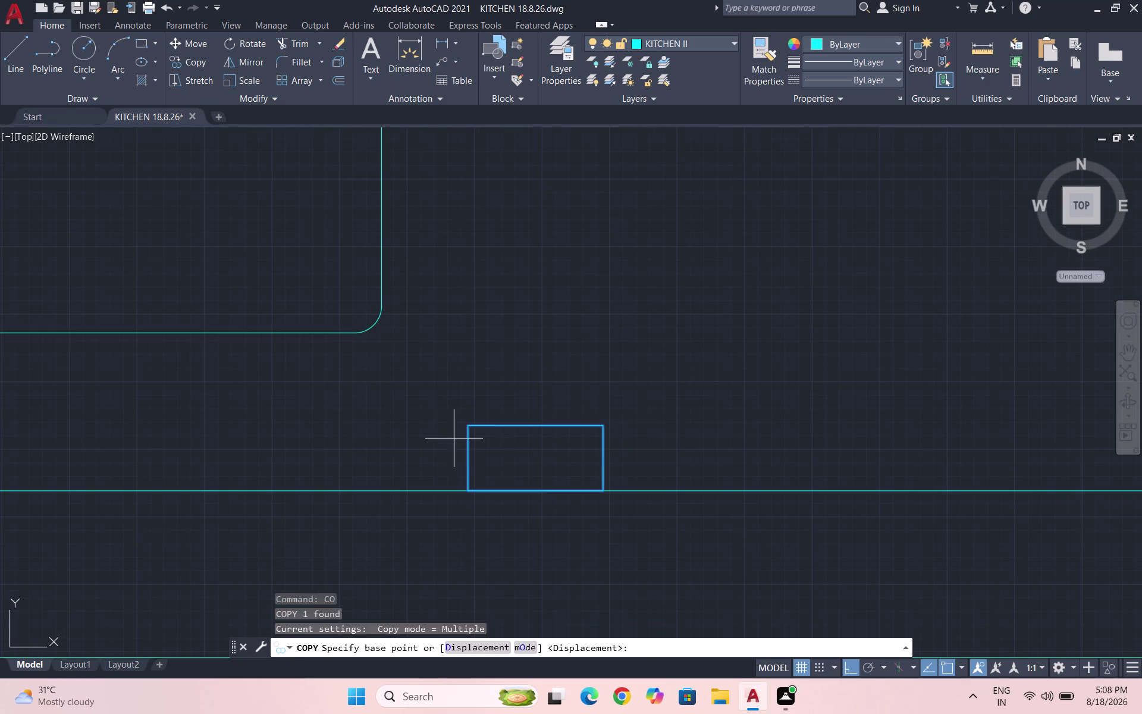
click(467, 422)
scroll(down, 3)
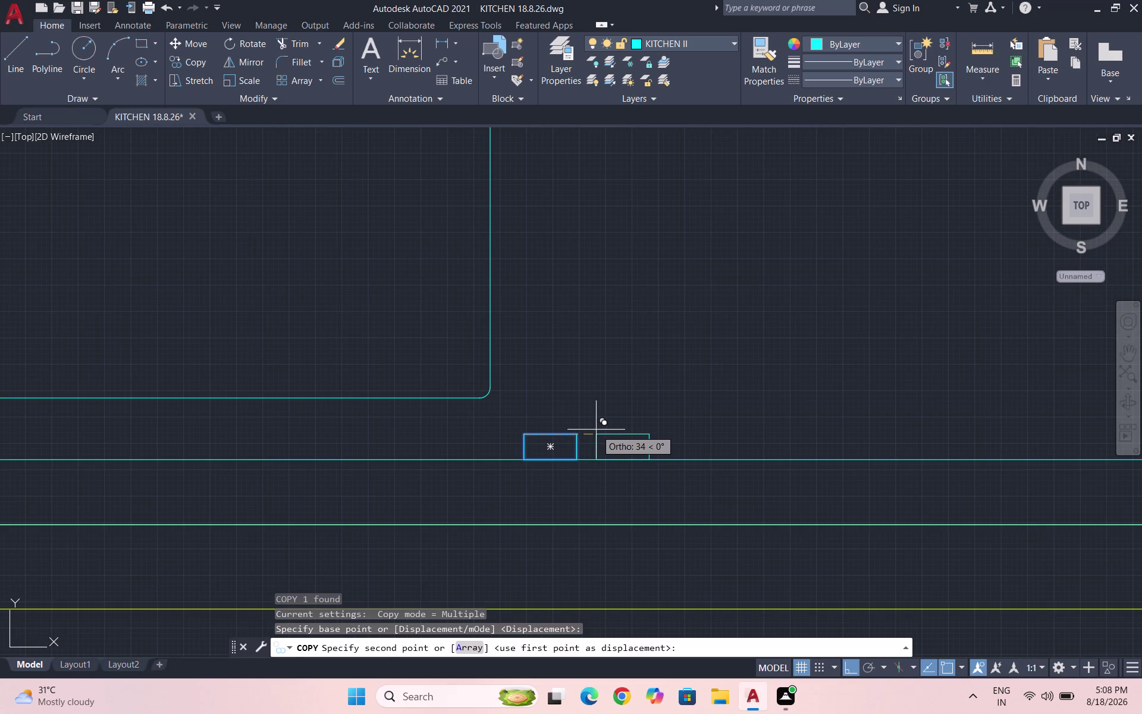
click(608, 432)
End the copy and start a line at the pot's base level, just right of the pot.
scroll(down, 3)
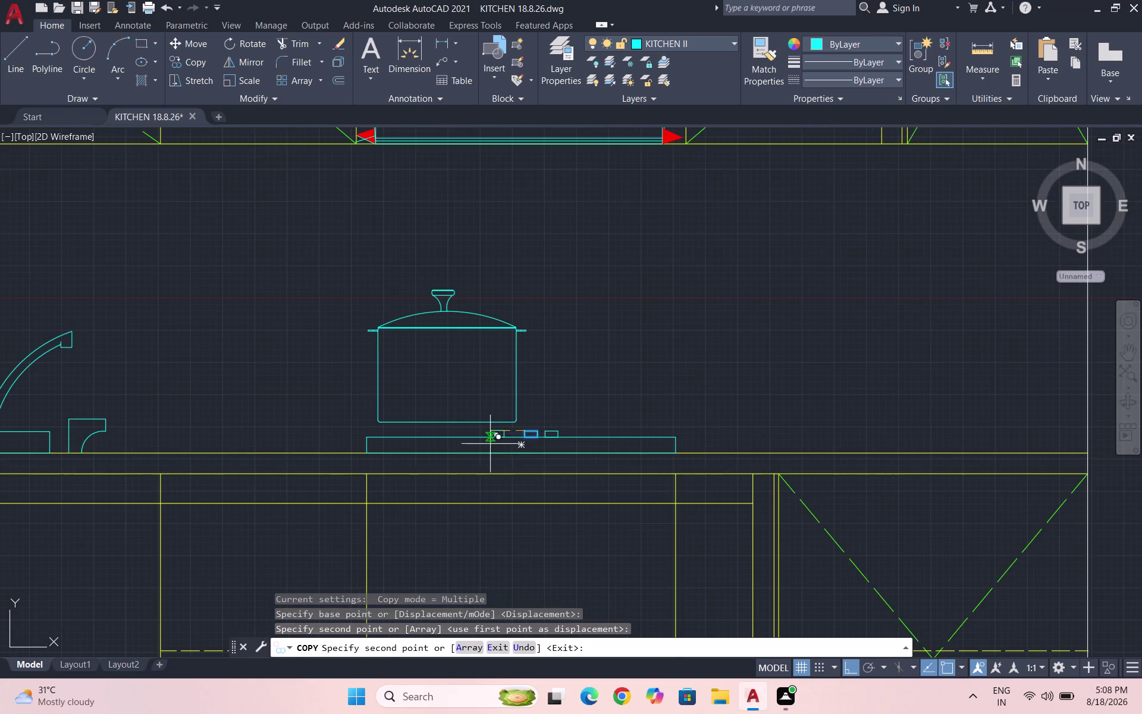
key(Escape)
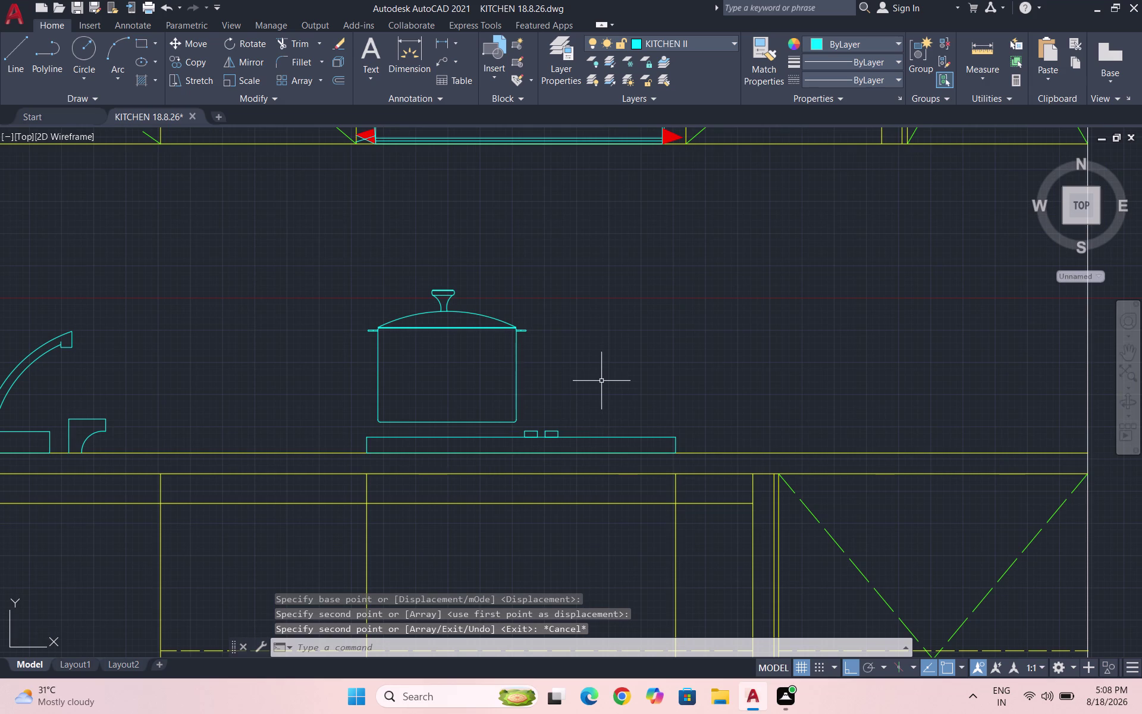
key(l)
key(Return)
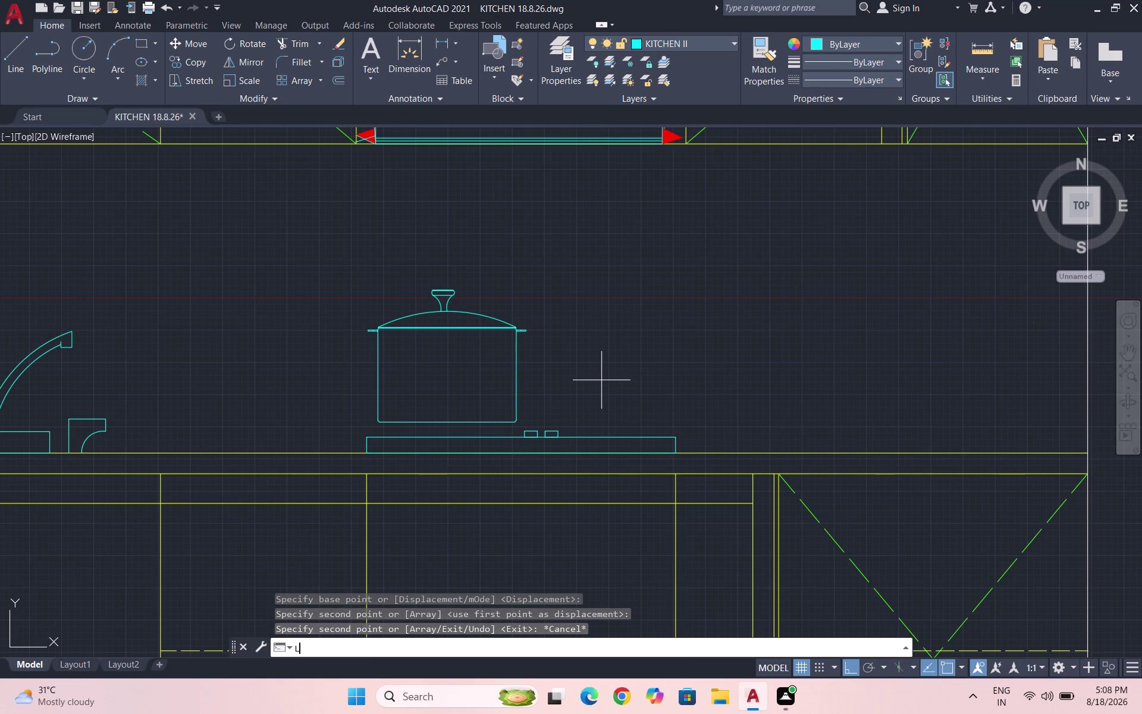
scroll(up, 3)
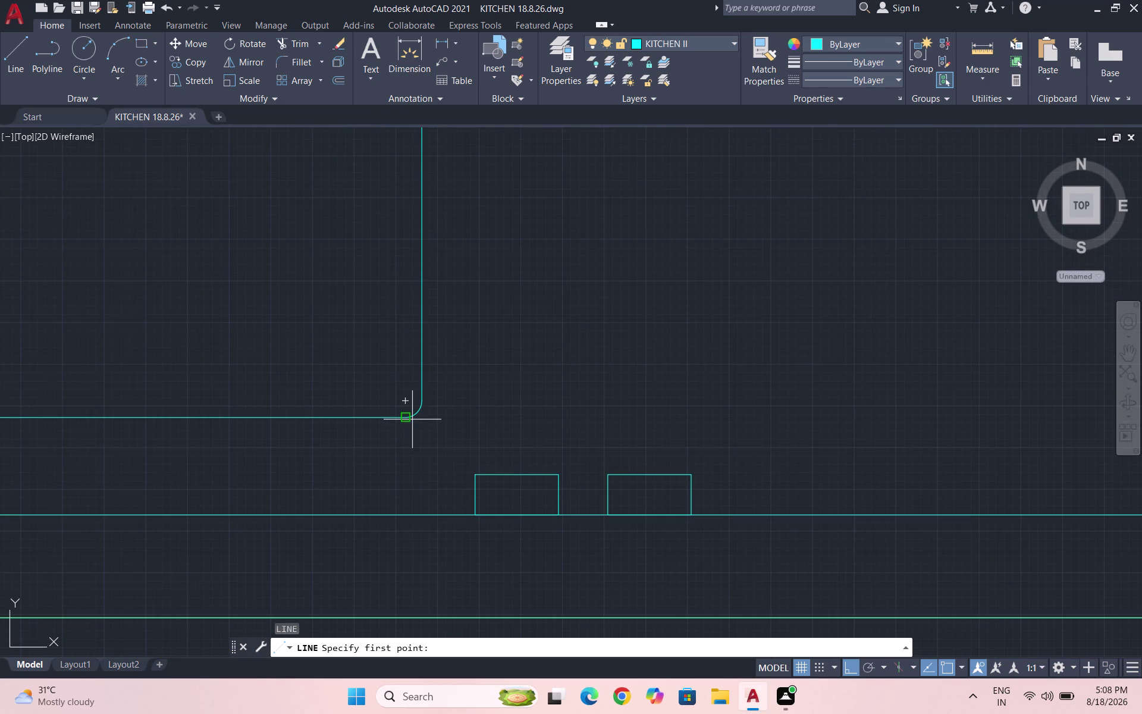
scroll(down, 3)
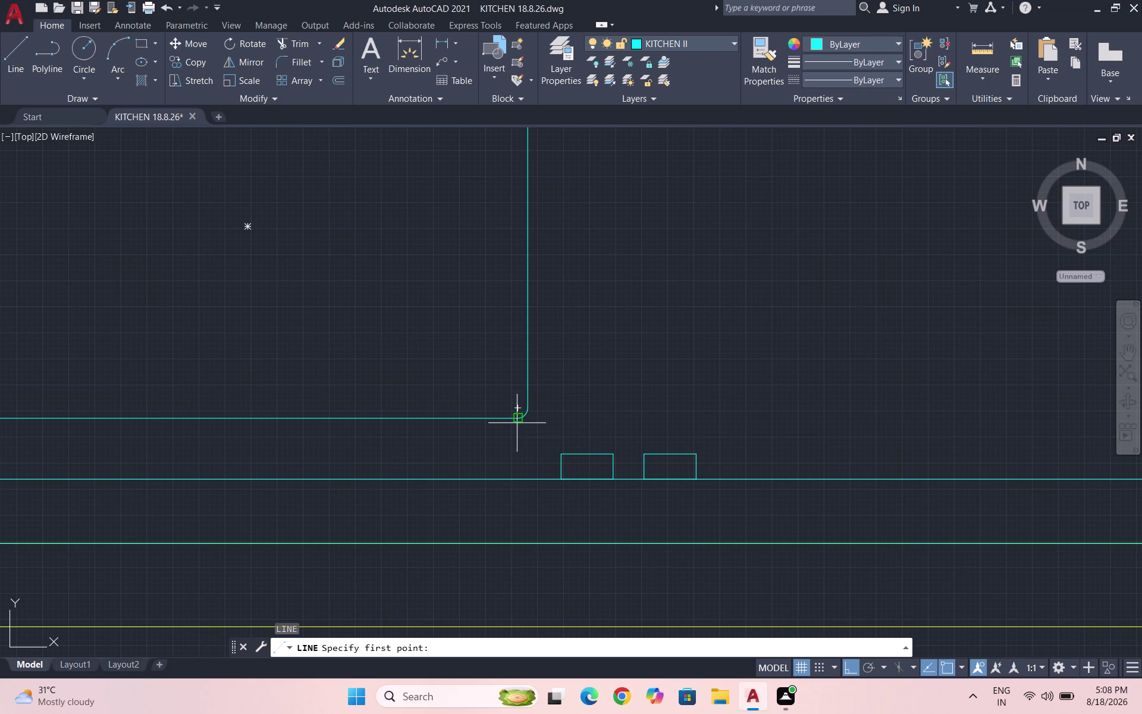
click(728, 417)
scroll(down, 3)
scroll(up, 3)
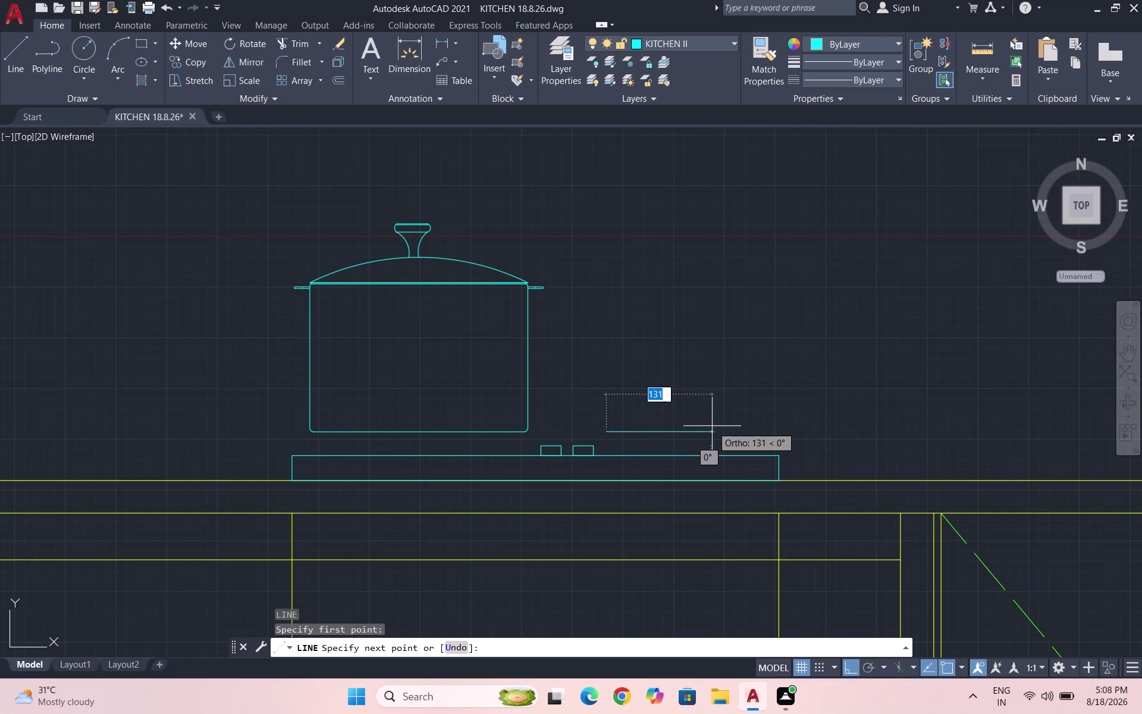
Finish the 131-unit horizontal line and select it.
click(749, 428)
key(Escape)
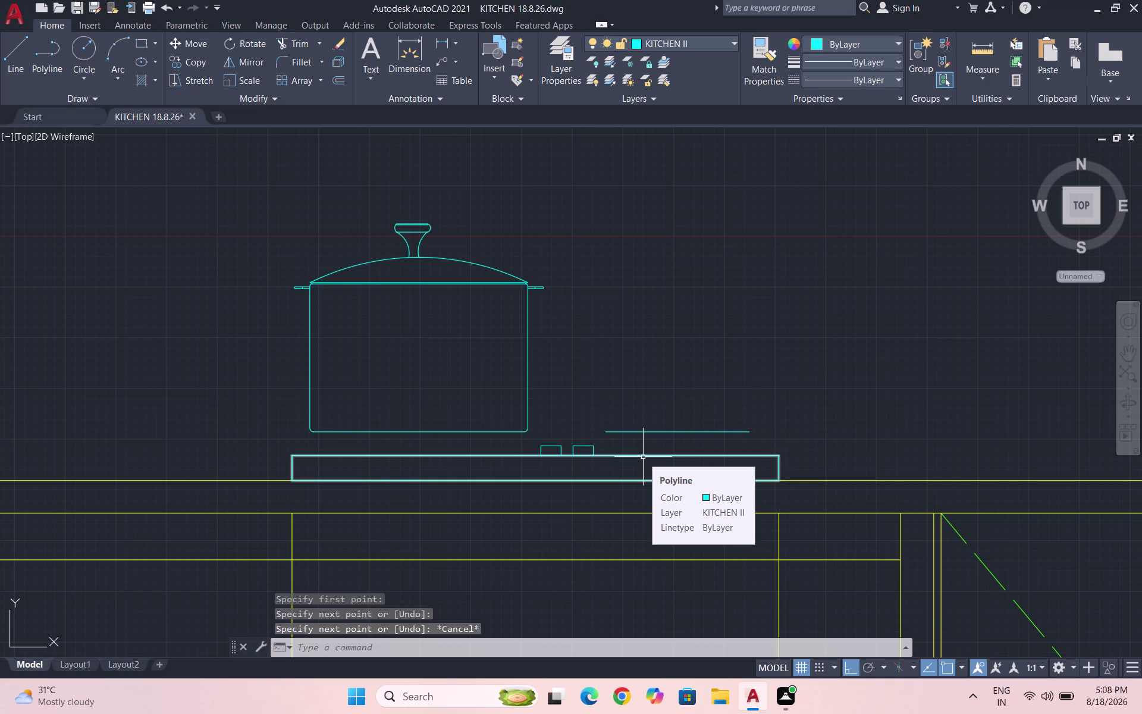
drag(641, 436, 629, 423)
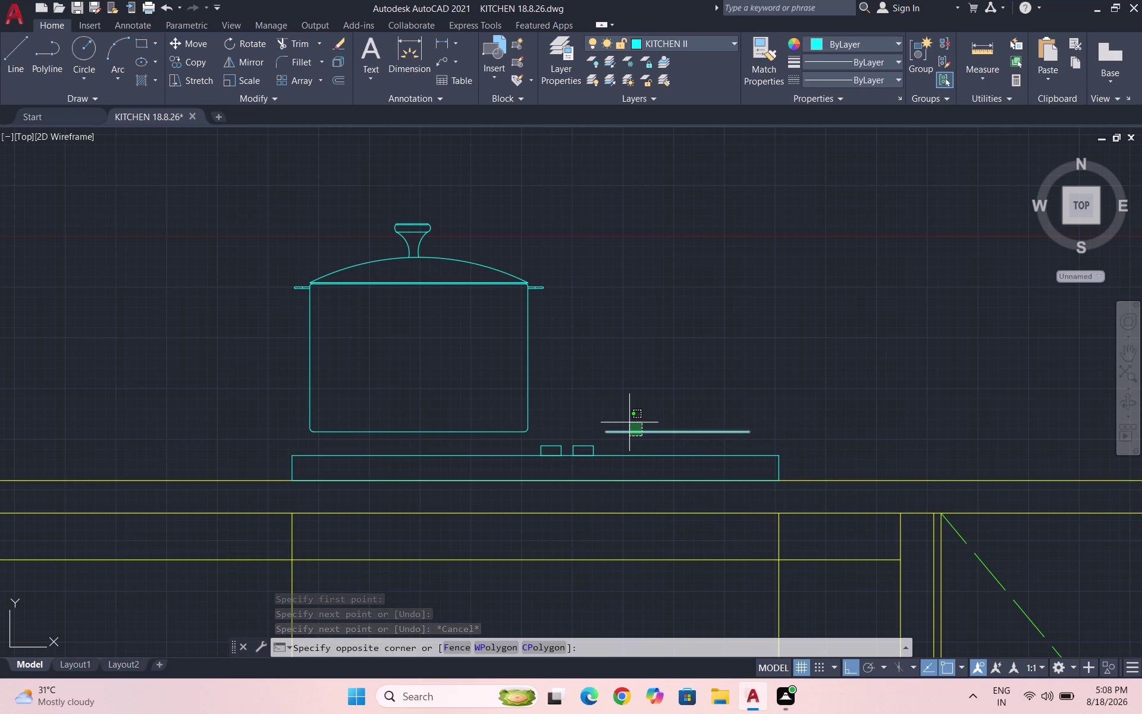
click(624, 421)
Copy the line upward as a 4-item array spaced 3 apart.
text(CO)
key(Return)
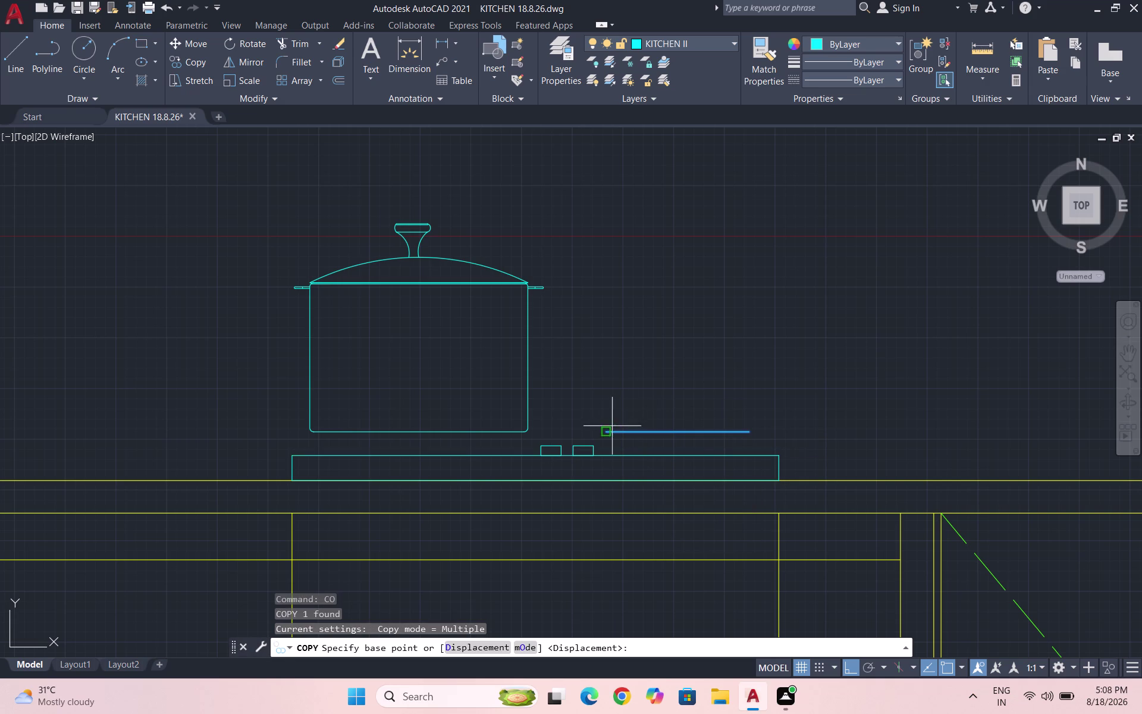
click(602, 433)
scroll(up, 3)
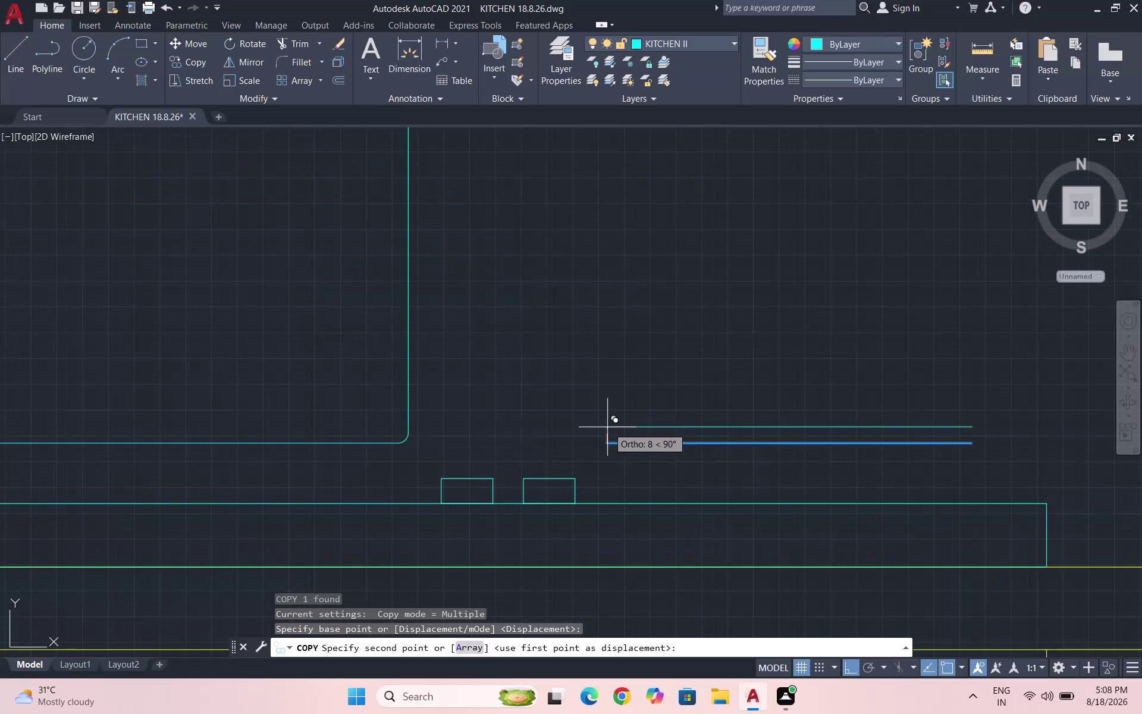
click(609, 436)
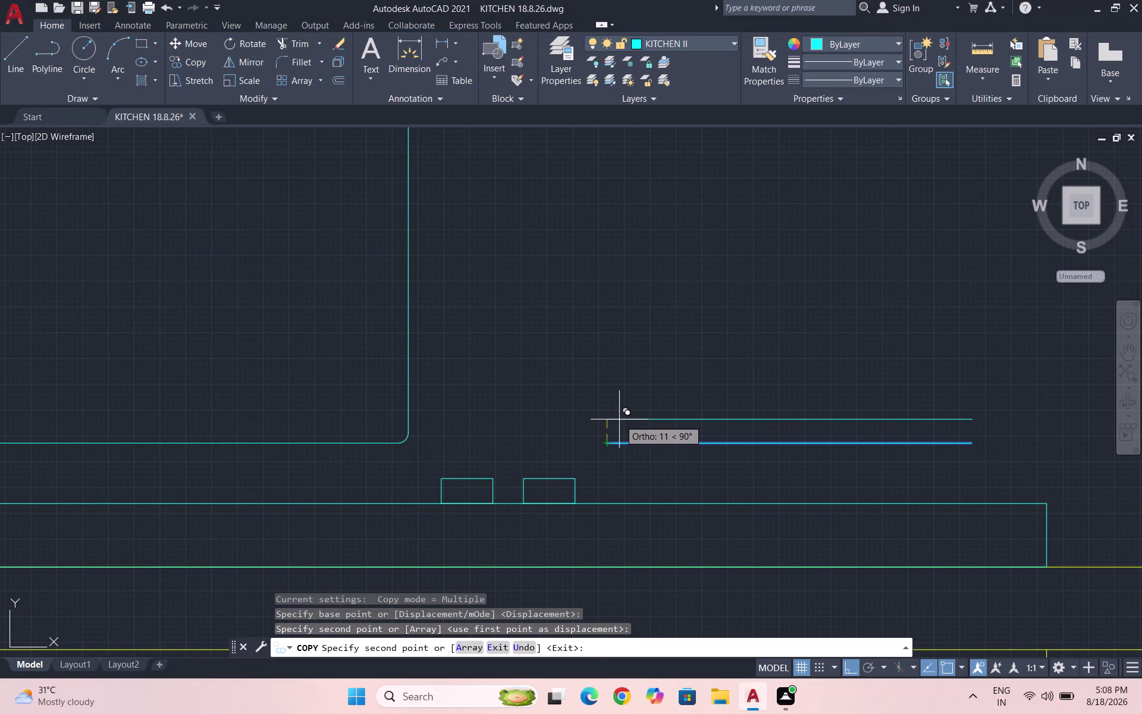
key(a)
key(Return)
key(4)
key(Return)
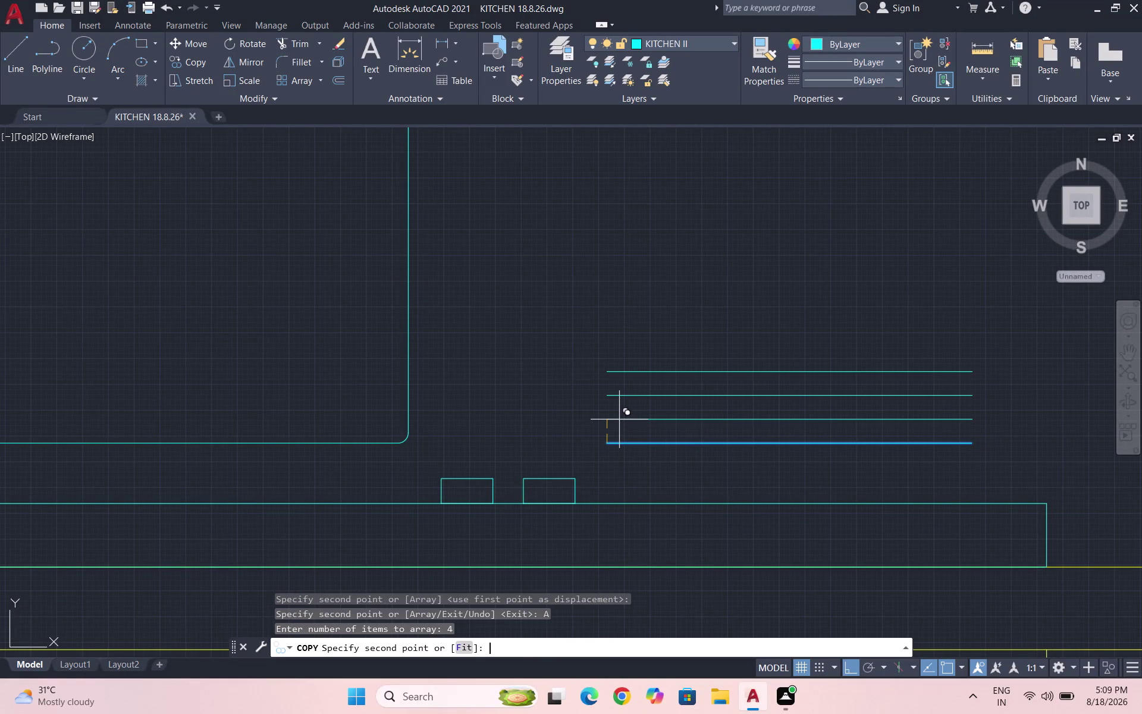
key(3)
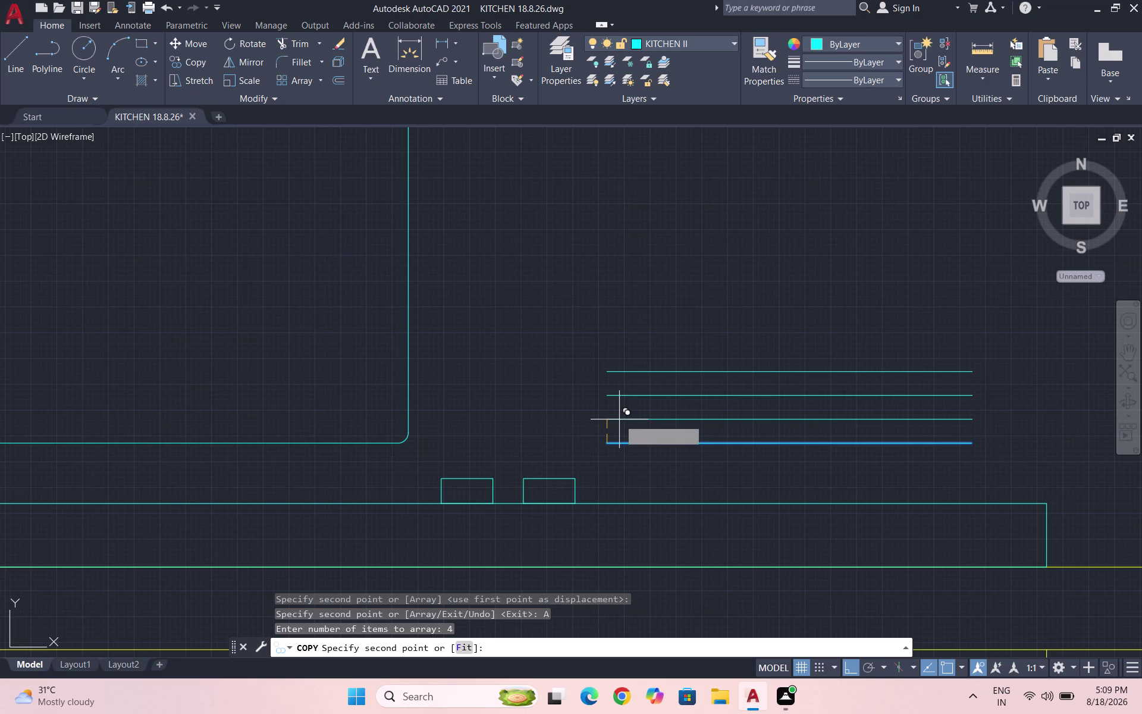
key(Return)
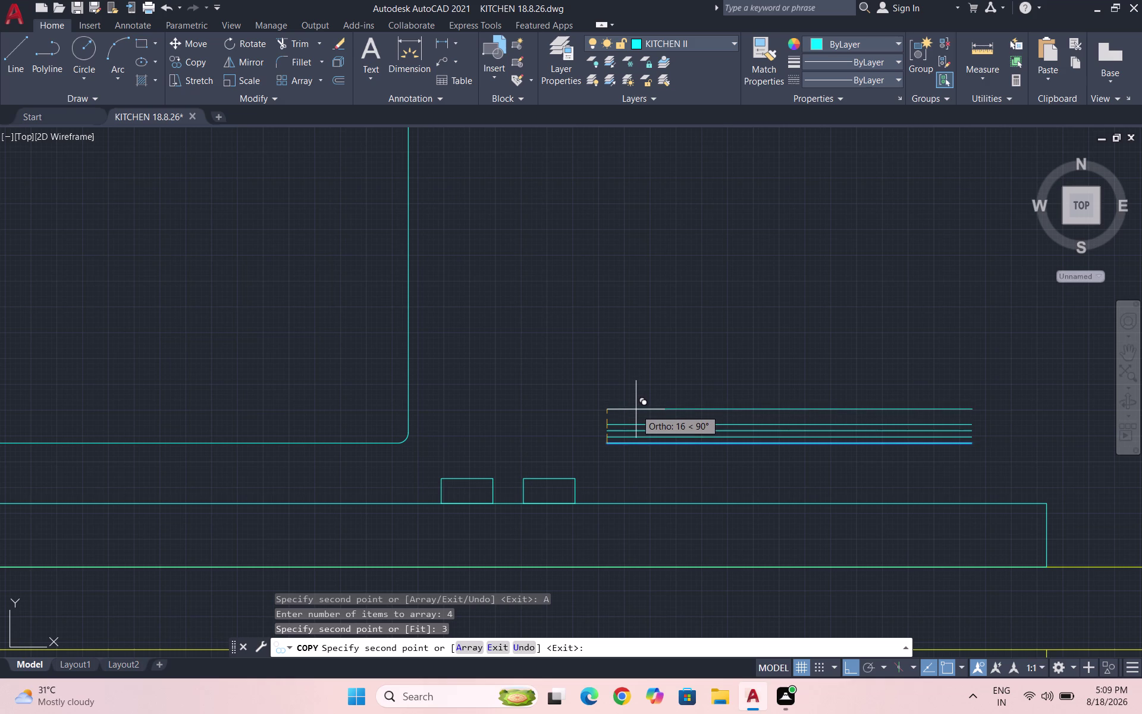
click(635, 411)
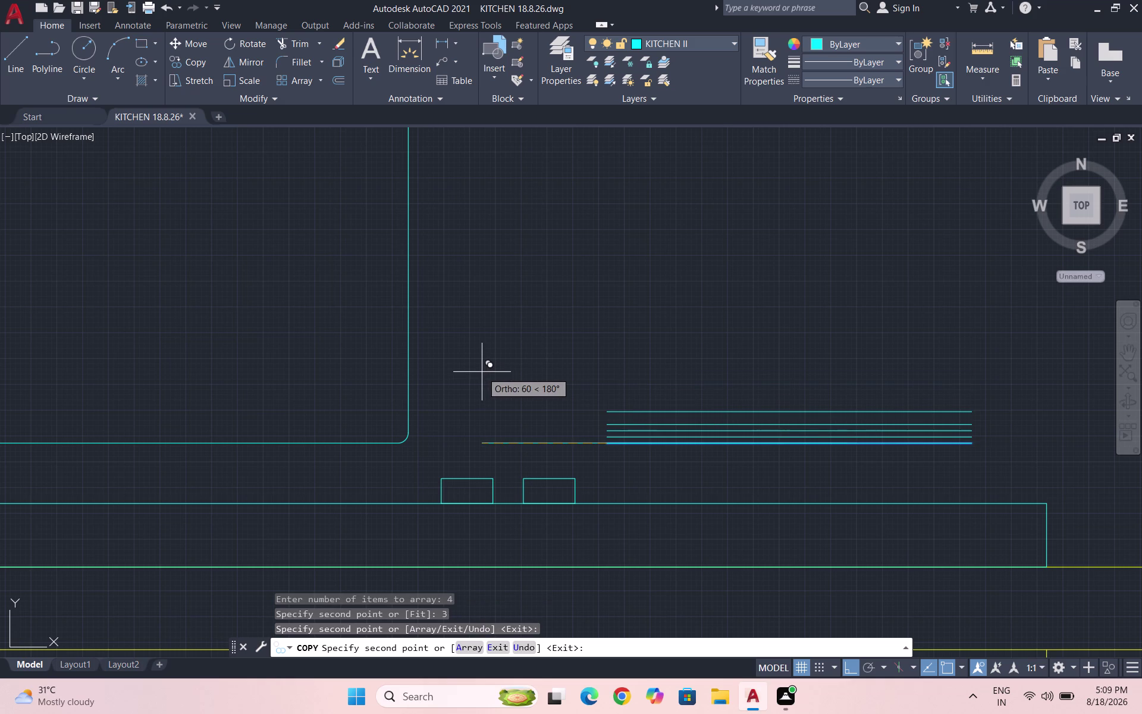
key(Escape)
scroll(down, 3)
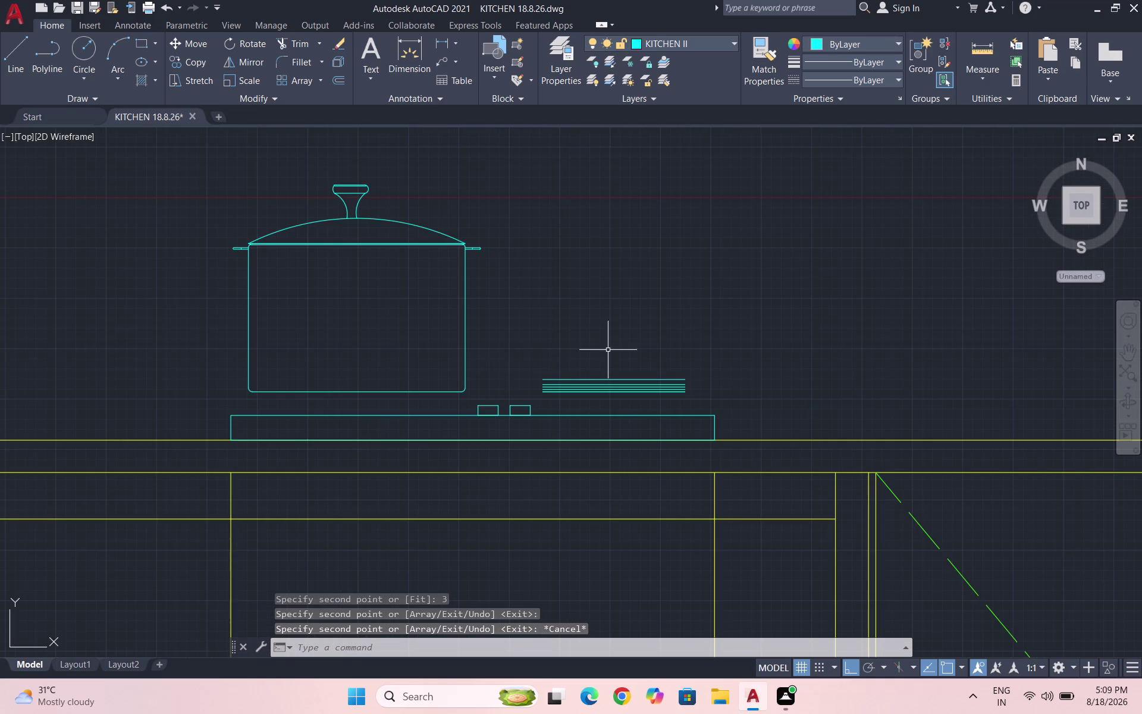
Clear any leftover commands and save the kitchen drawing.
scroll(up, 3)
scroll(down, 3)
key(Escape)
key(Escape)
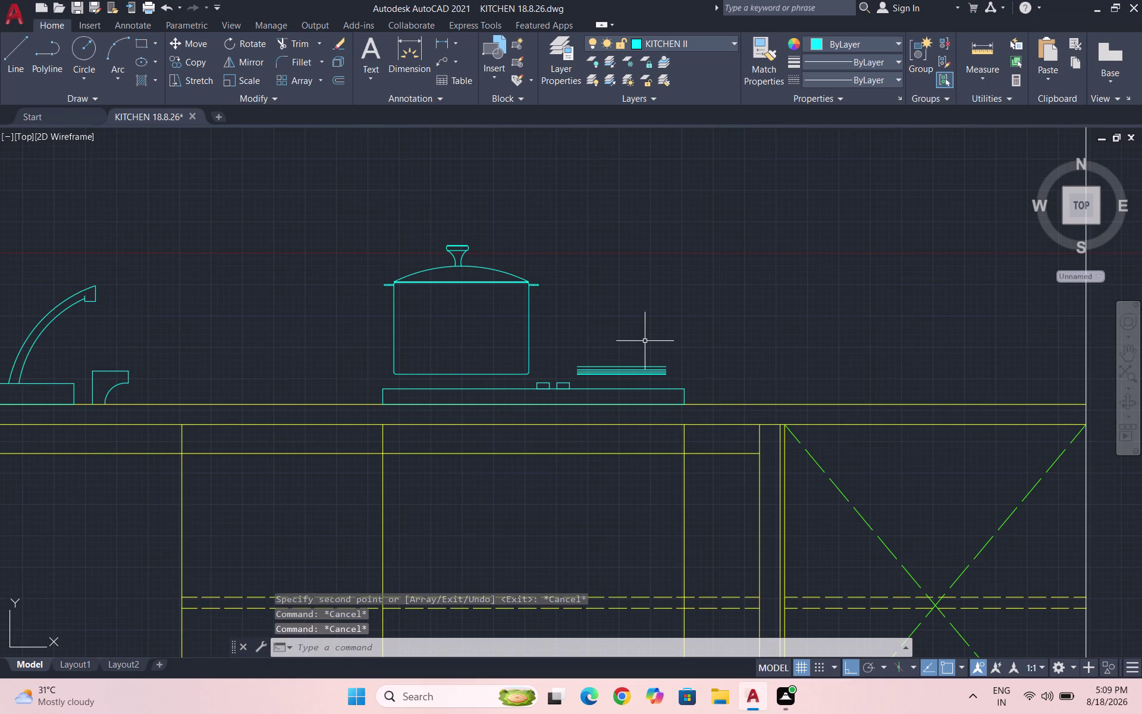
key(ctrl+s)
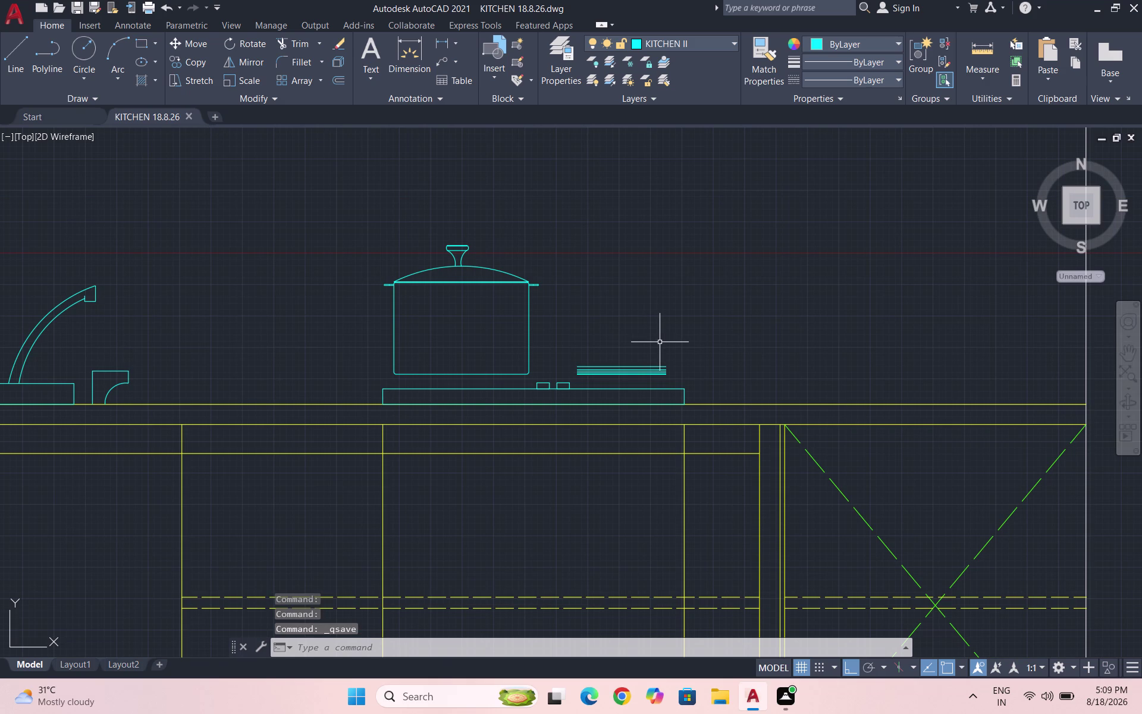
Start a dome arc from the stacked lines' left end, then abandon it and restart ARC.
key(a)
key(Return)
scroll(up, 3)
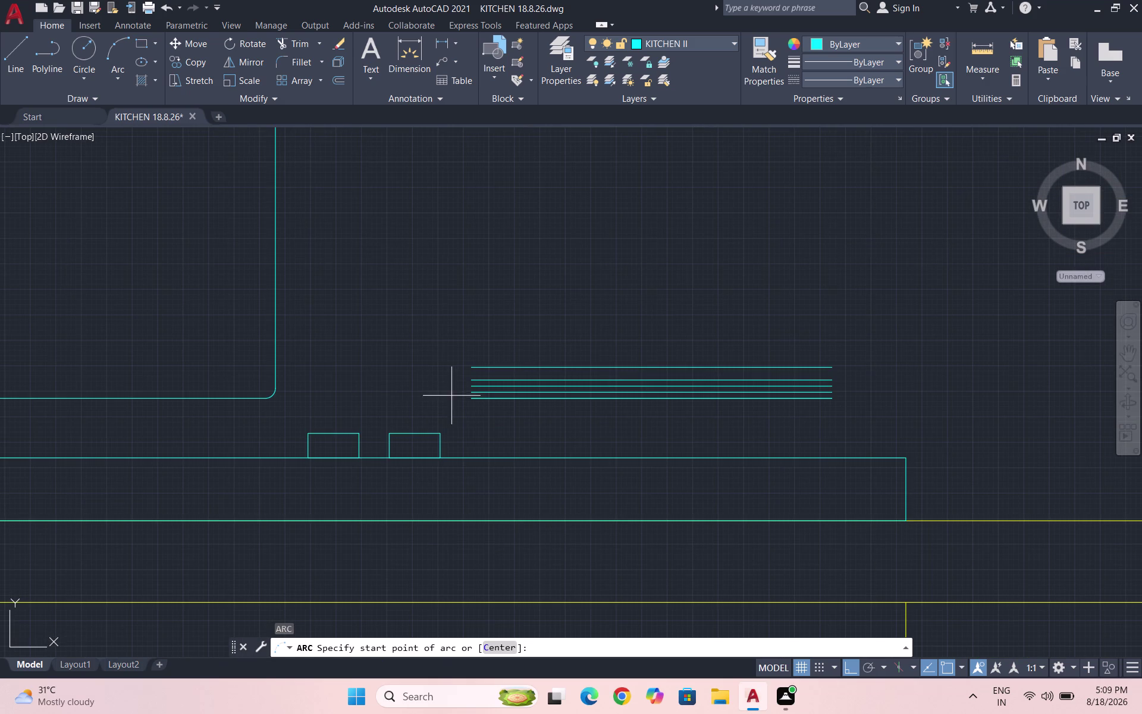
click(473, 400)
click(833, 399)
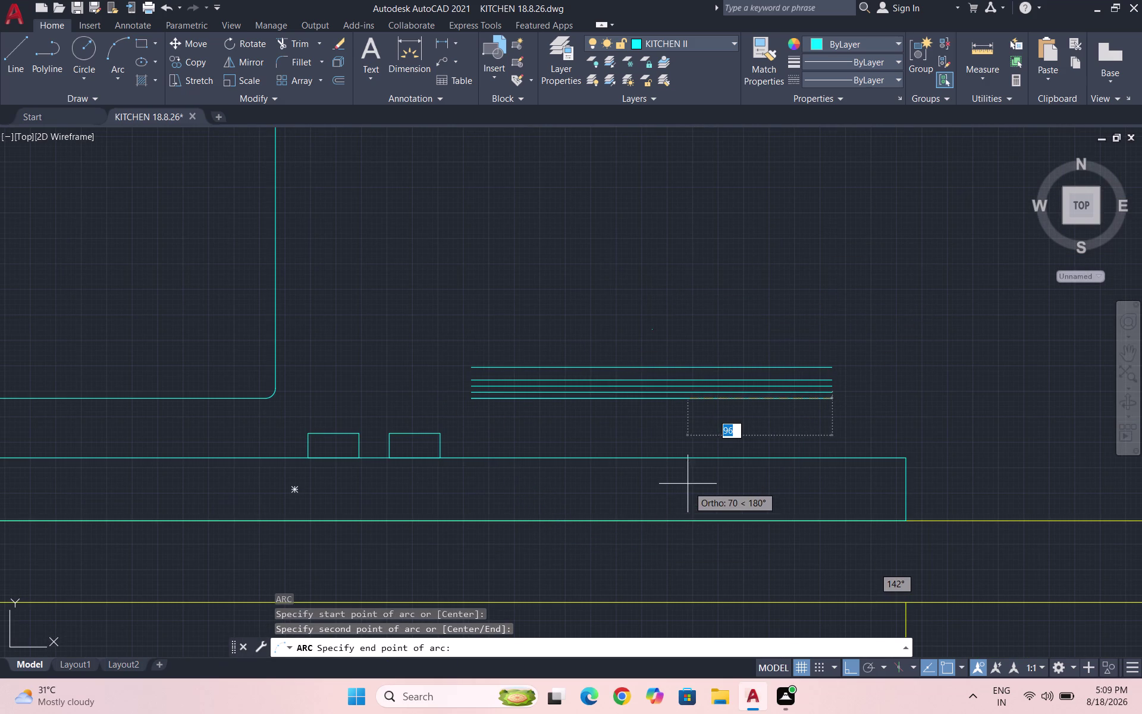
scroll(down, 3)
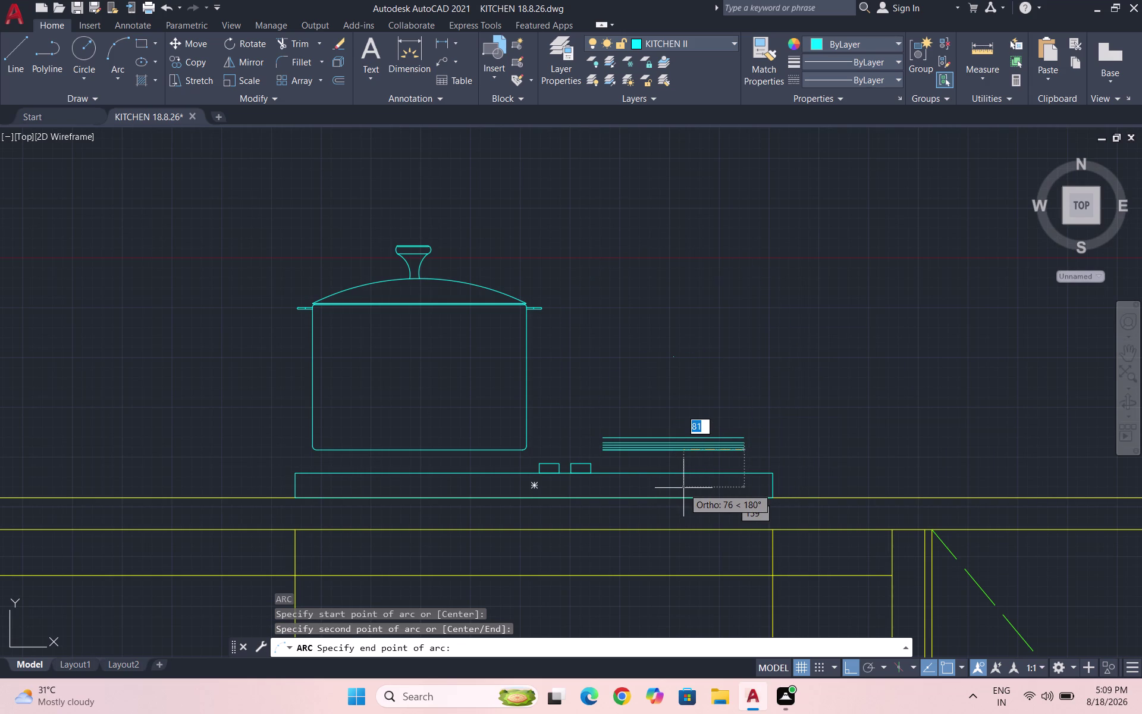
click(684, 485)
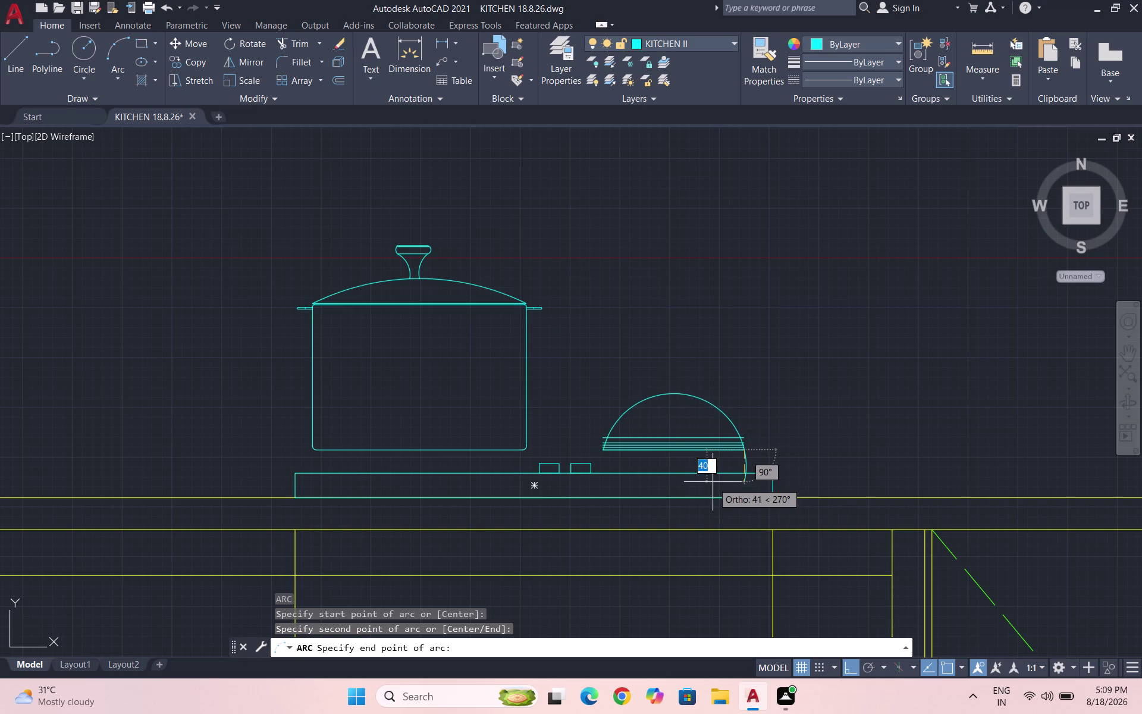
key(Escape)
key(Escape)
key(Escape)
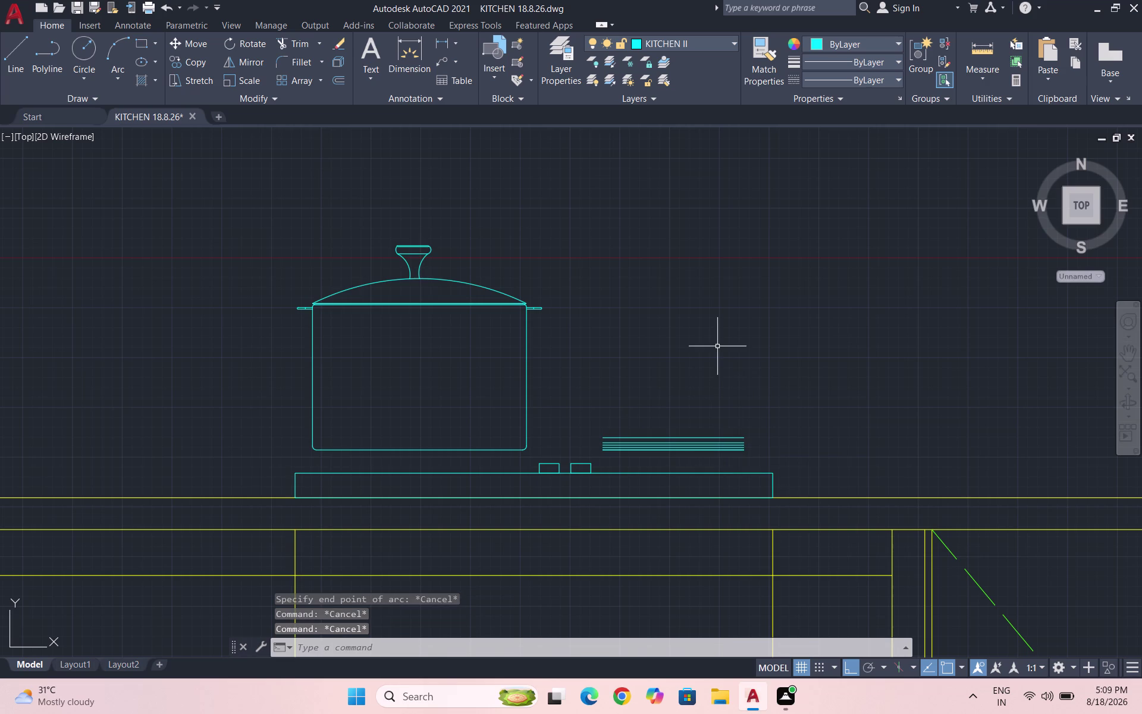
key(a)
key(Return)
Draw a three-point dome arc over the stacked lines beside the pot.
scroll(up, 3)
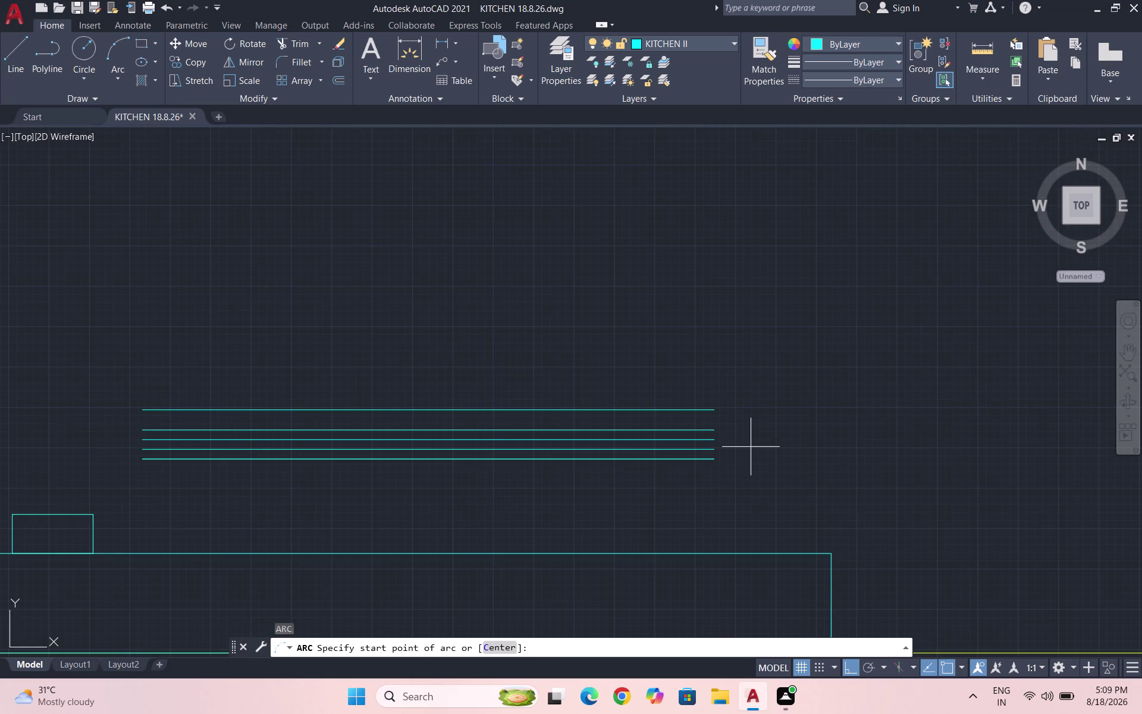
click(712, 458)
scroll(down, 3)
scroll(up, 3)
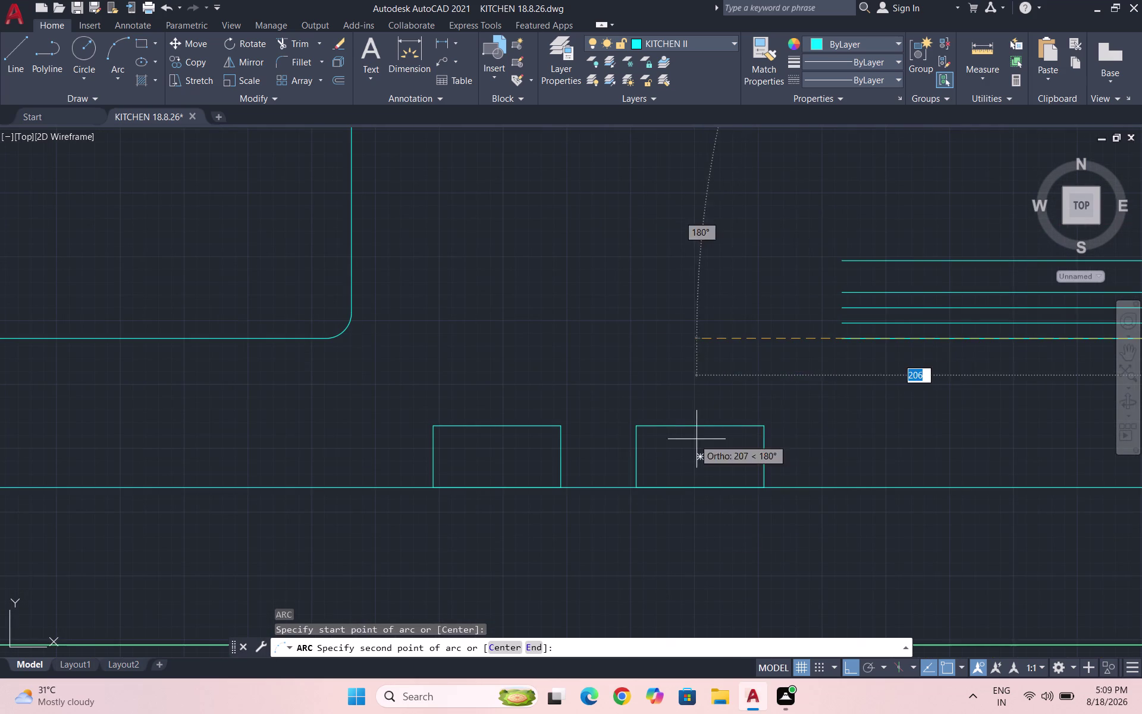
click(841, 336)
scroll(down, 3)
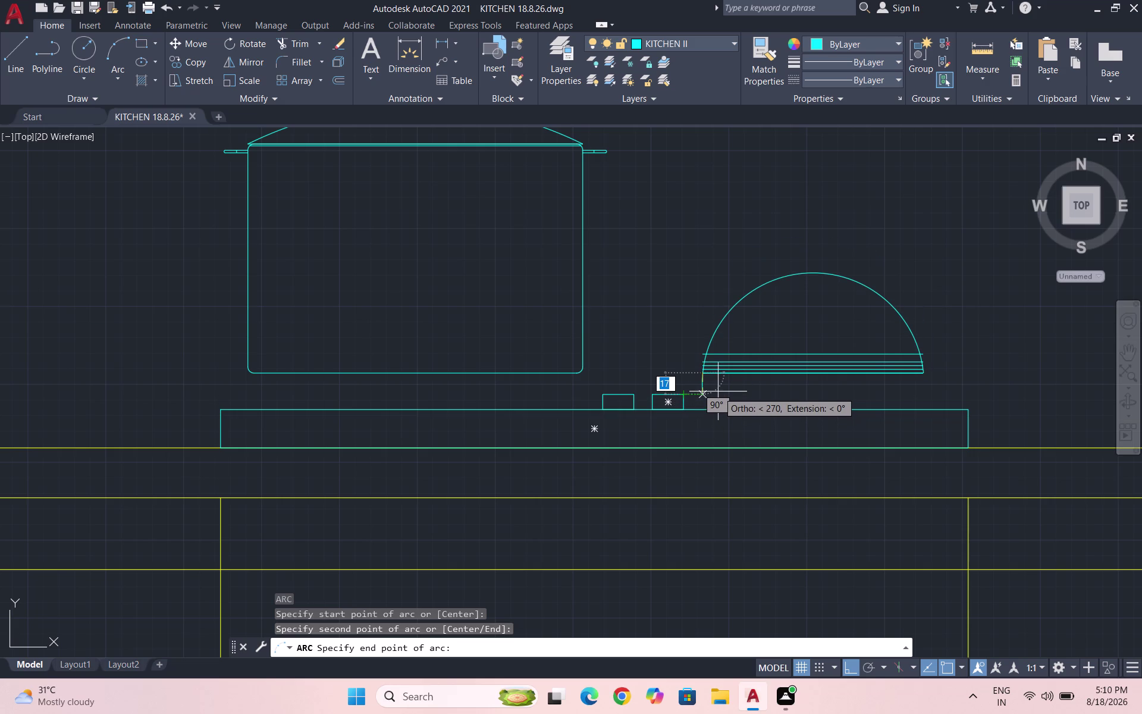
click(719, 395)
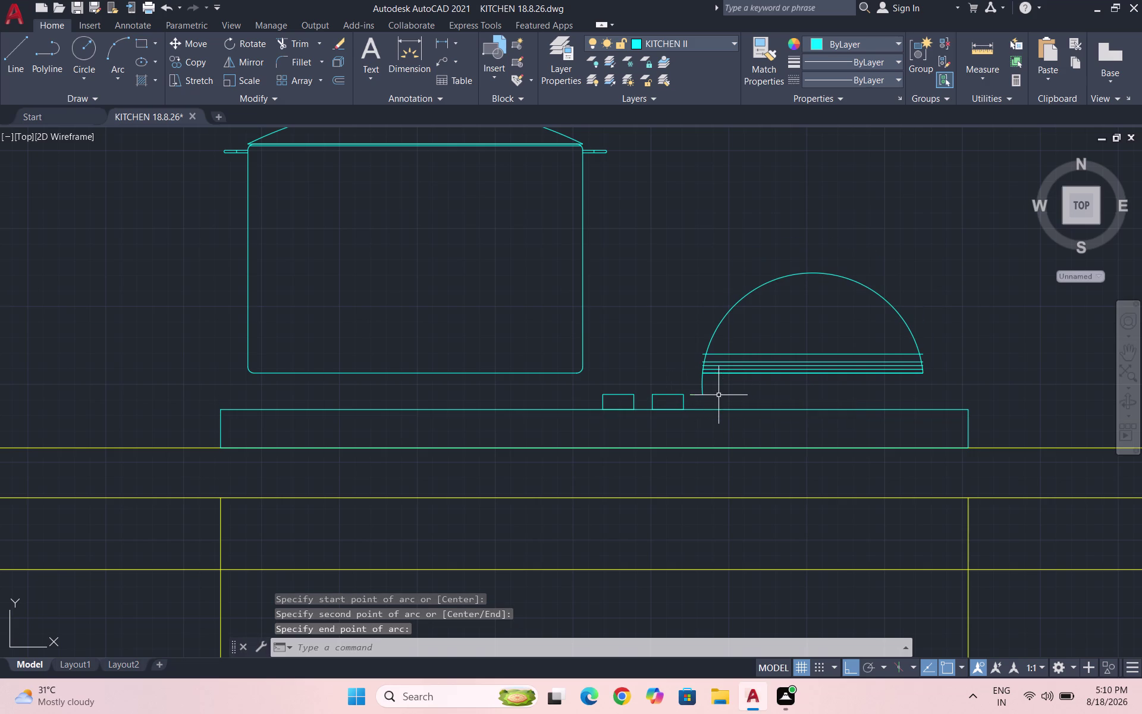
scroll(up, 3)
Trim the highlight line ends poking past the dome in a first TRIM pass.
text(TR)
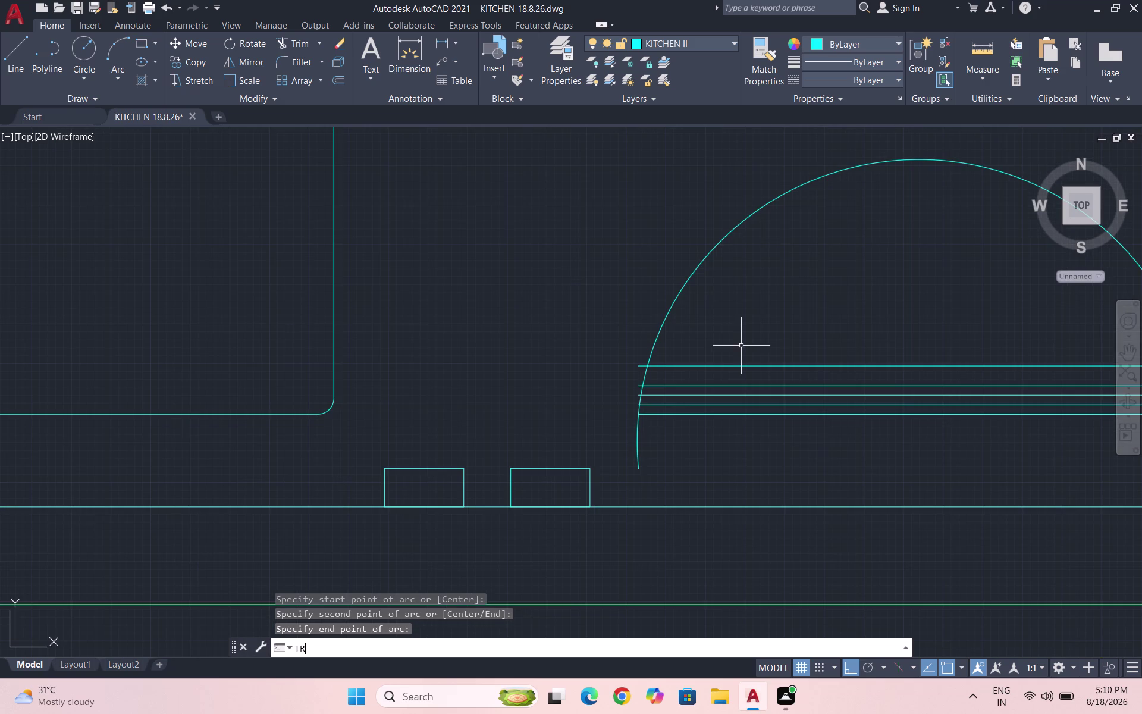
key(Return)
key(Return)
click(645, 447)
drag(636, 444, 622, 440)
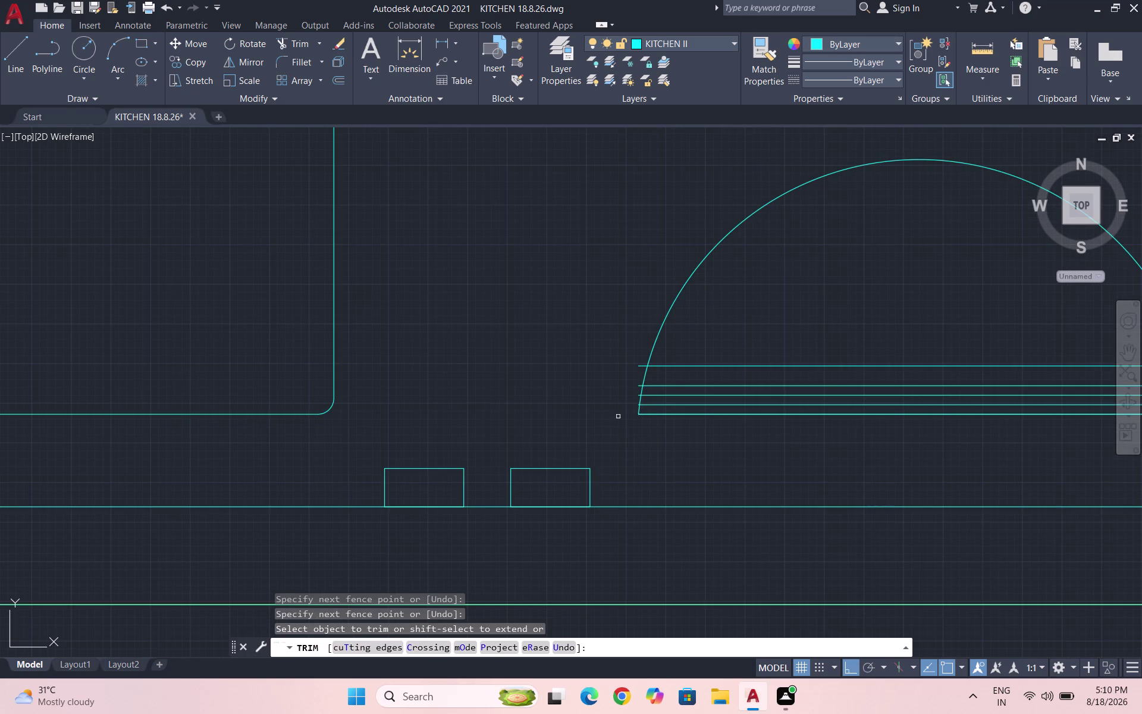
scroll(up, 3)
drag(668, 358, 664, 370)
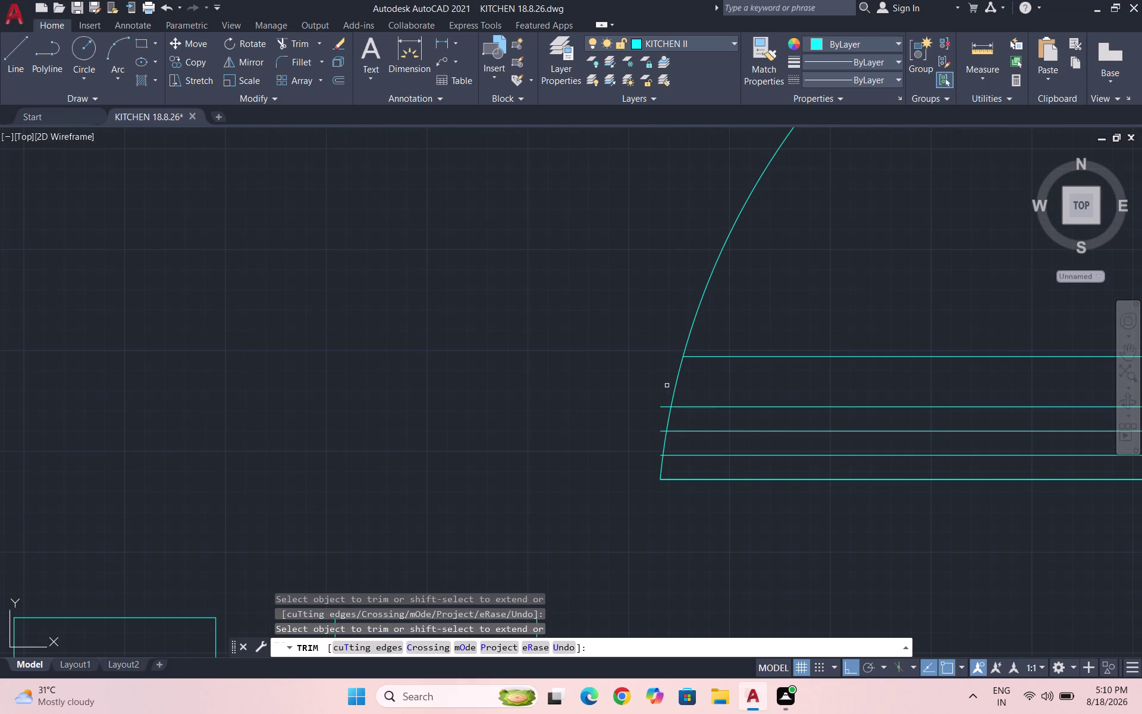
click(663, 407)
click(660, 429)
click(658, 455)
scroll(down, 3)
key(Escape)
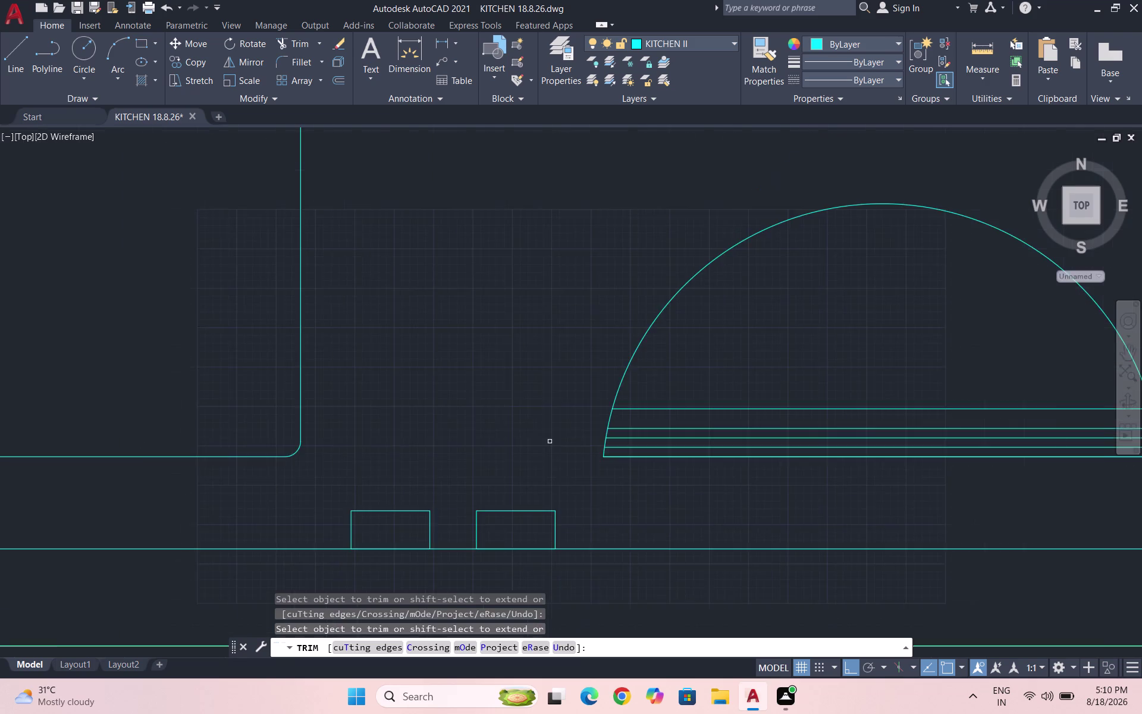
scroll(down, 3)
key(Escape)
key(Escape)
key(Escape)
scroll(up, 3)
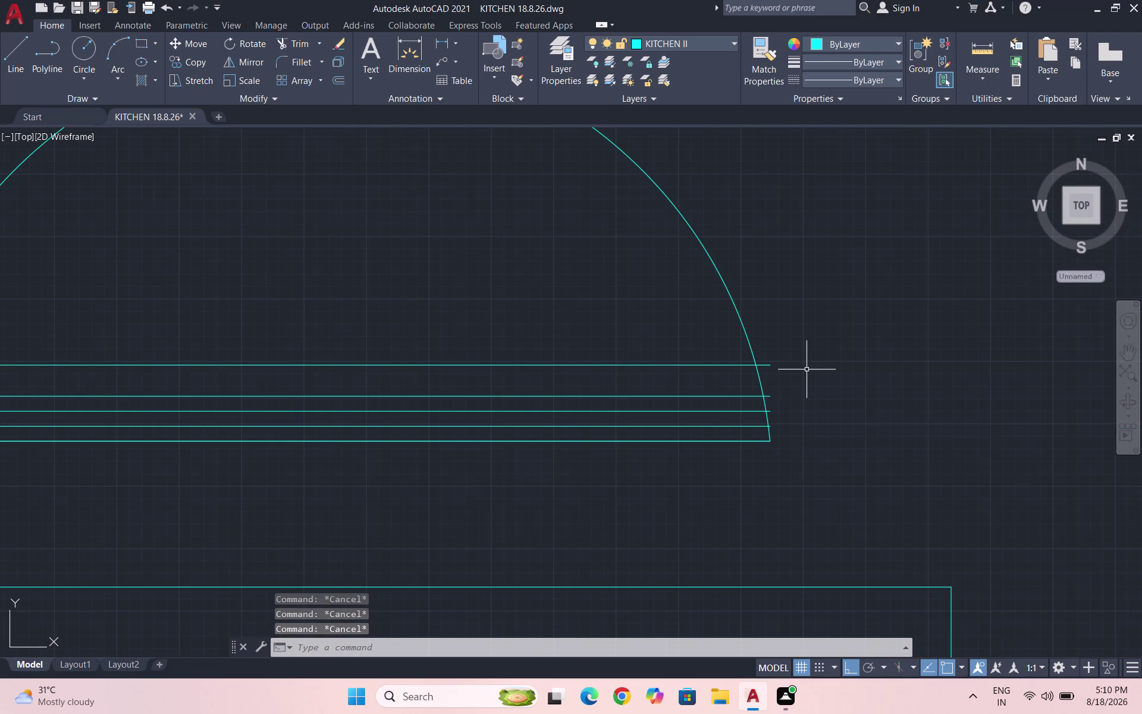
Trim the remaining overhanging highlight line ends back to the dome arc.
text(TR)
key(Return)
key(Return)
scroll(up, 3)
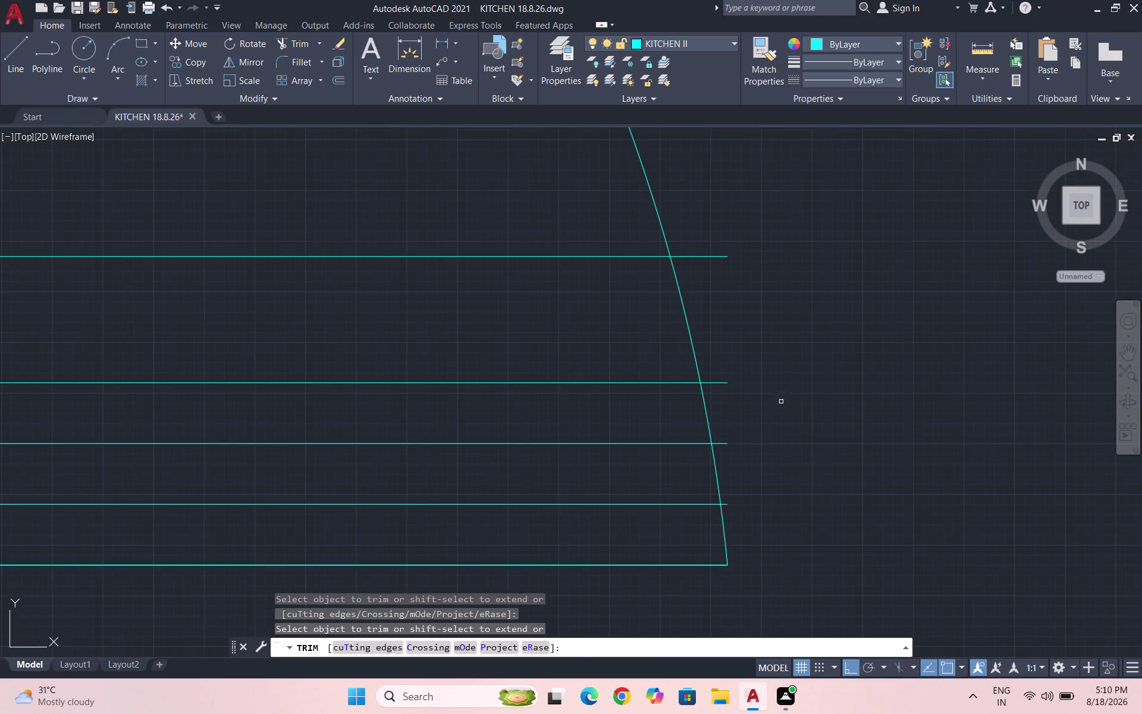
click(725, 505)
click(718, 445)
click(711, 379)
drag(712, 377, 719, 392)
drag(720, 386, 719, 380)
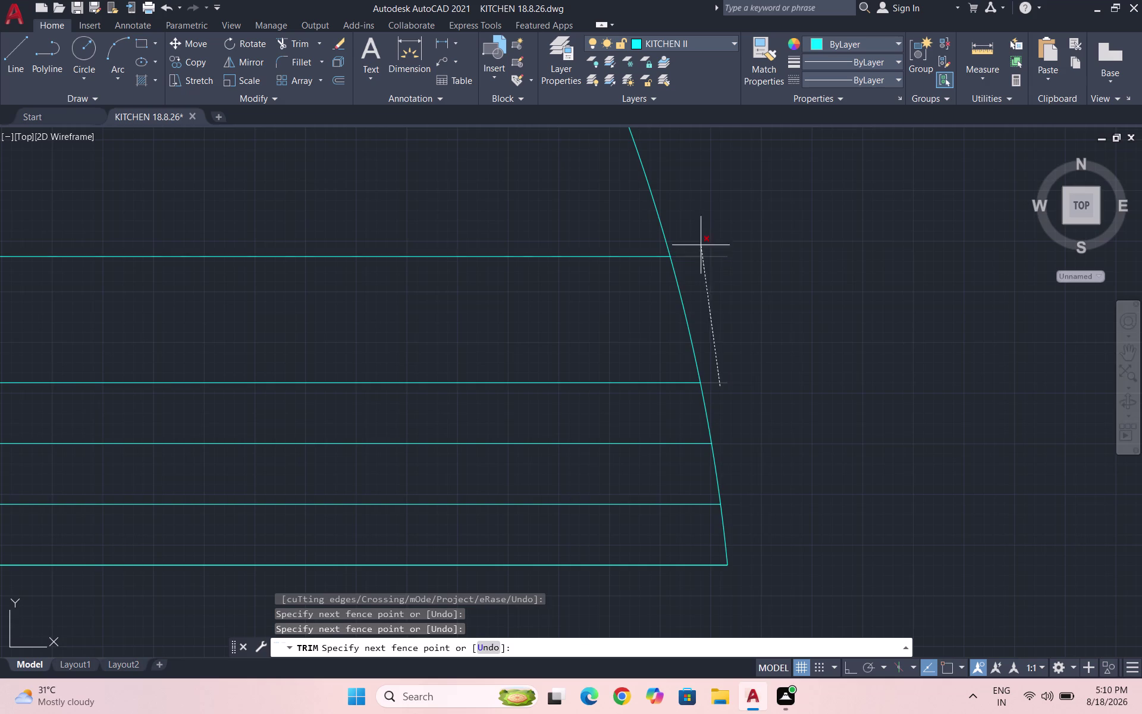
click(701, 245)
scroll(down, 3)
key(Escape)
key(Escape)
Window-select the whole domed kettle.
scroll(down, 3)
scroll(down, 3)
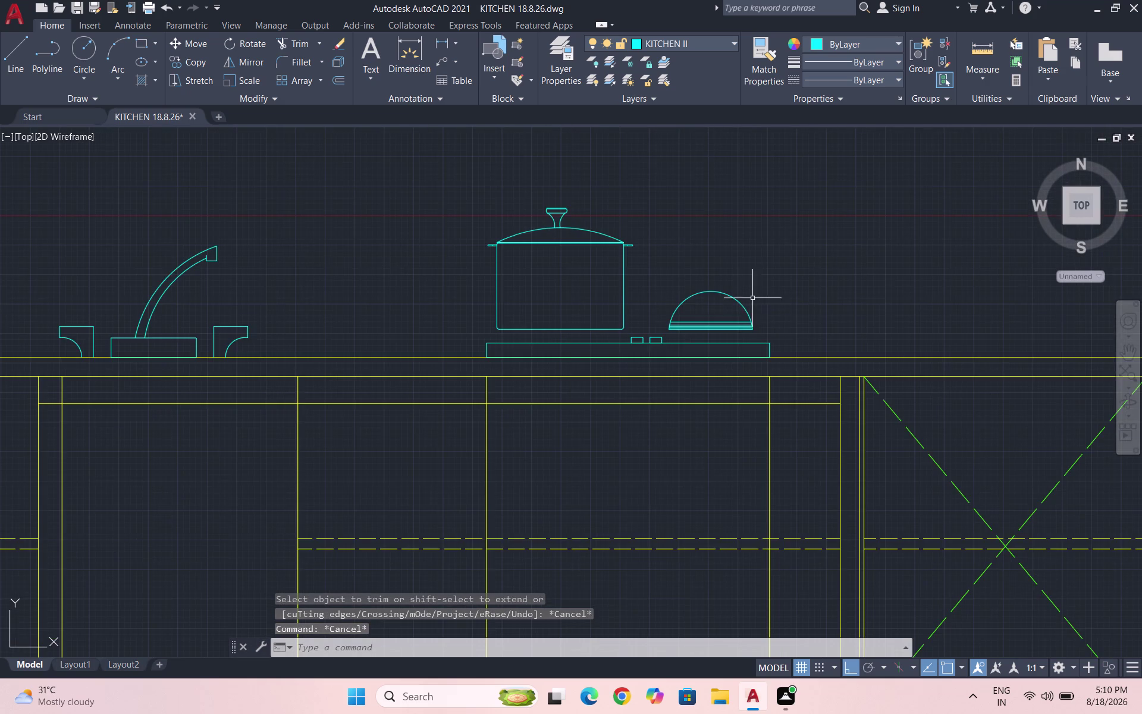
scroll(up, 3)
drag(787, 354, 772, 354)
Scale the selected kettle up from a base point on the counter.
click(615, 287)
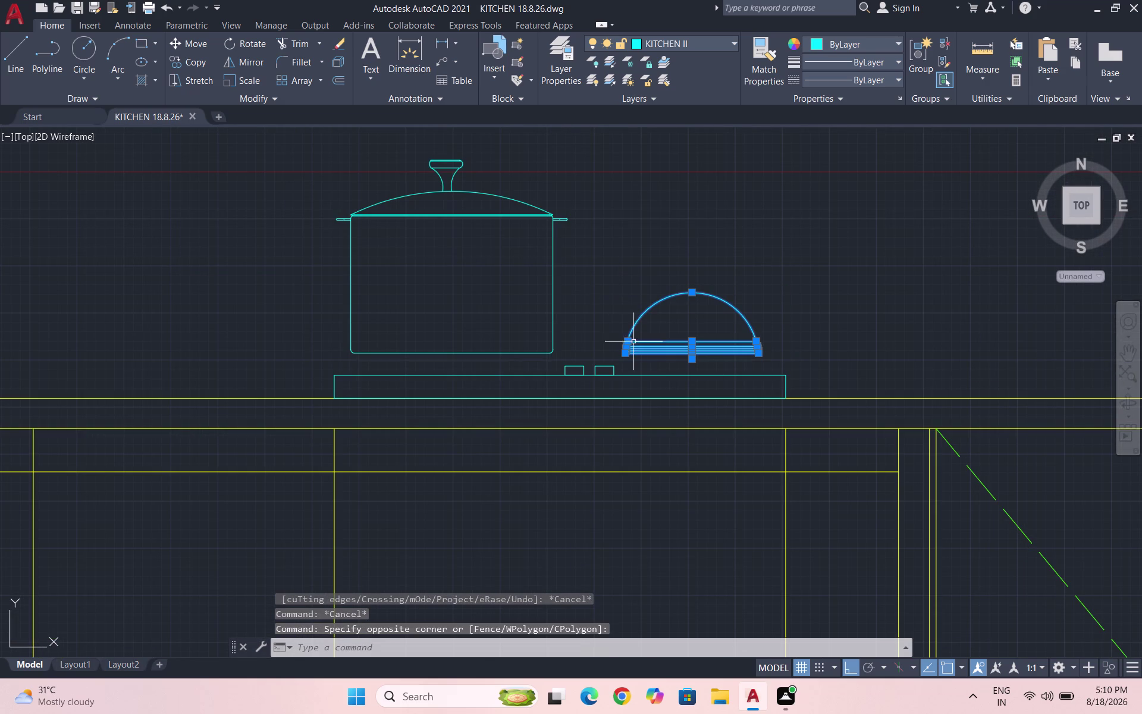
text(SC)
key(Return)
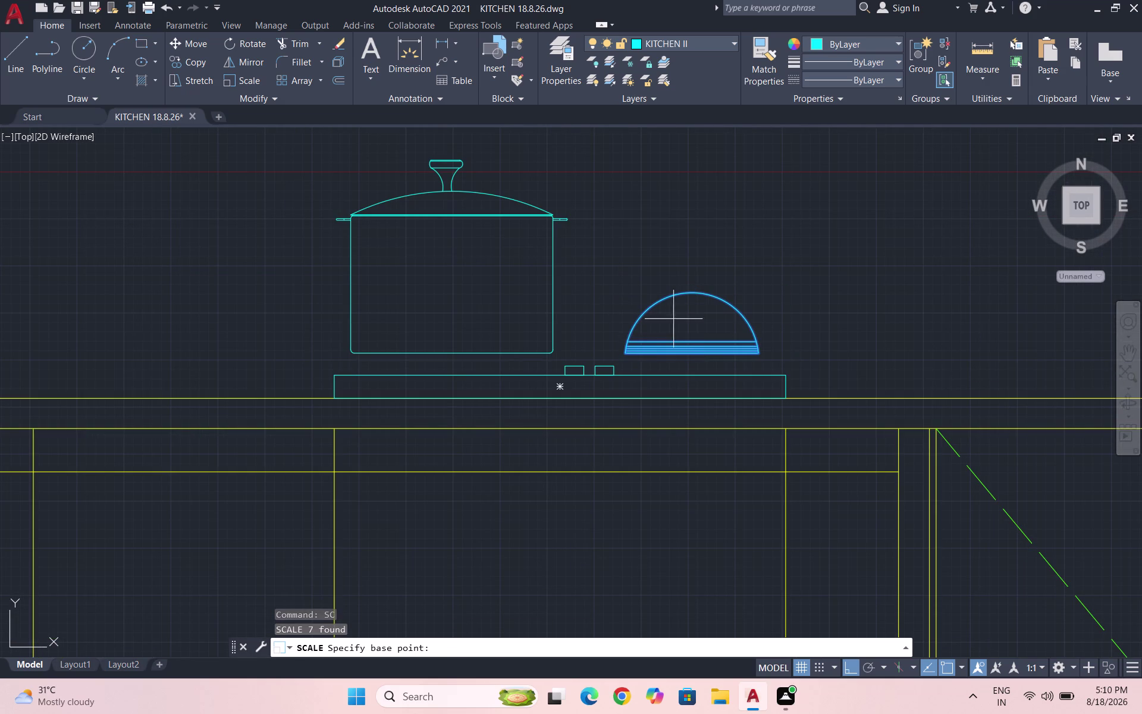
click(684, 294)
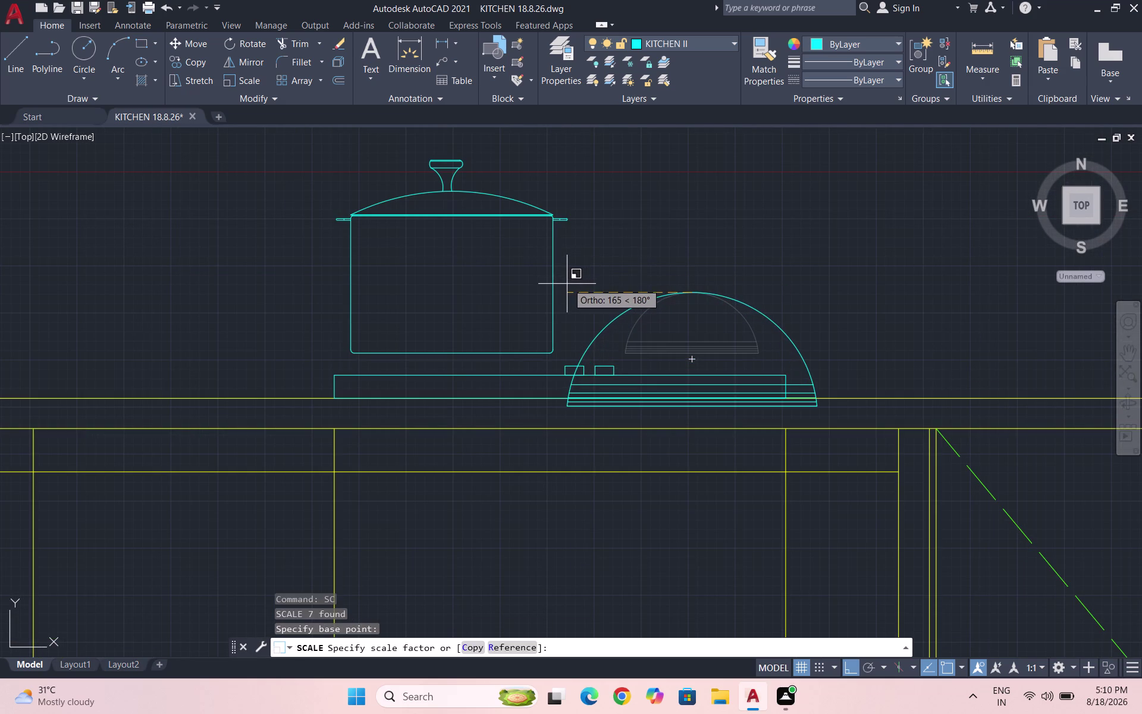
click(586, 282)
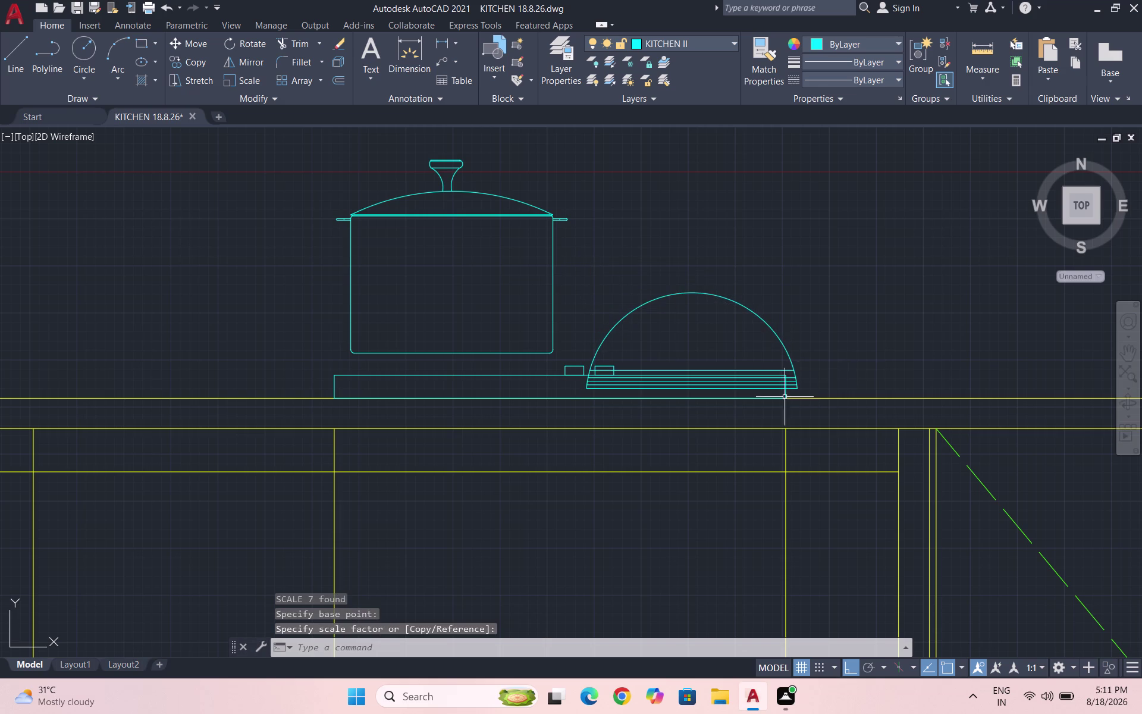
Reselect all the kettle's lines so they can be moved.
scroll(up, 3)
drag(842, 381, 822, 359)
click(793, 265)
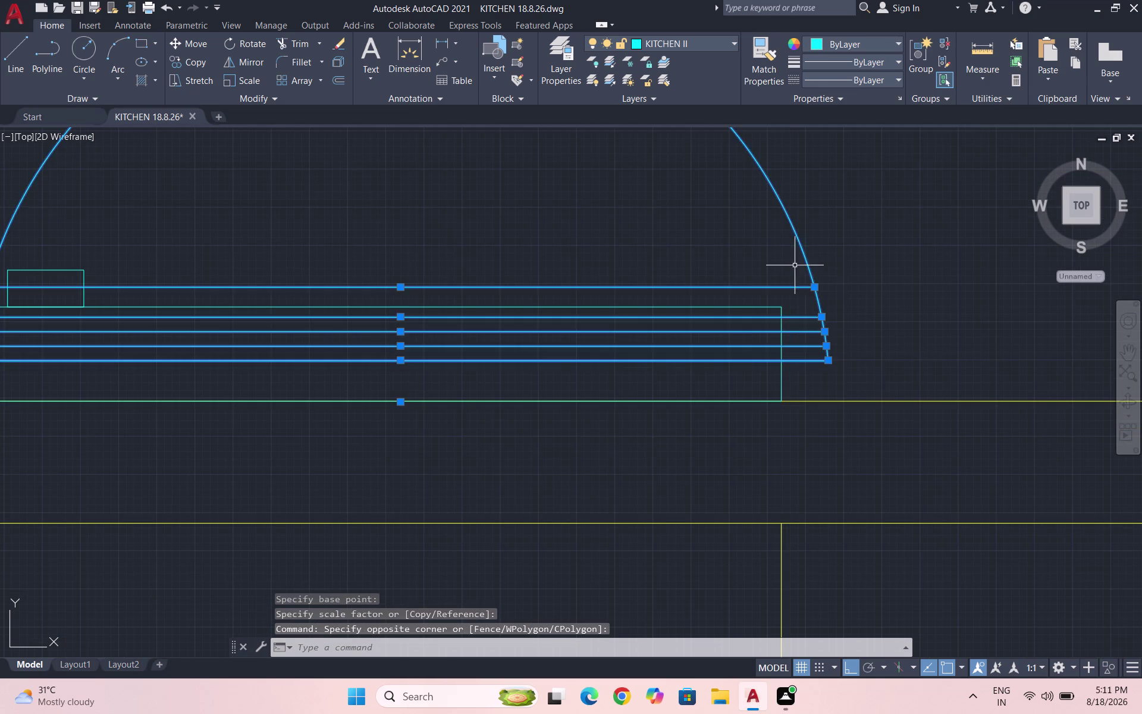
scroll(down, 3)
text(M\)
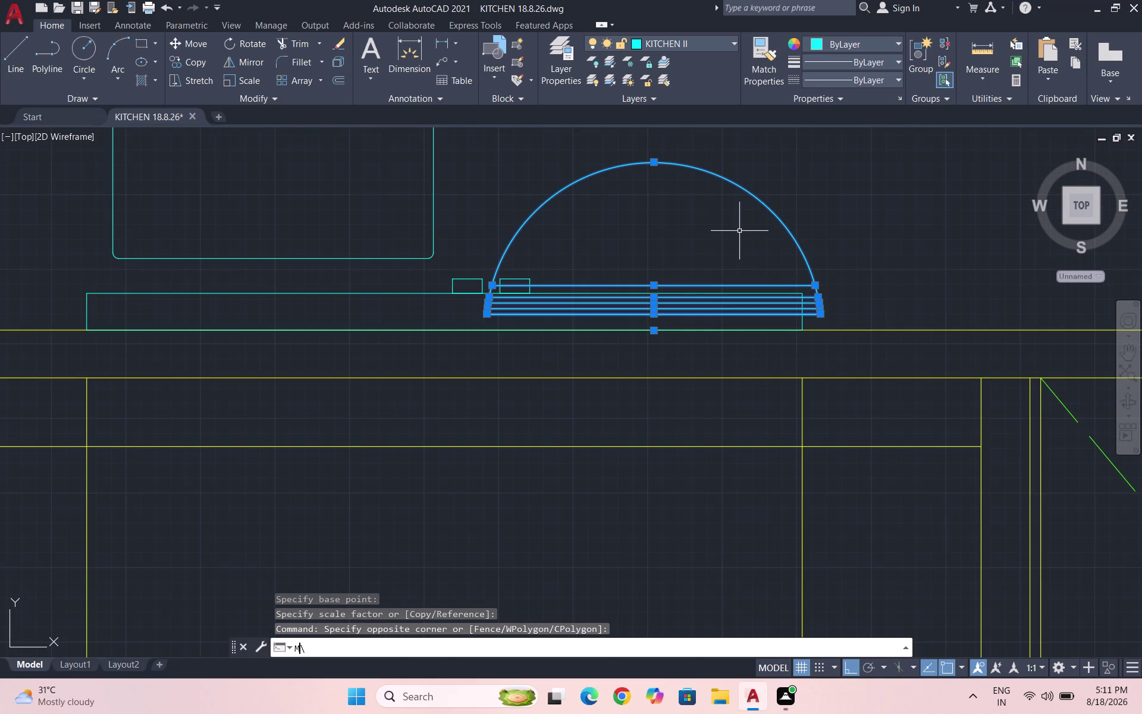
key(BackSpace)
Move the selected kettle to a new position.
key(Return)
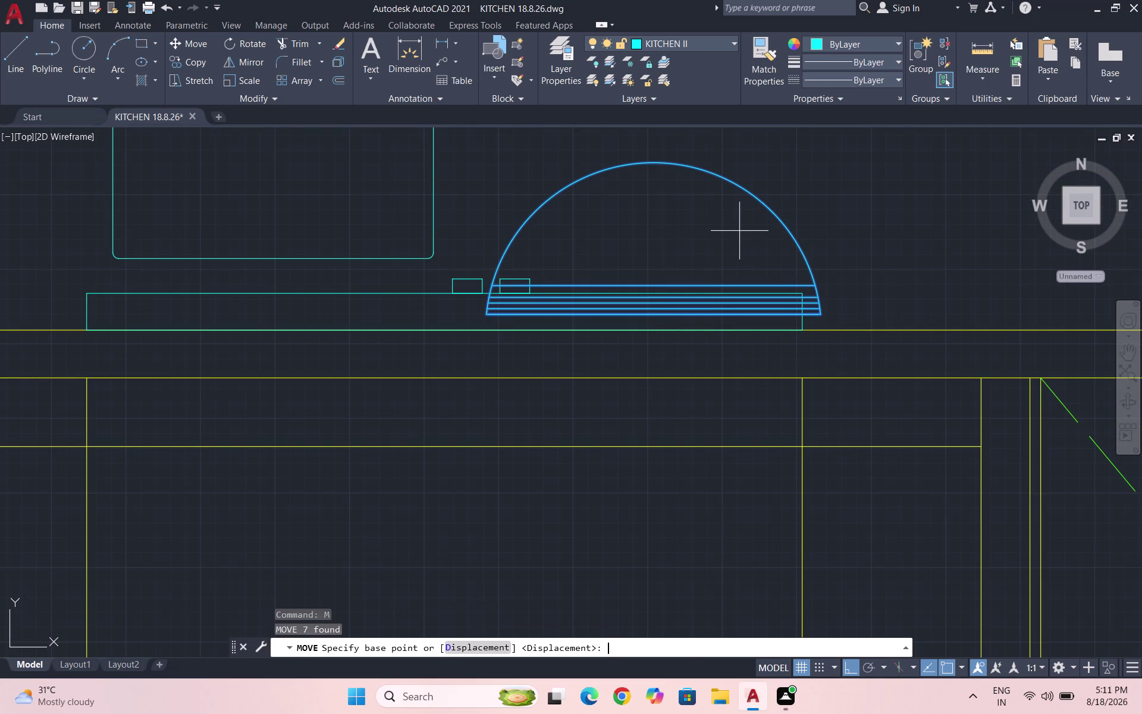
drag(702, 224, 688, 219)
scroll(down, 3)
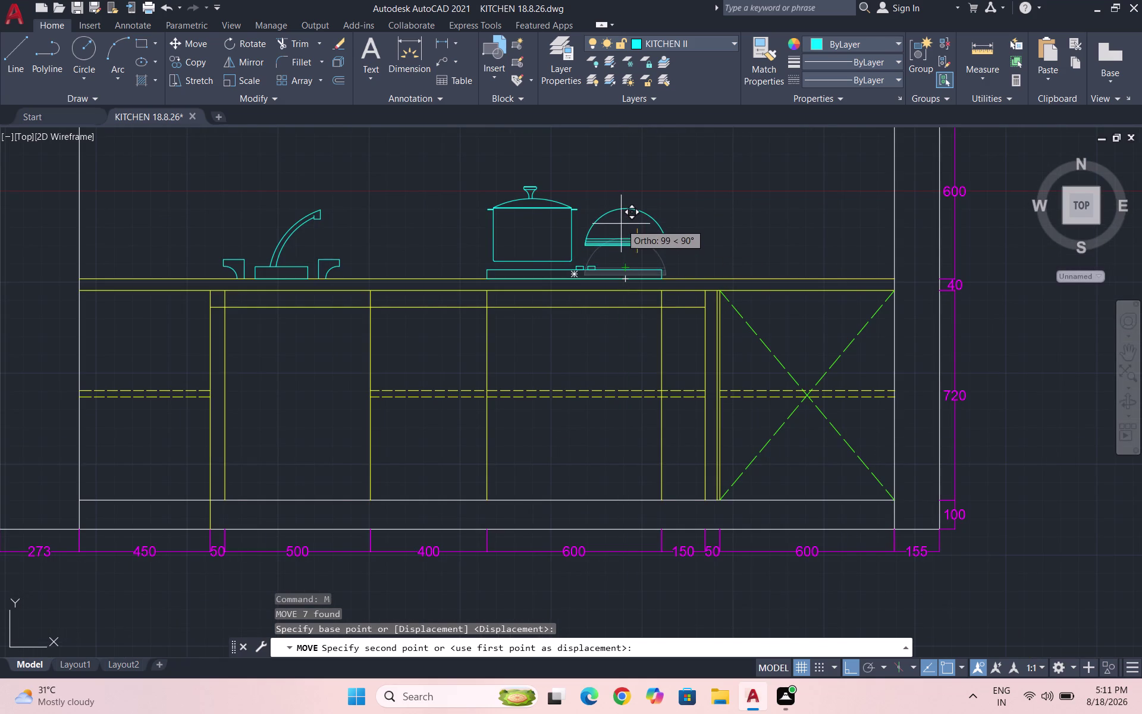
scroll(up, 3)
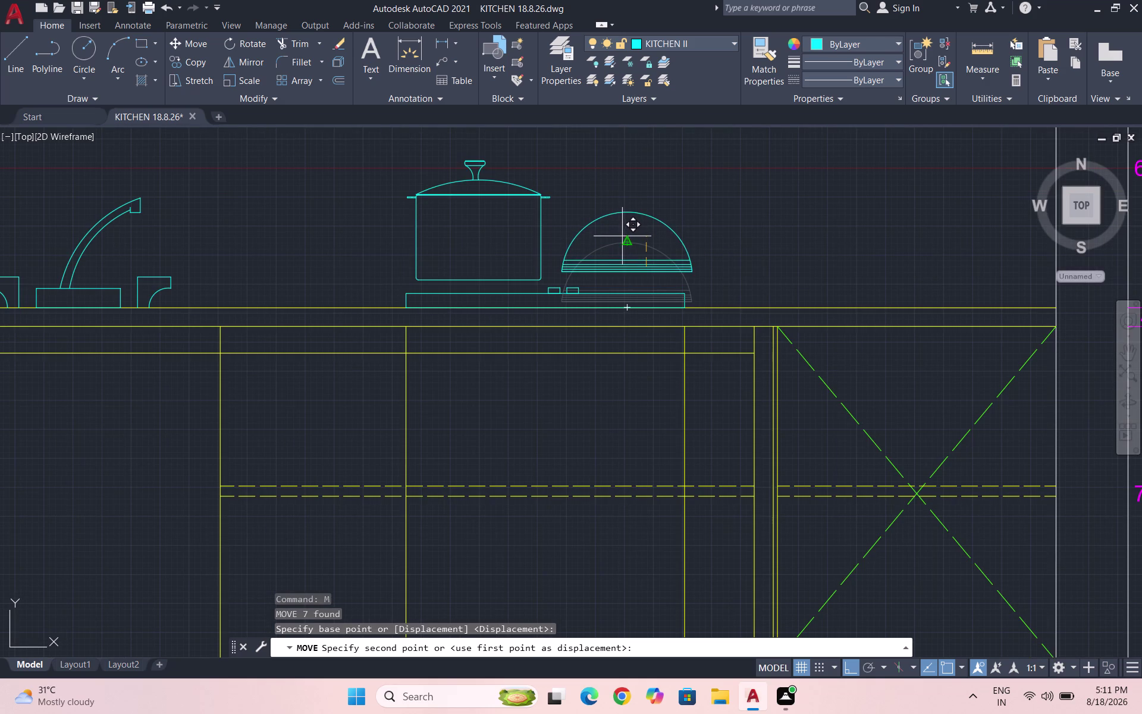
click(620, 230)
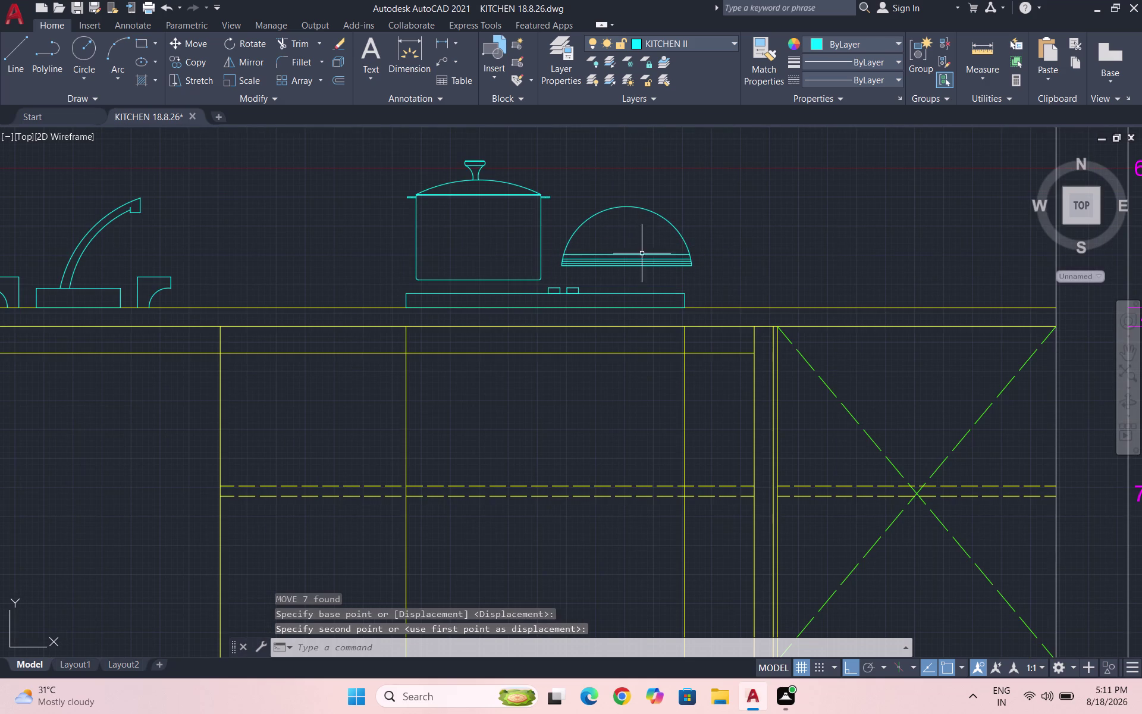
scroll(down, 3)
scroll(up, 3)
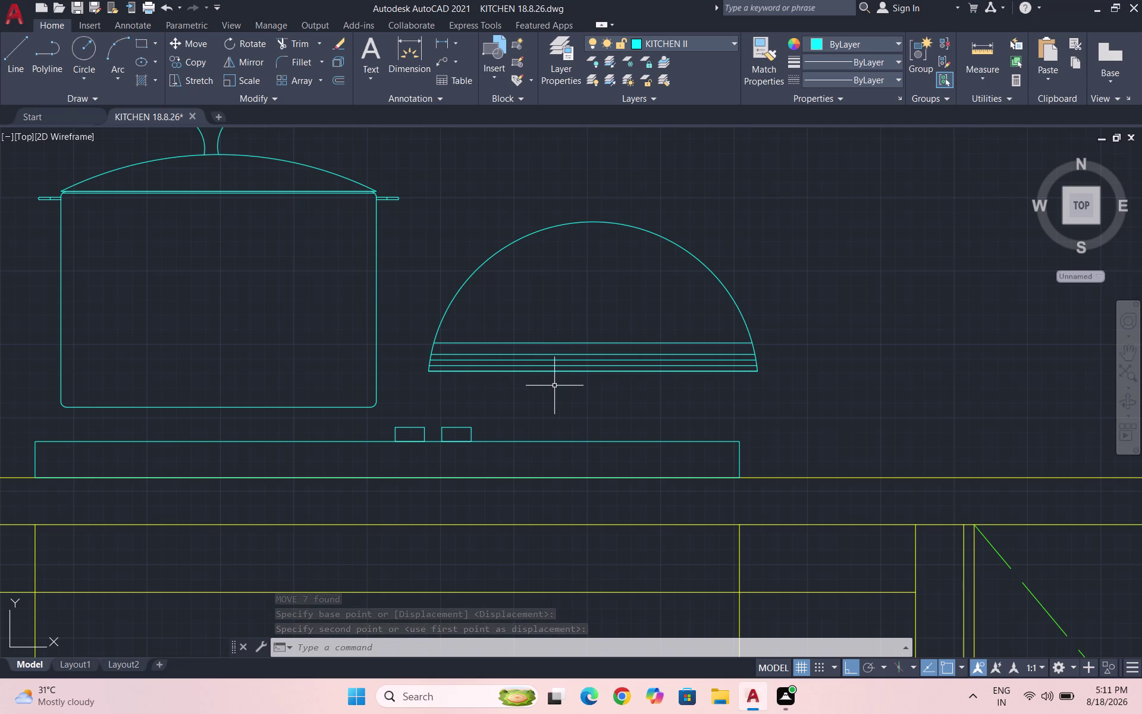
scroll(down, 3)
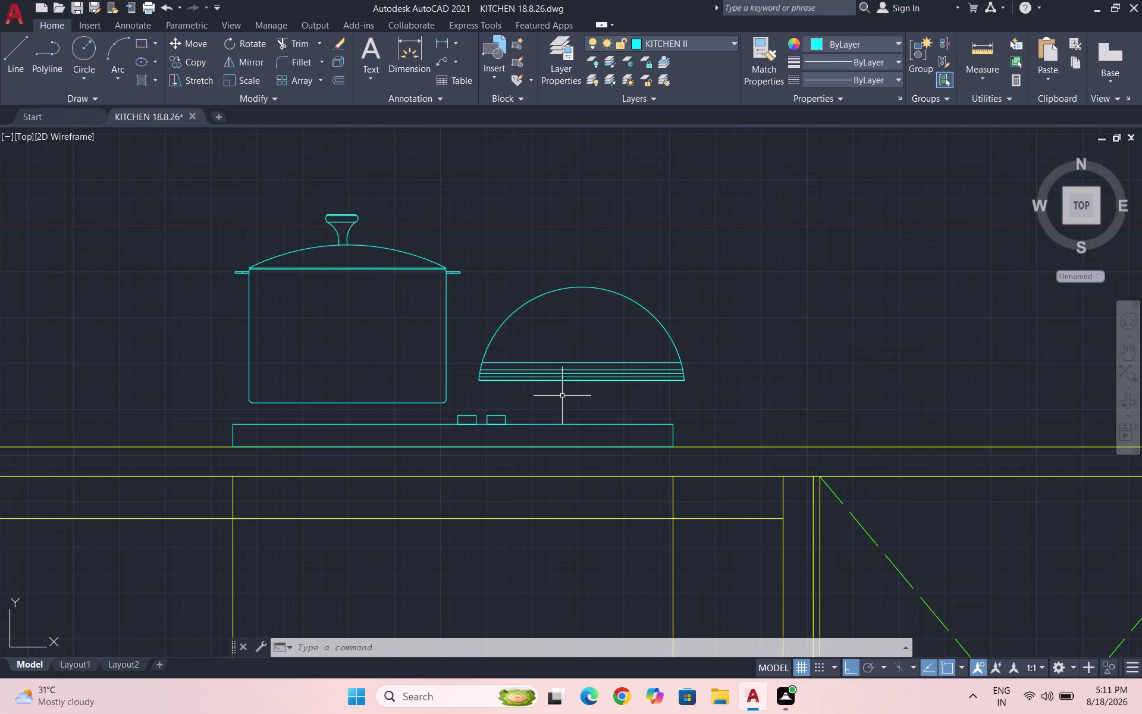
Reselect the kettle and move it down beside the pot.
click(569, 395)
click(472, 346)
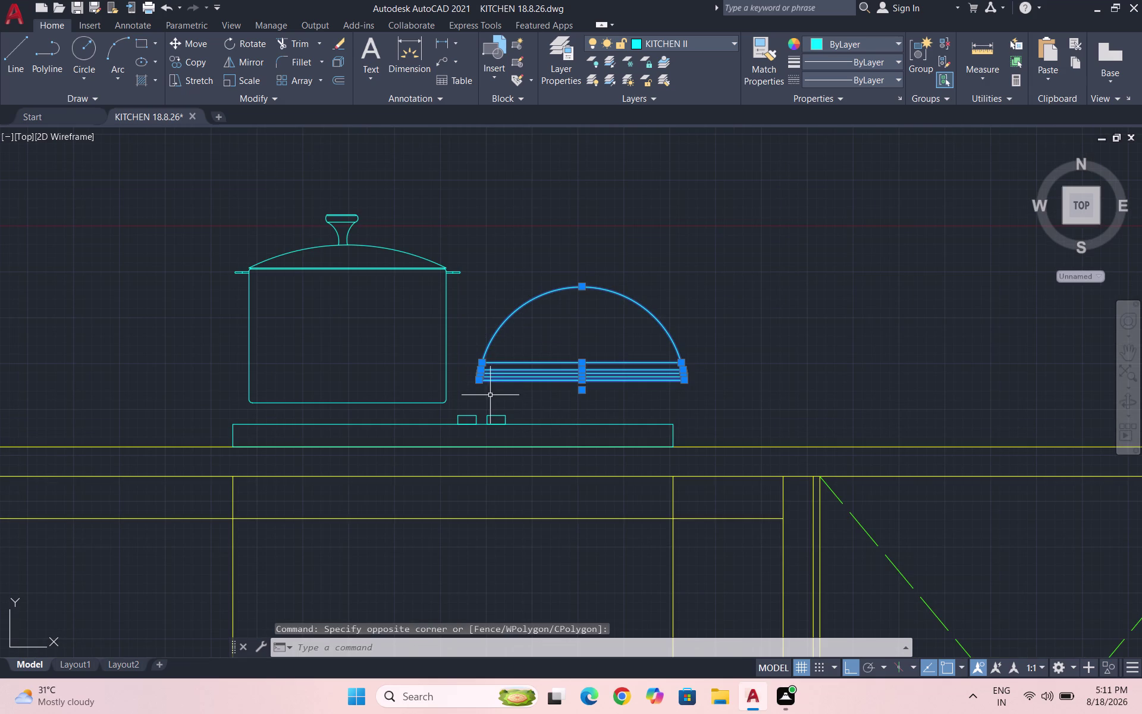
key(m)
key(Return)
scroll(up, 3)
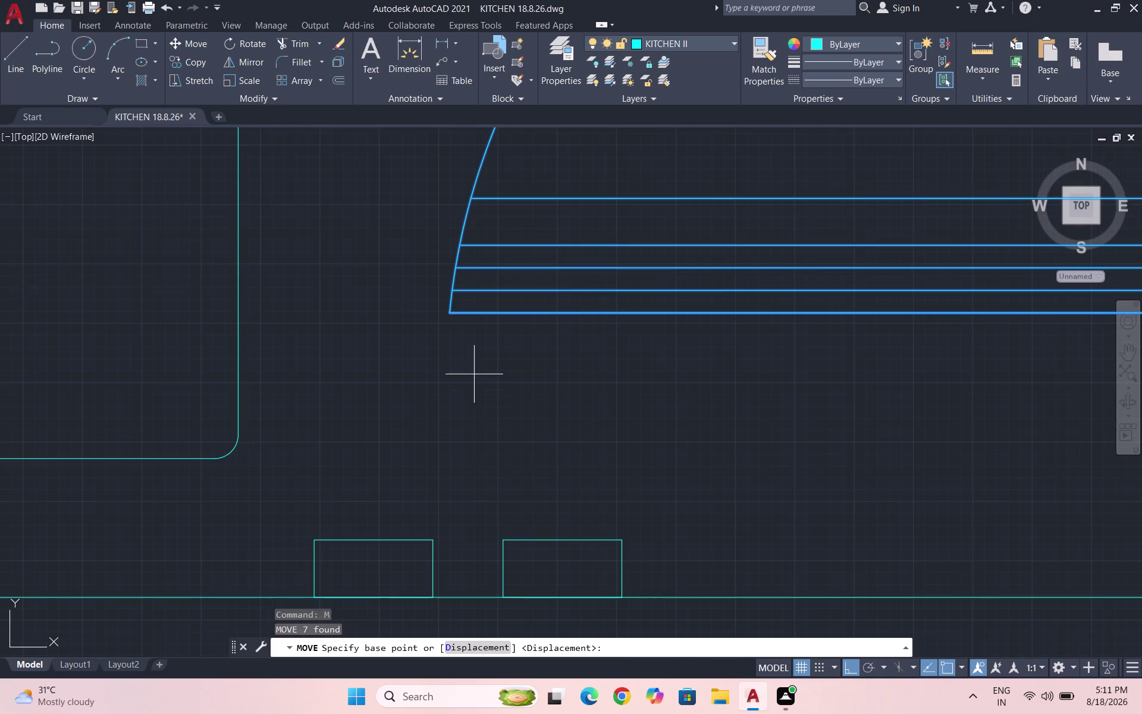
click(453, 310)
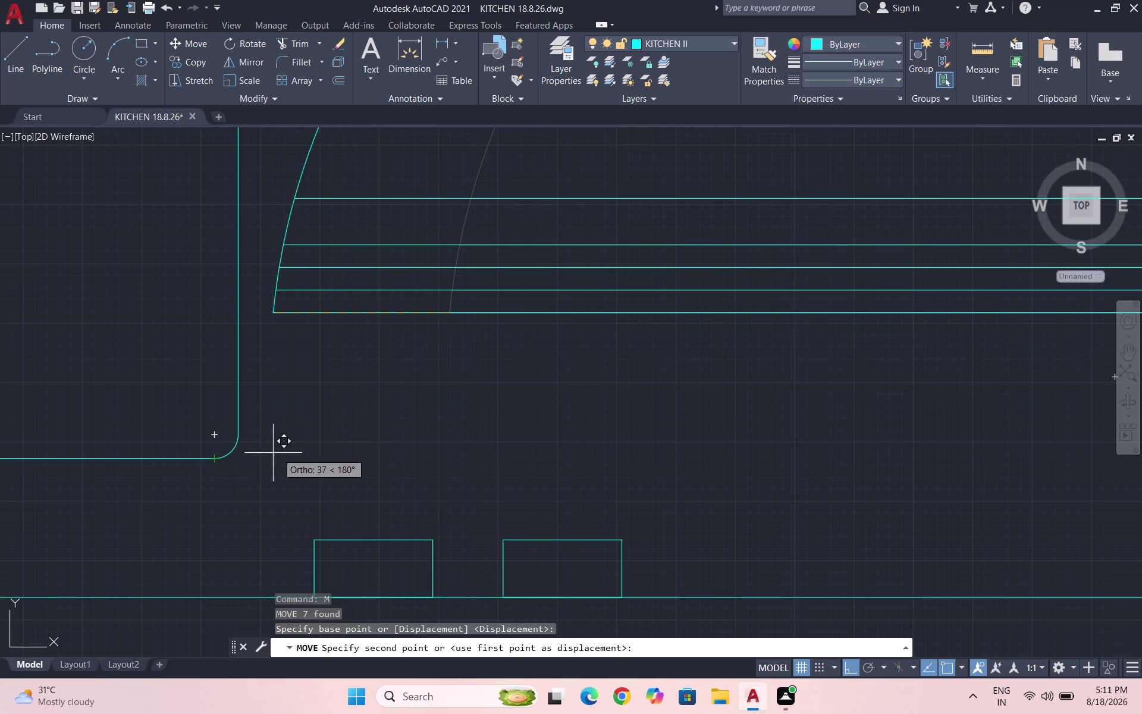
click(341, 457)
scroll(down, 3)
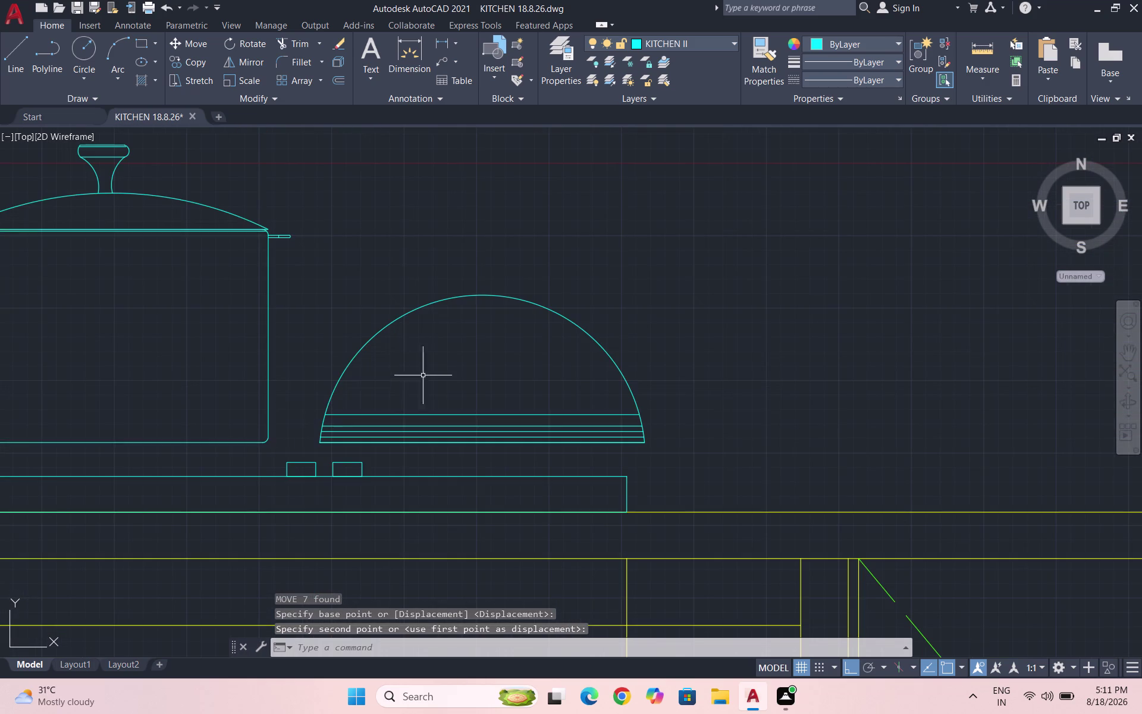
scroll(down, 3)
key(Escape)
key(Escape)
key(Escape)
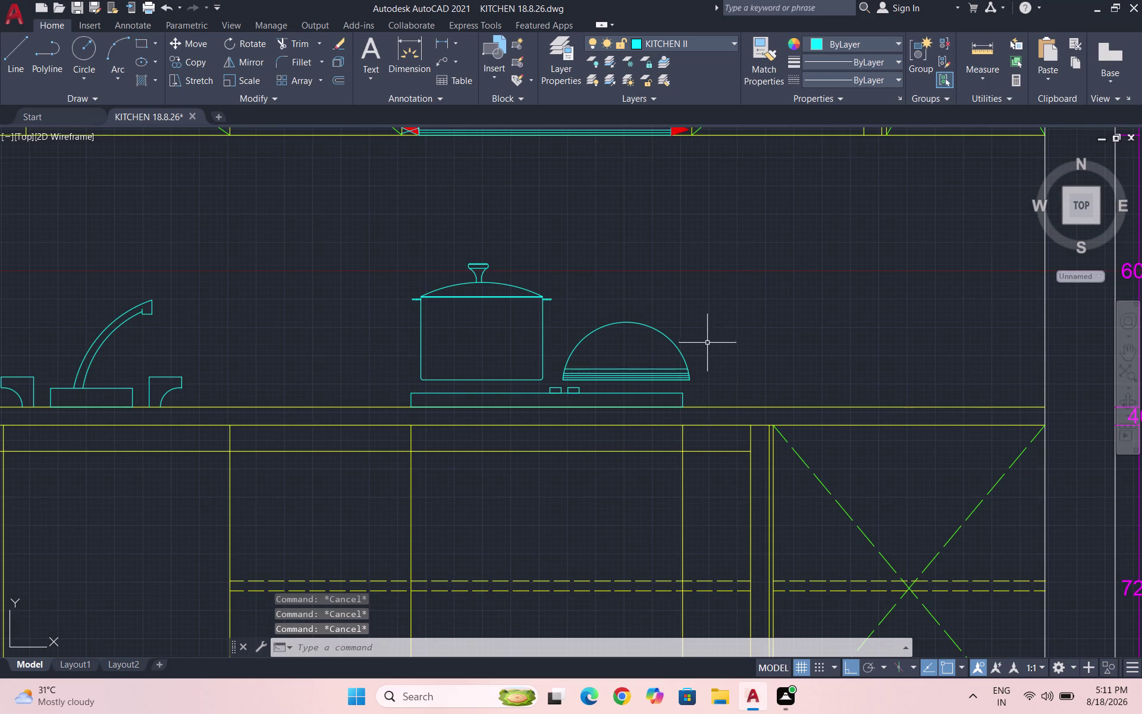
Delete the two small rectangles from the stove top, then reselect the kettle.
scroll(up, 3)
scroll(up, 3)
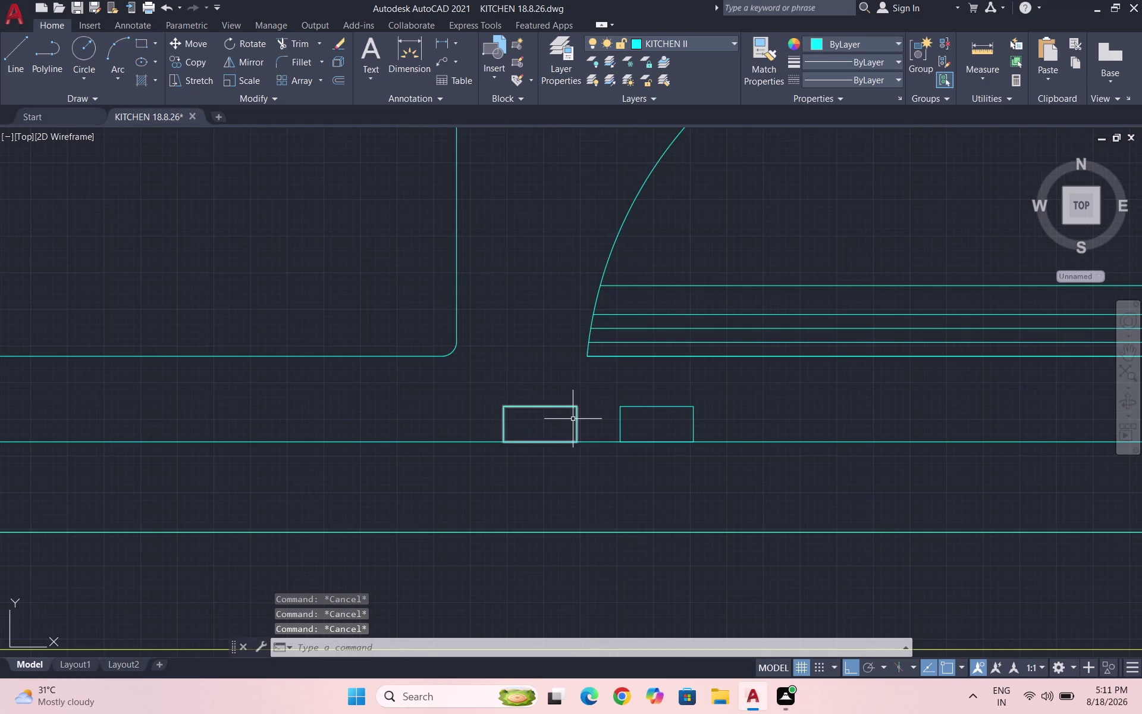
drag(573, 418, 558, 411)
click(725, 417)
drag(716, 430, 620, 415)
click(421, 405)
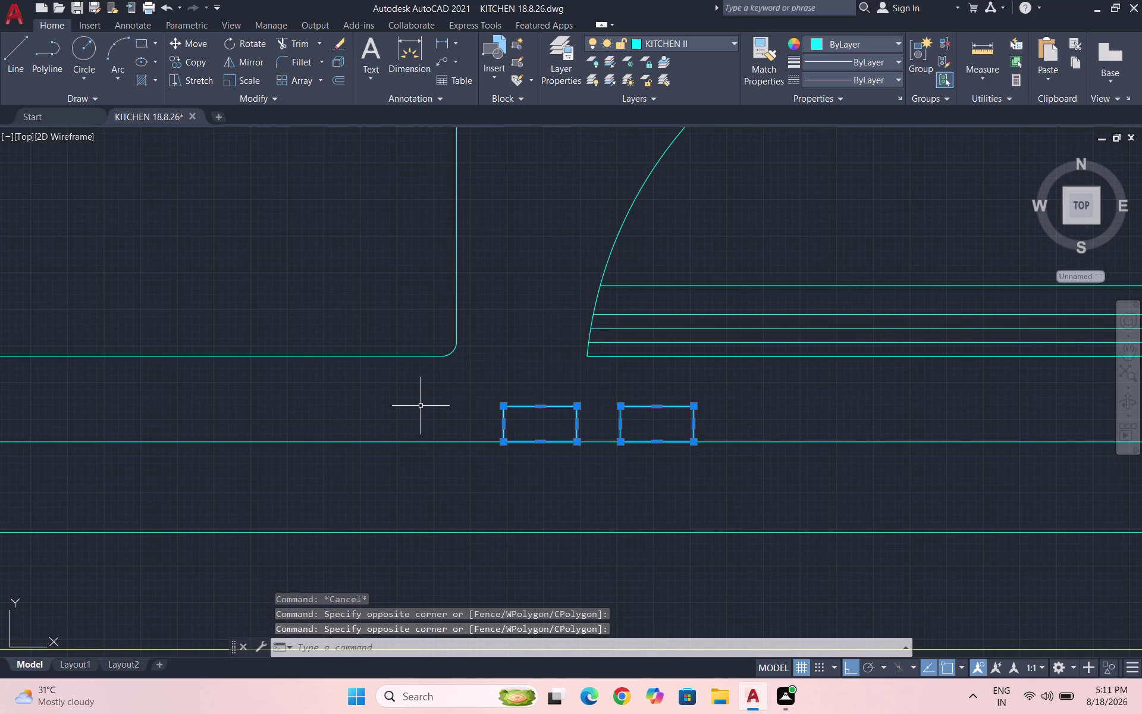
key(Delete)
key(Escape)
key(Escape)
scroll(down, 3)
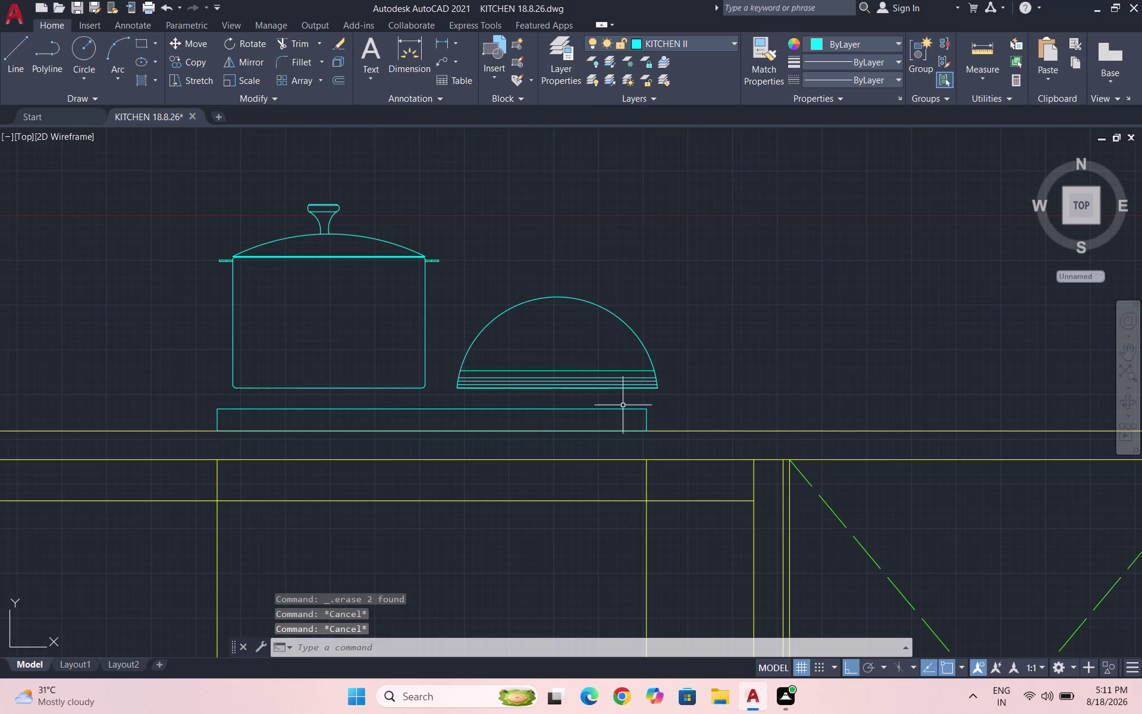
drag(668, 395, 664, 387)
click(459, 294)
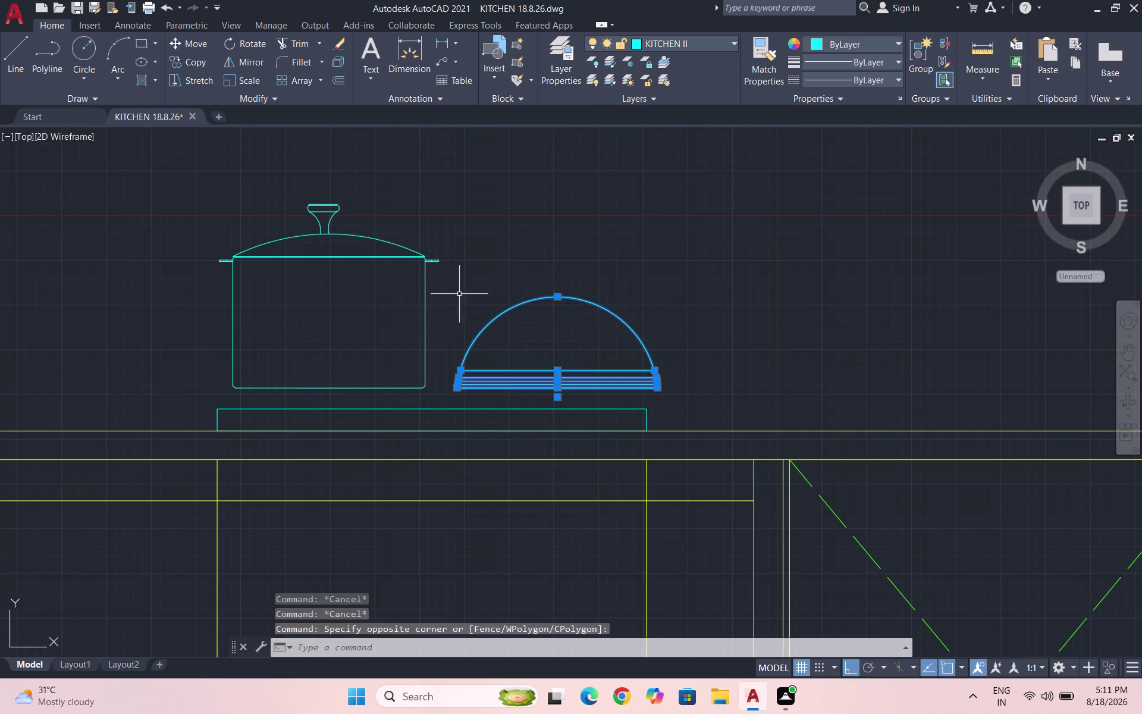
Rescale the selected kettle from a base point on the stove.
text(SC)
key(Return)
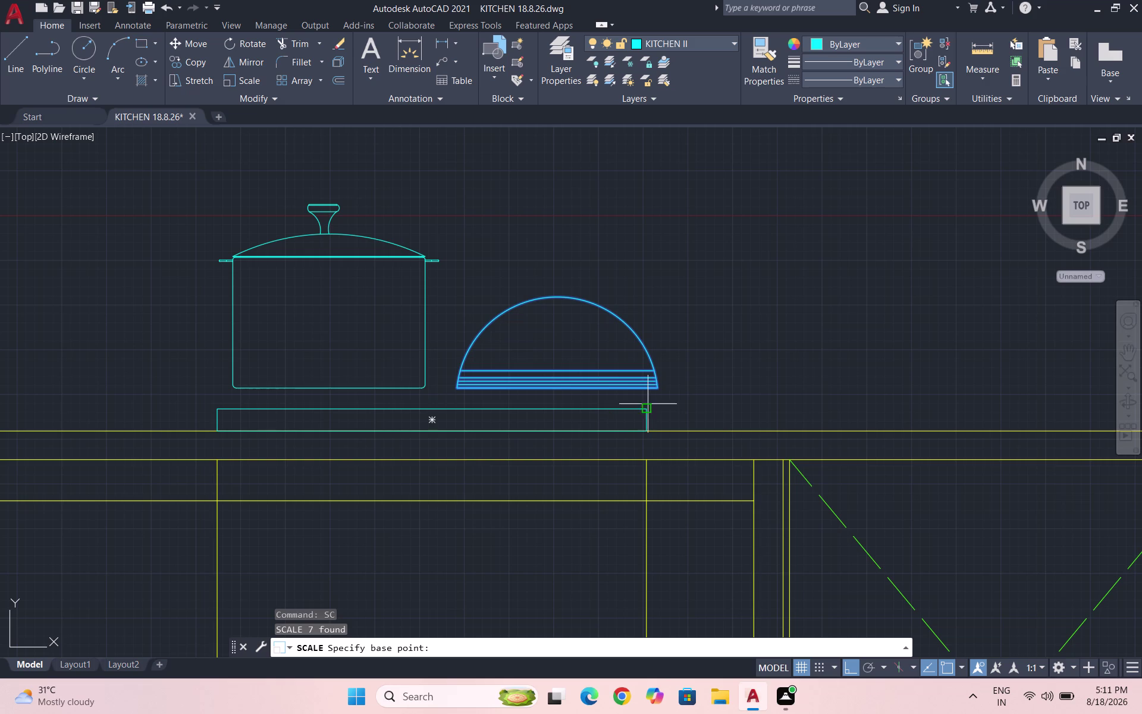
click(657, 389)
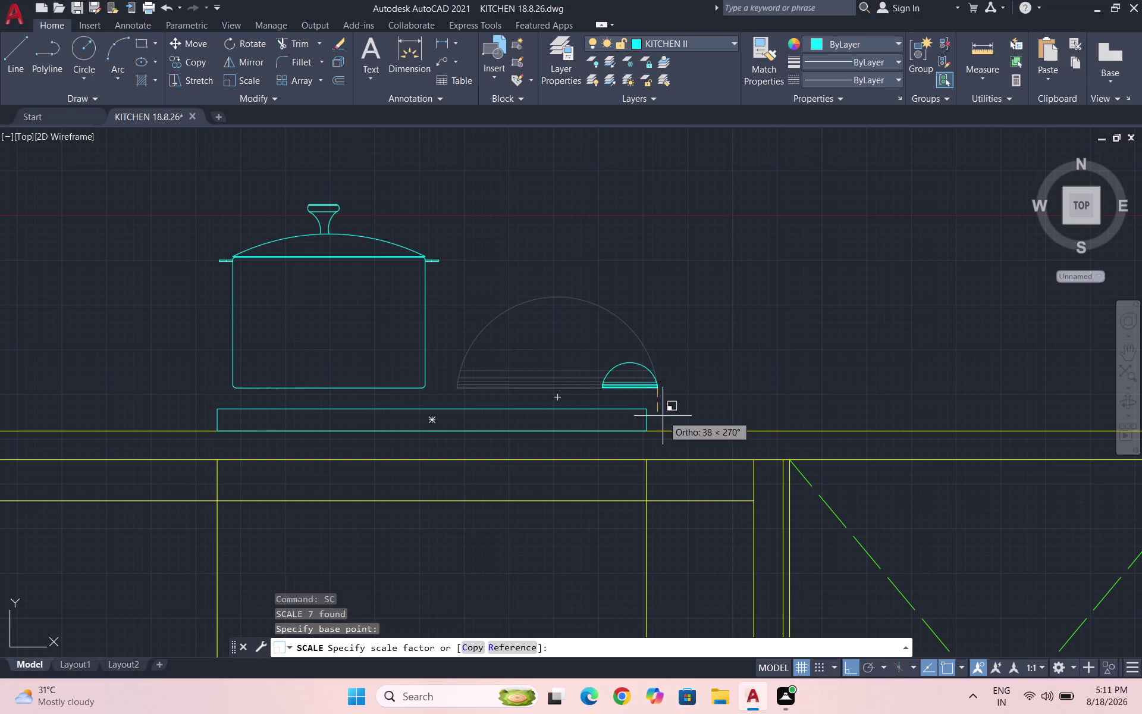
click(701, 486)
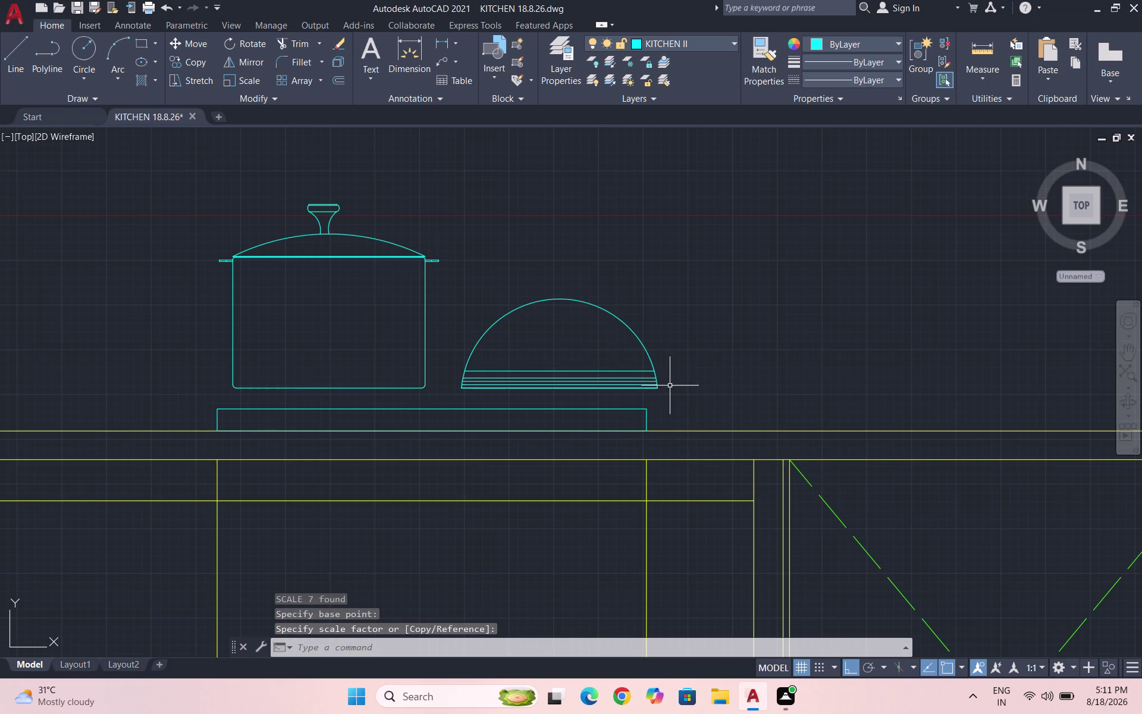
Shift the kettle's lines slightly left and zoom to check its placement.
scroll(up, 3)
drag(696, 402, 660, 379)
click(366, 238)
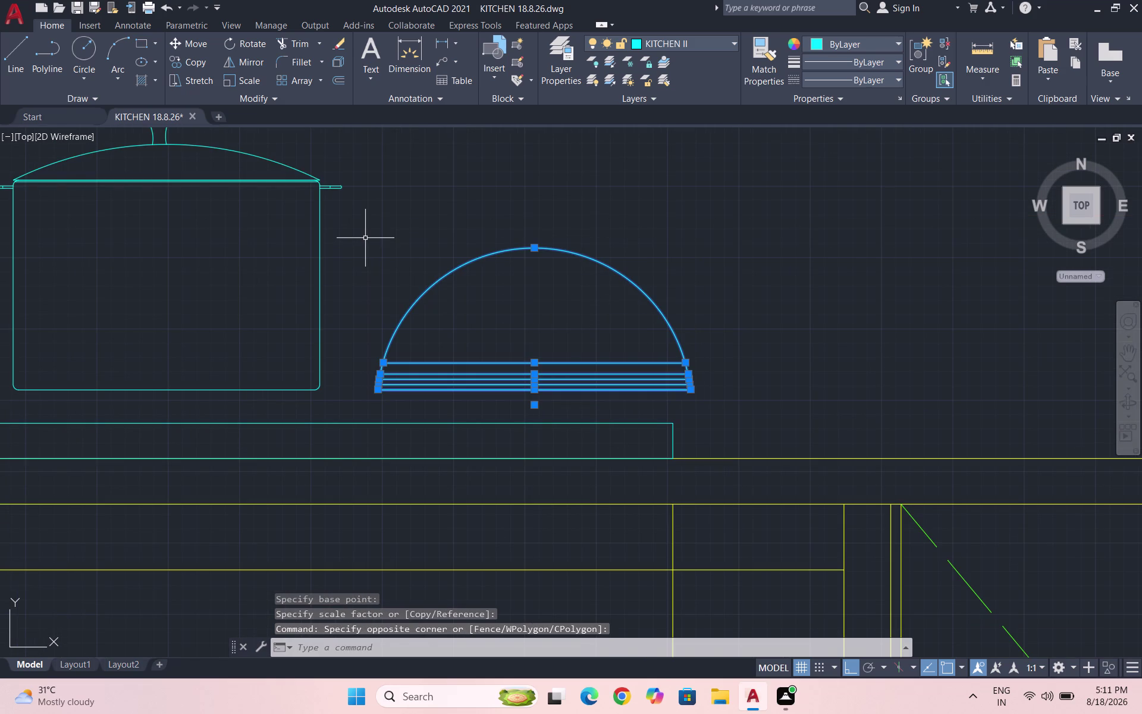
key(m)
key(Return)
click(380, 392)
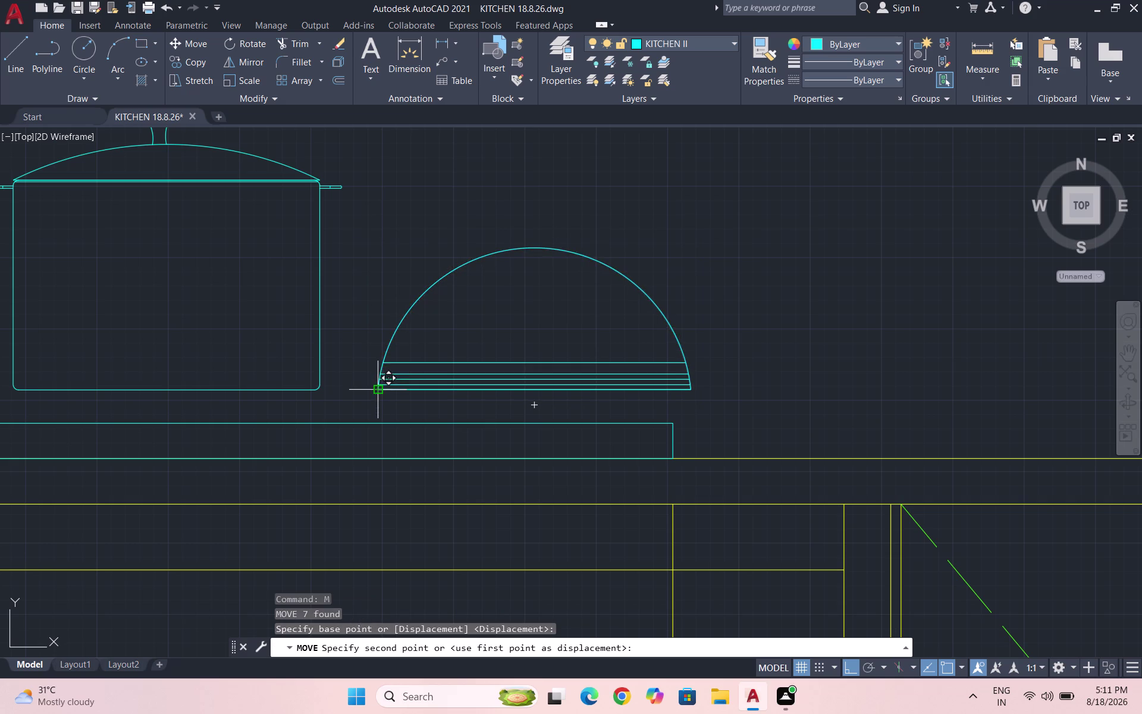
click(357, 388)
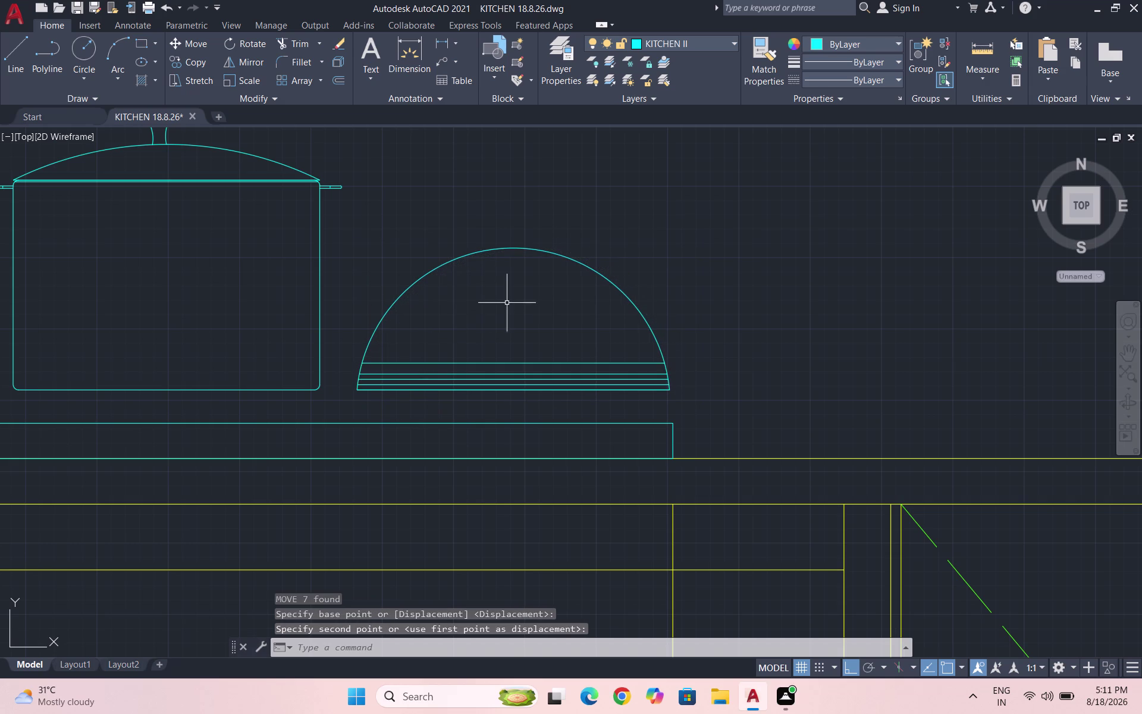
scroll(down, 3)
scroll(up, 3)
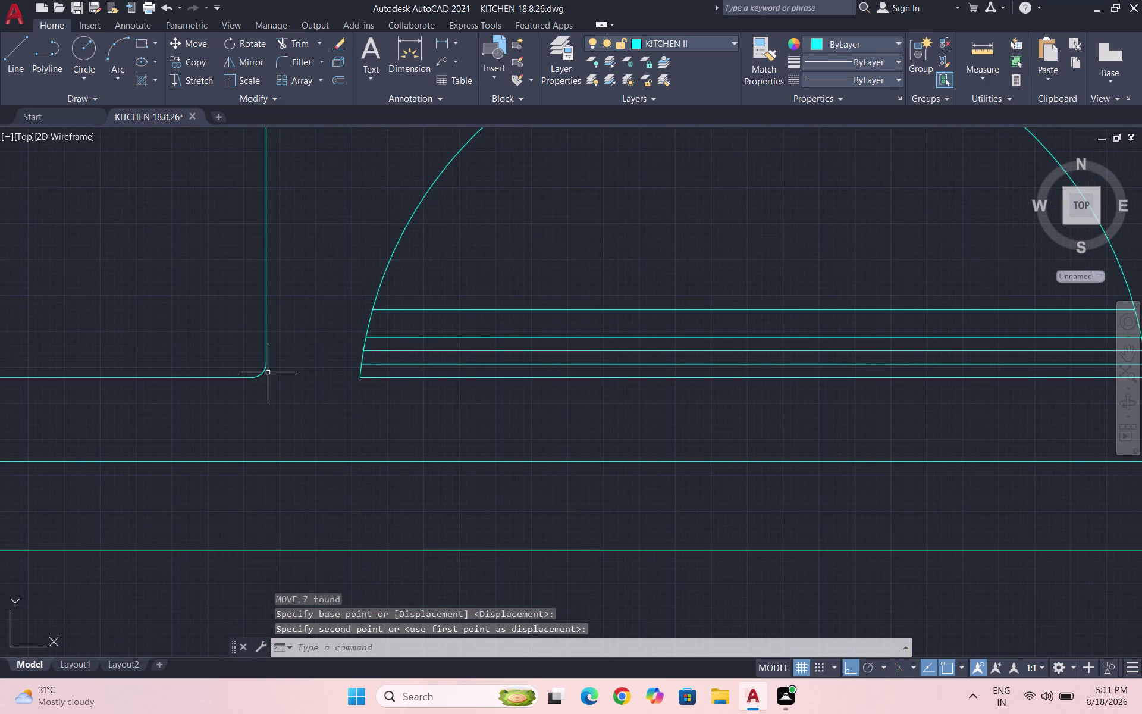
scroll(down, 3)
scroll(up, 3)
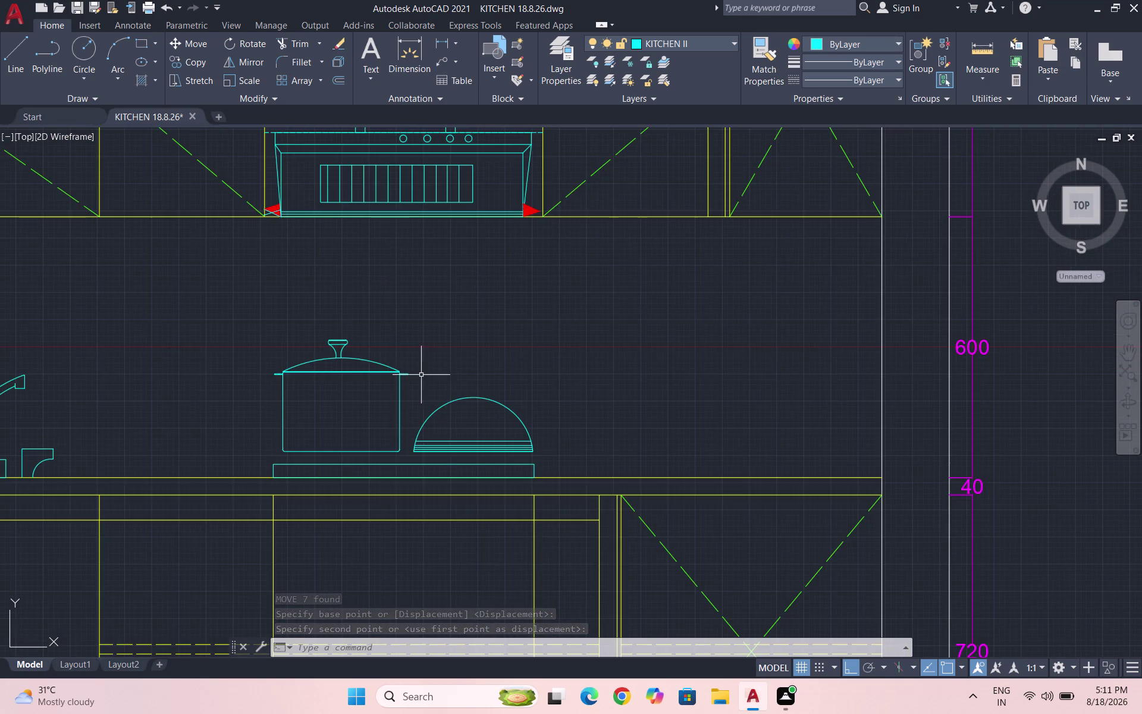
scroll(down, 3)
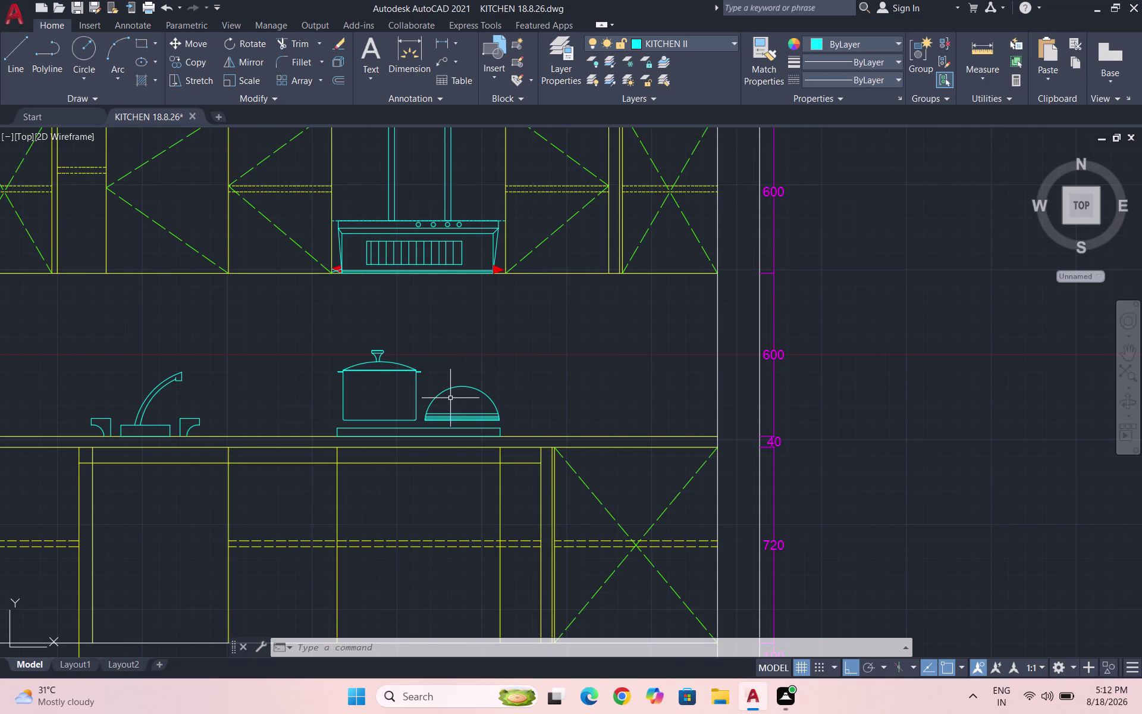
scroll(up, 3)
scroll(up, 3)
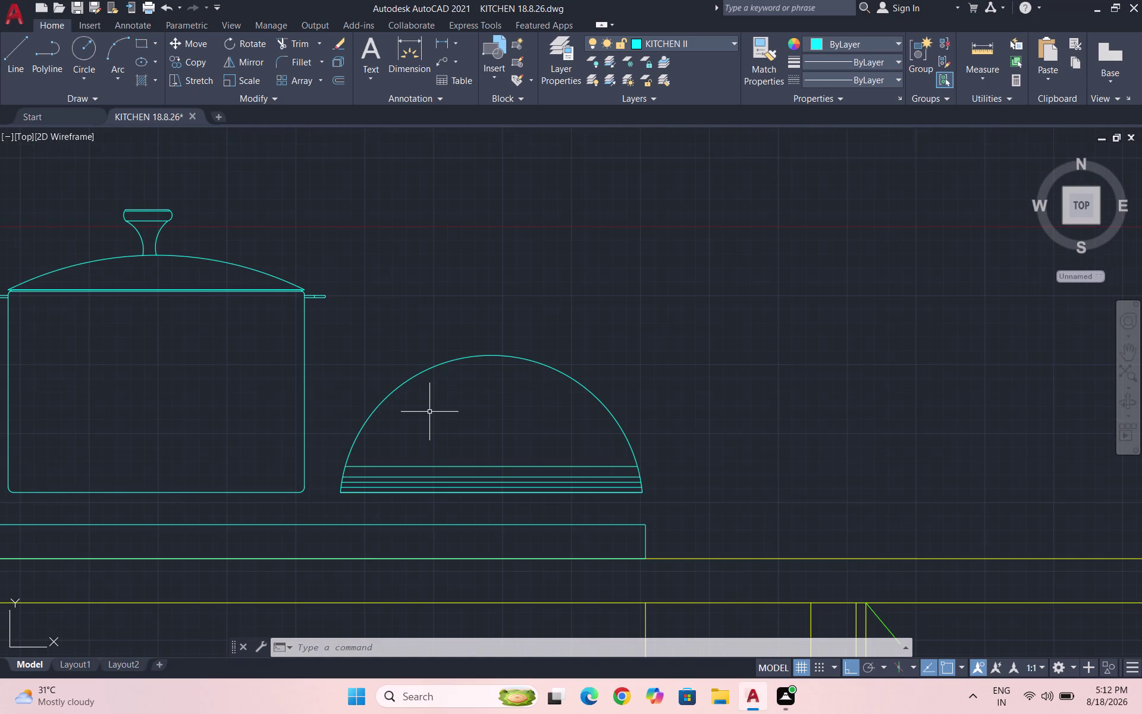
scroll(up, 3)
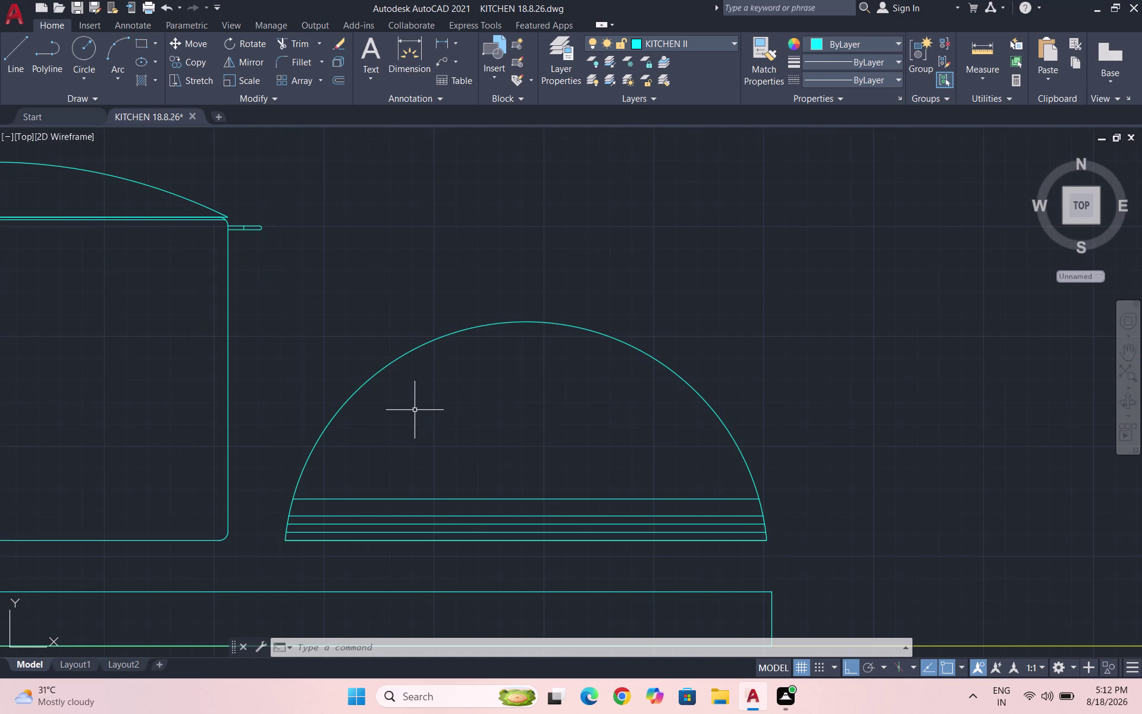
Draw a slanted spout line up-left from the dome's upper left, Ortho off.
key(l)
key(Return)
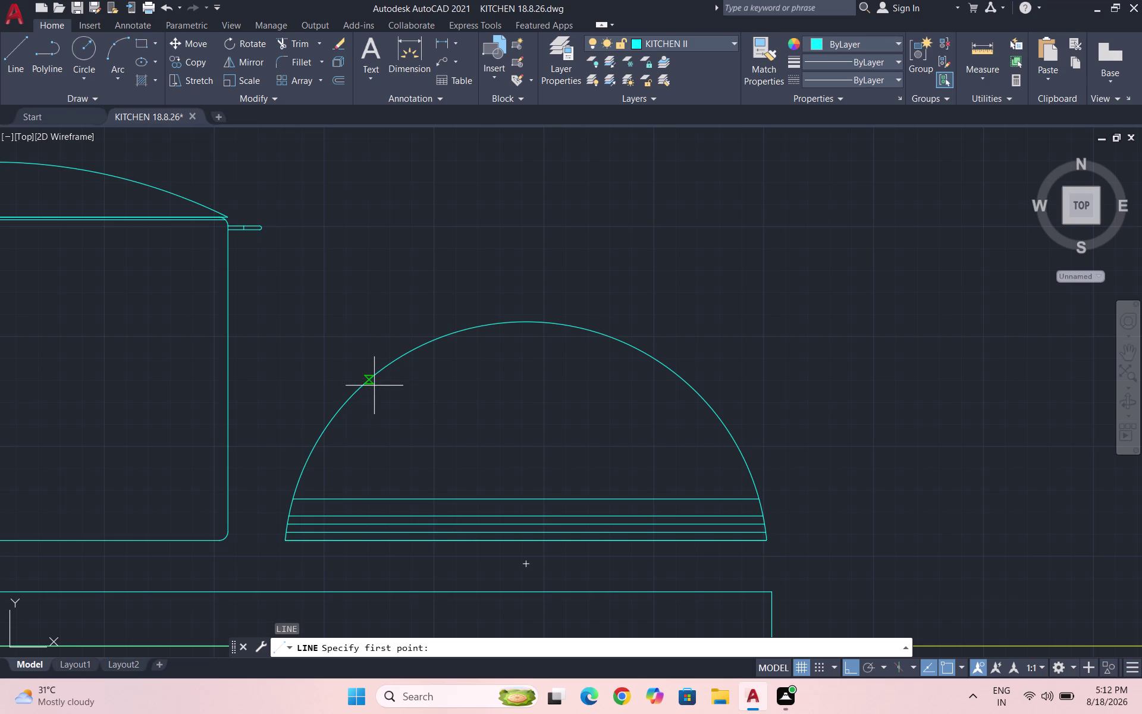
click(377, 375)
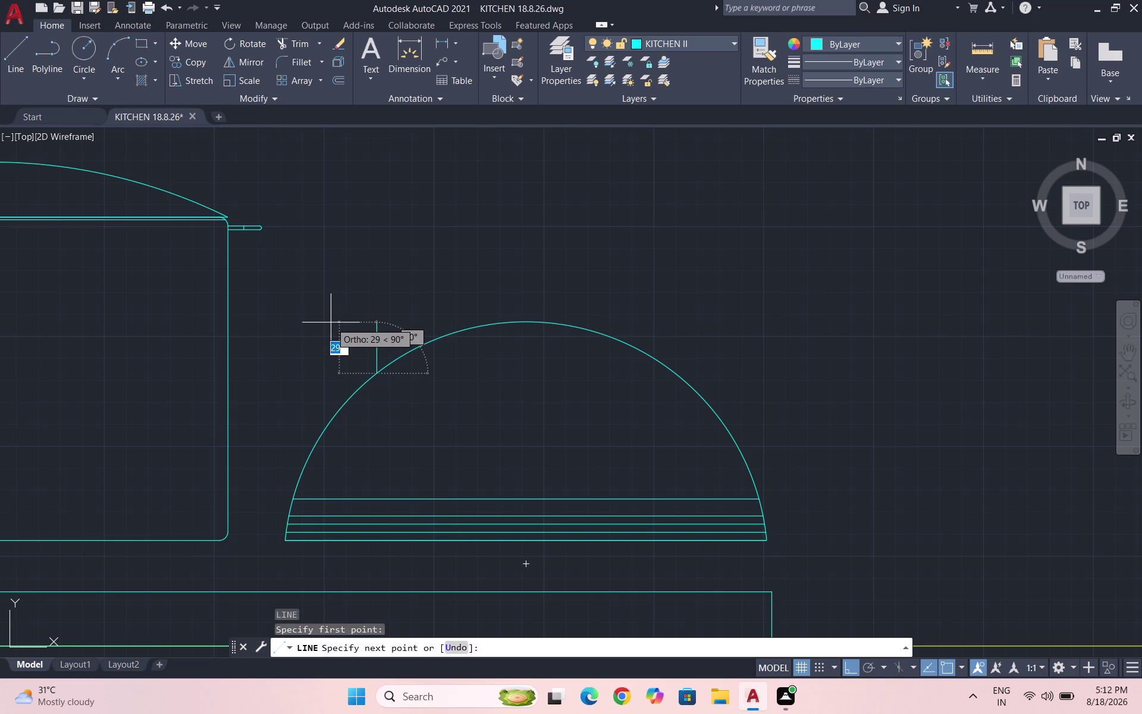
key(F8)
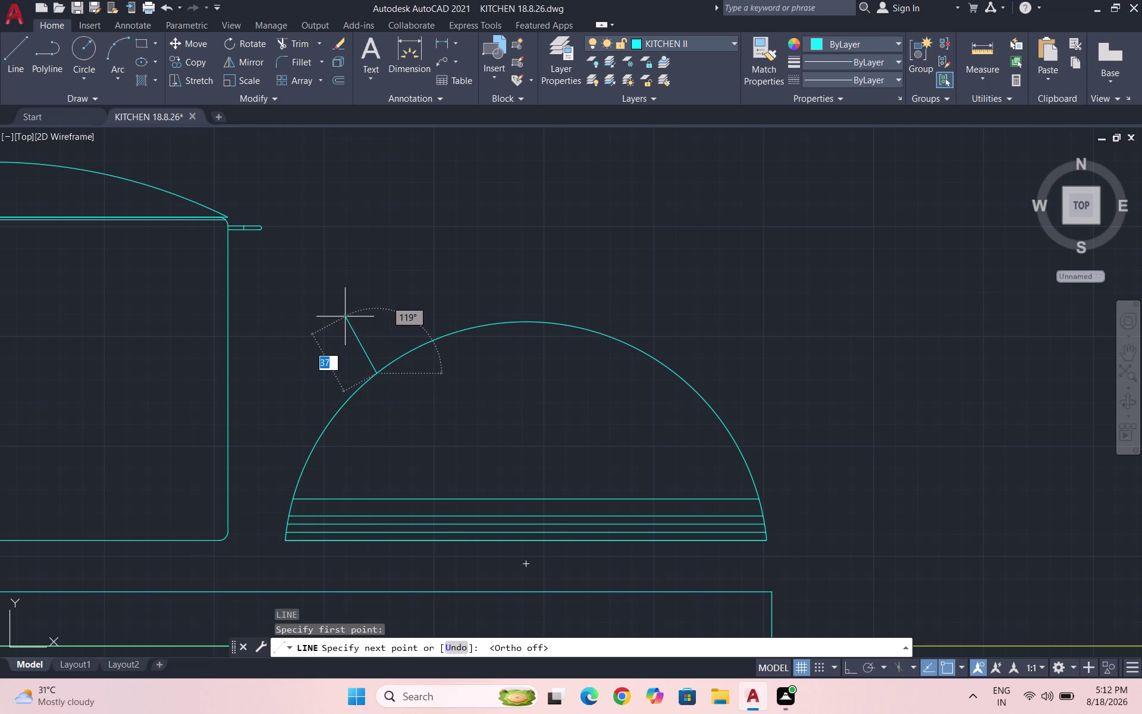
click(339, 308)
key(Escape)
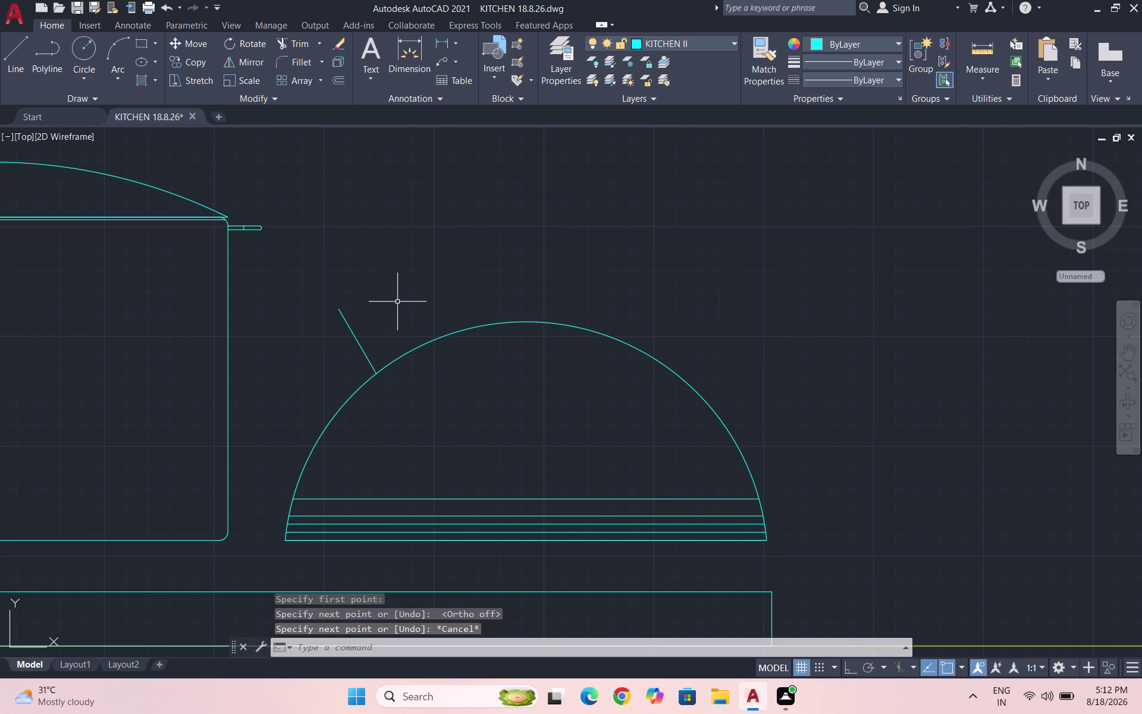
Copy the spout line a short distance right to form the second side.
drag(385, 321, 368, 322)
click(303, 338)
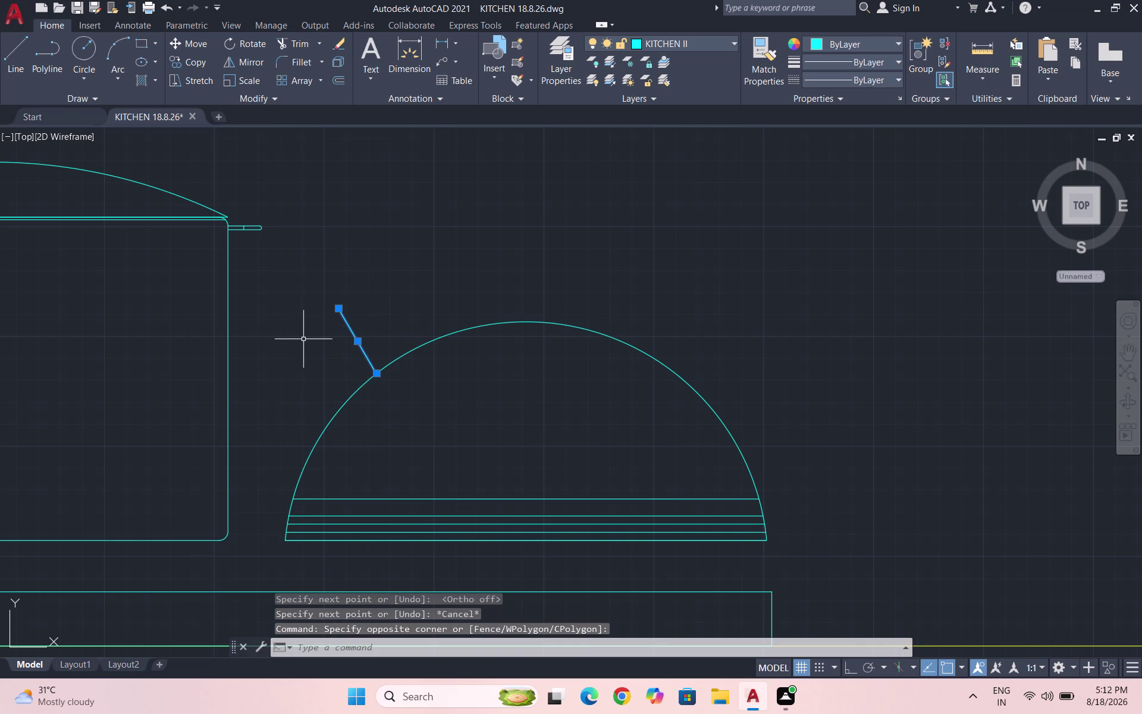
text(CO)
key(Return)
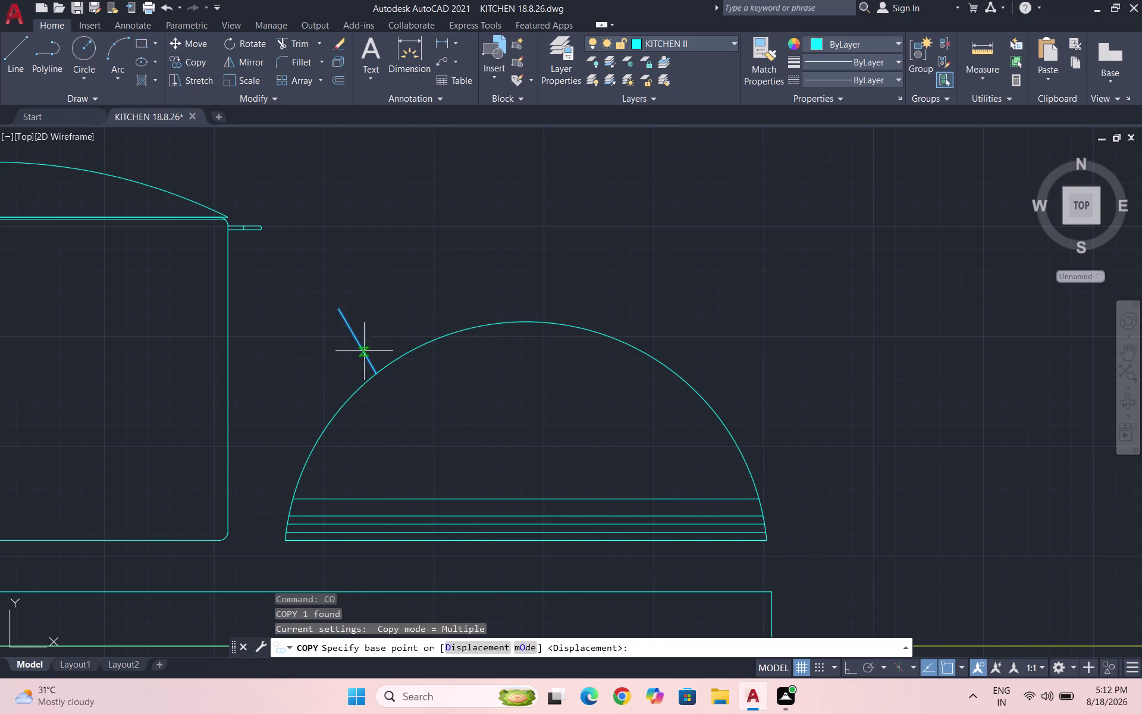
click(371, 373)
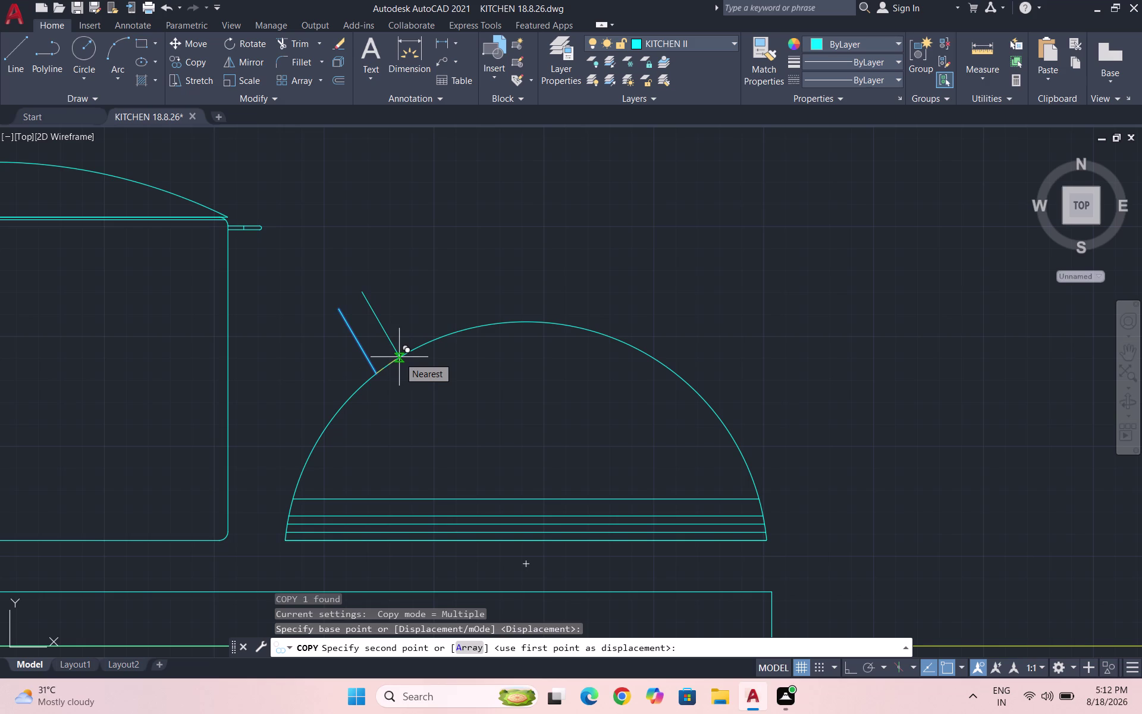
click(399, 357)
key(Escape)
key(a)
key(Return)
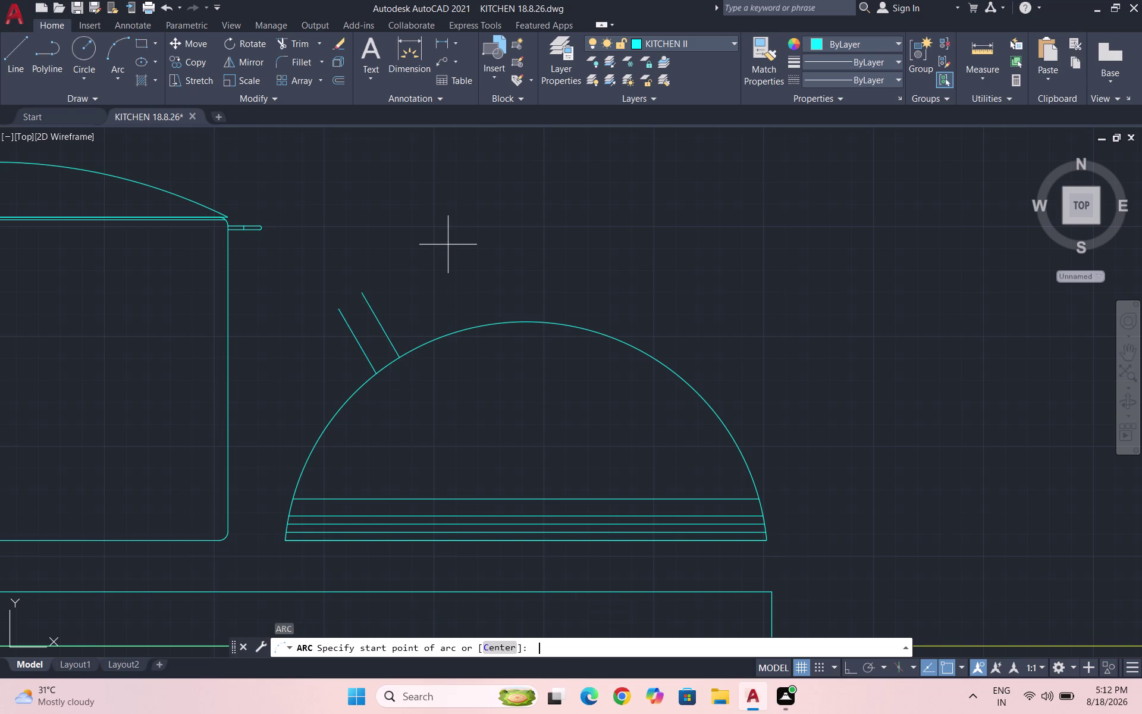
Cap the kettle spout top with a three-point arc between the two spout lines.
click(340, 307)
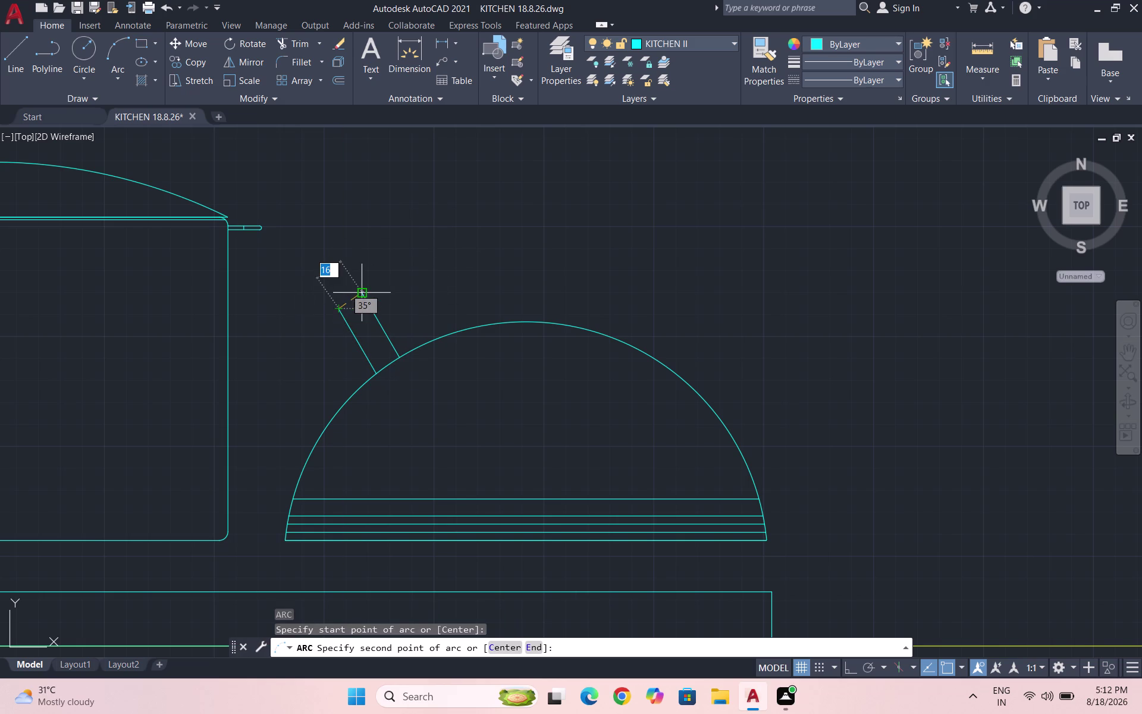
click(361, 292)
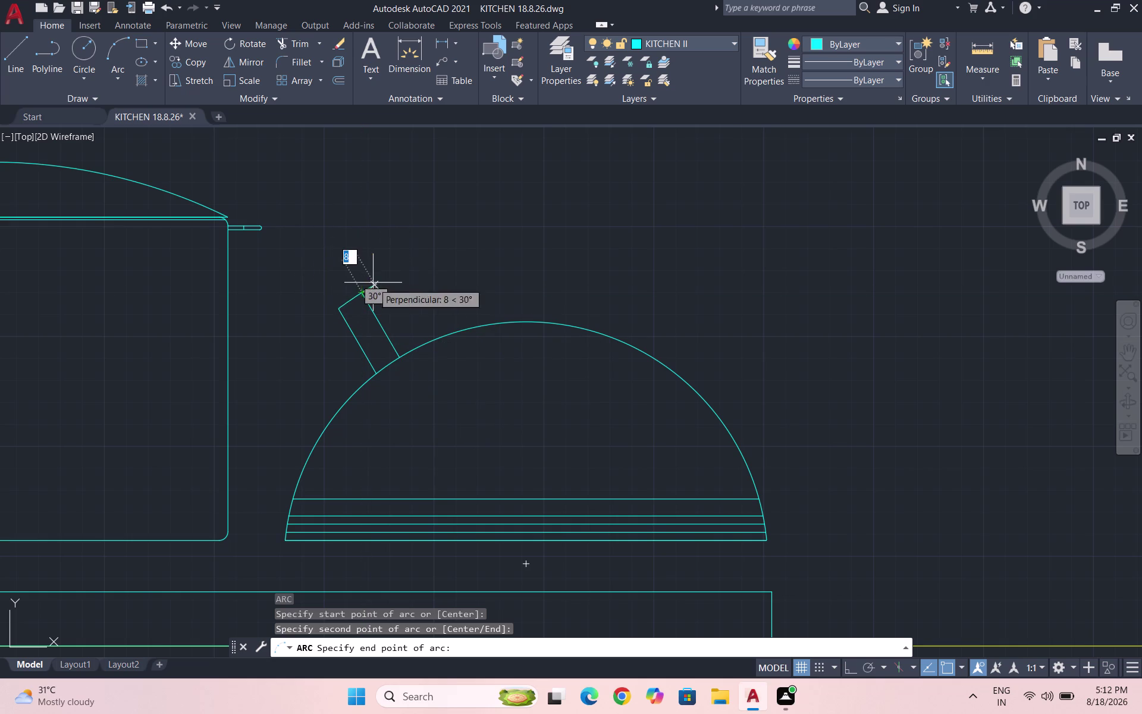
click(354, 357)
key(Escape)
Trim the excess line and curve pieces across and below the spout.
text(T)
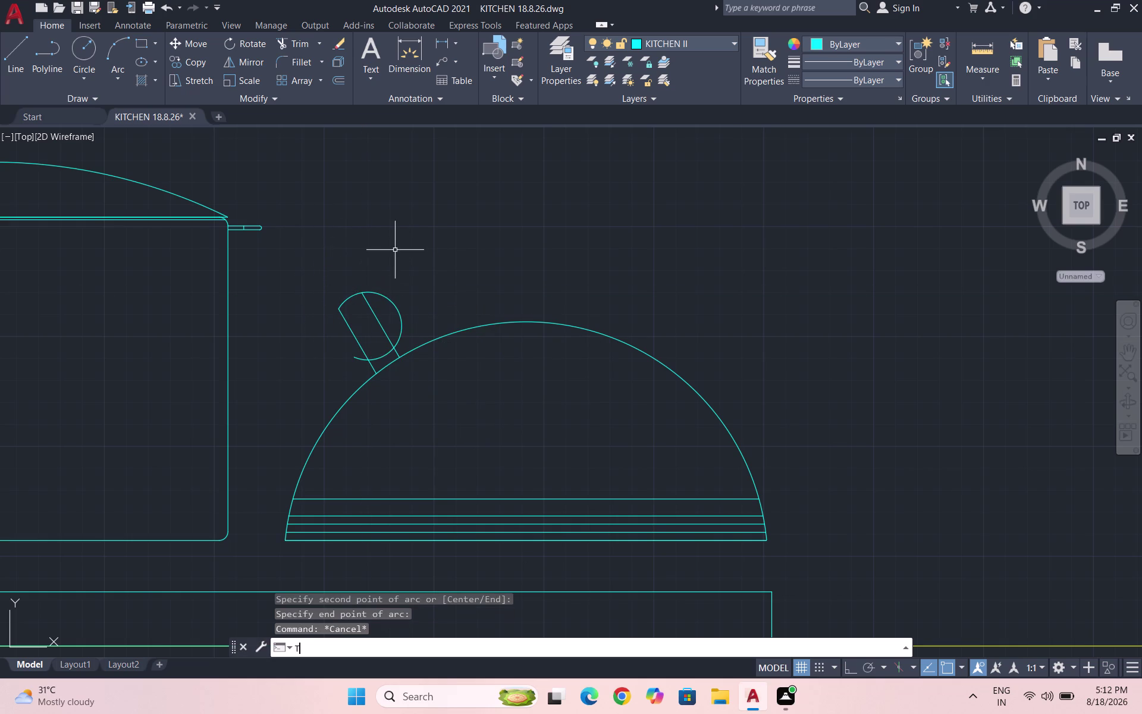
text(R)
key(Return)
key(Return)
drag(393, 282, 394, 325)
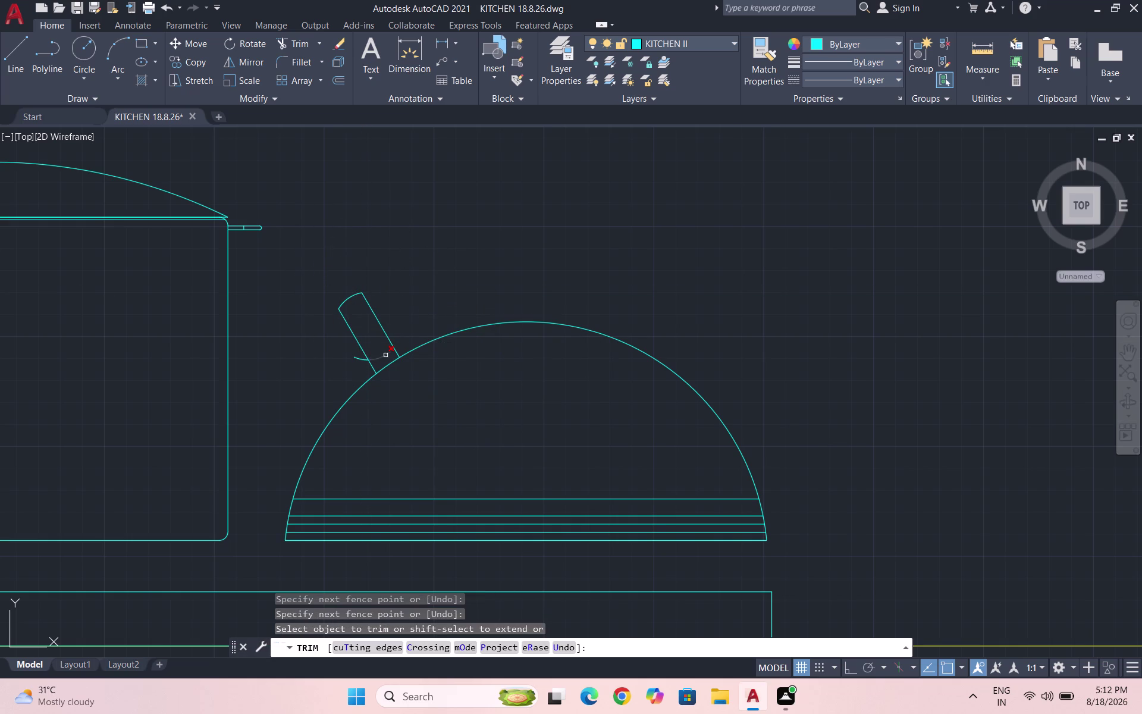
click(386, 355)
click(360, 359)
key(Escape)
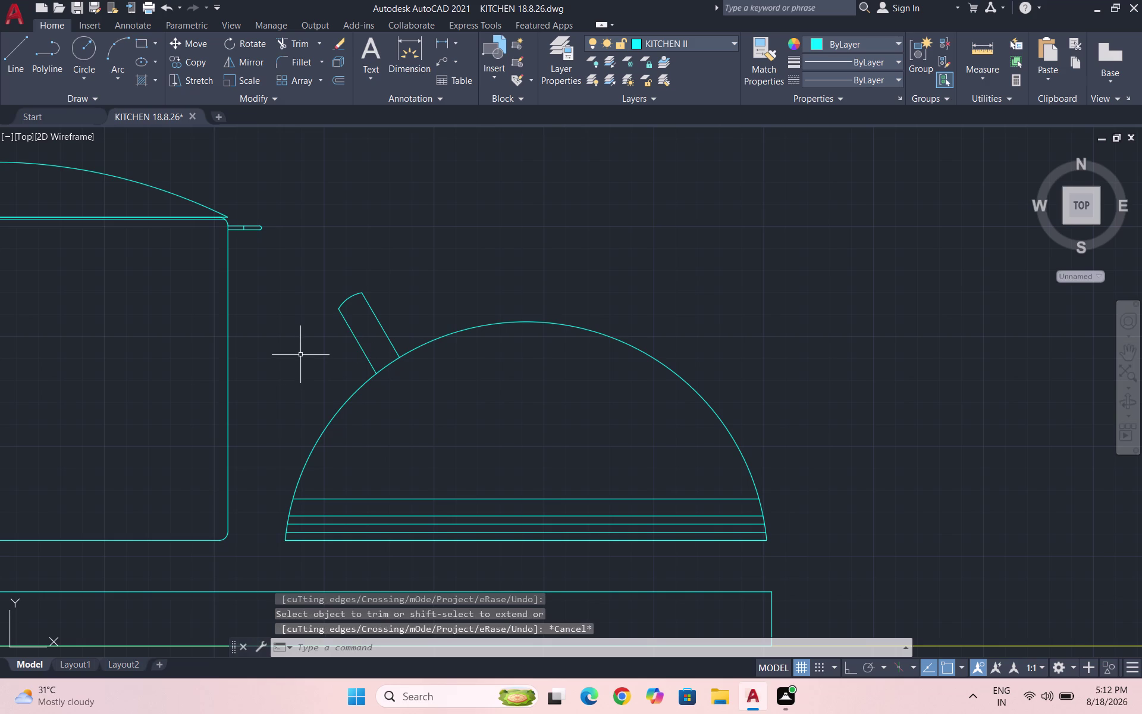
key(Escape)
key(Escape)
key(Escape)
Save the drawing.
key(ctrl+s)
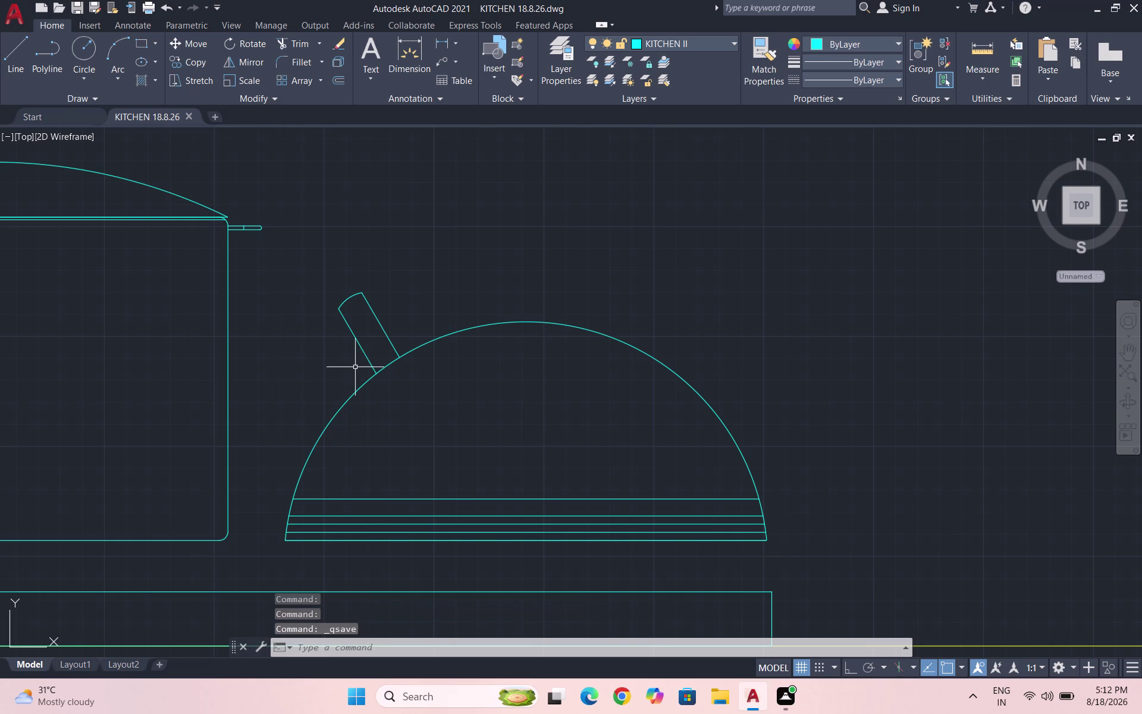
key(a)
key(Return)
Draw a three-point arc around the spout base, from its lower left edge to the dome.
scroll(up, 3)
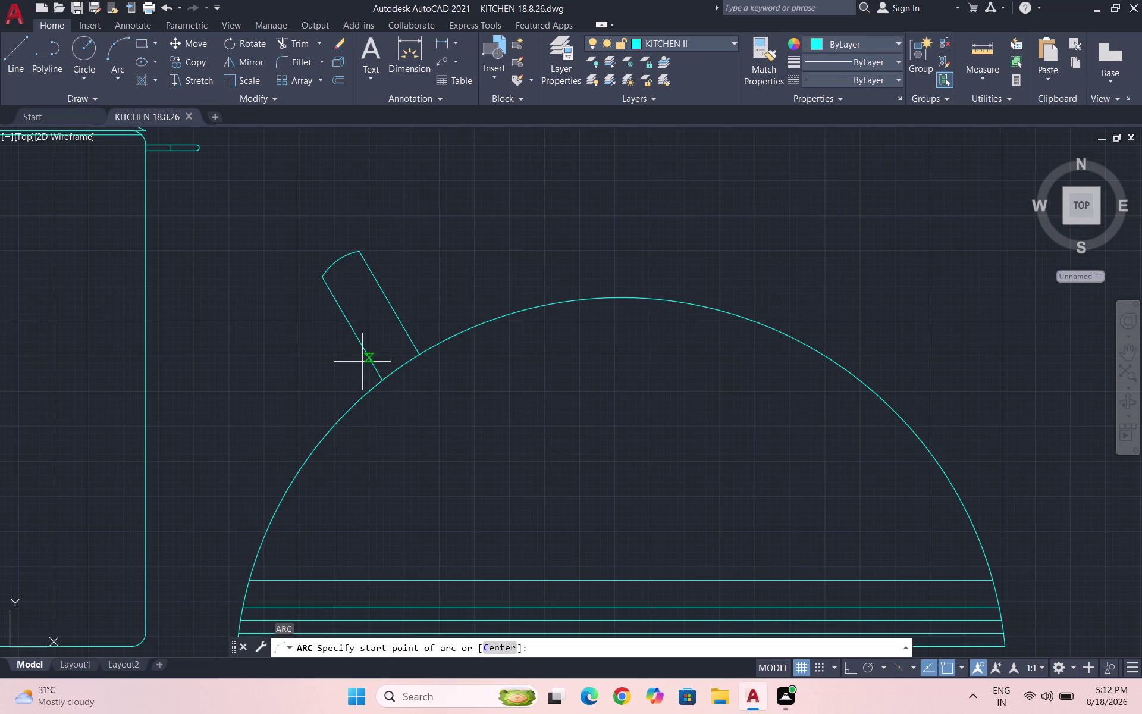
click(380, 379)
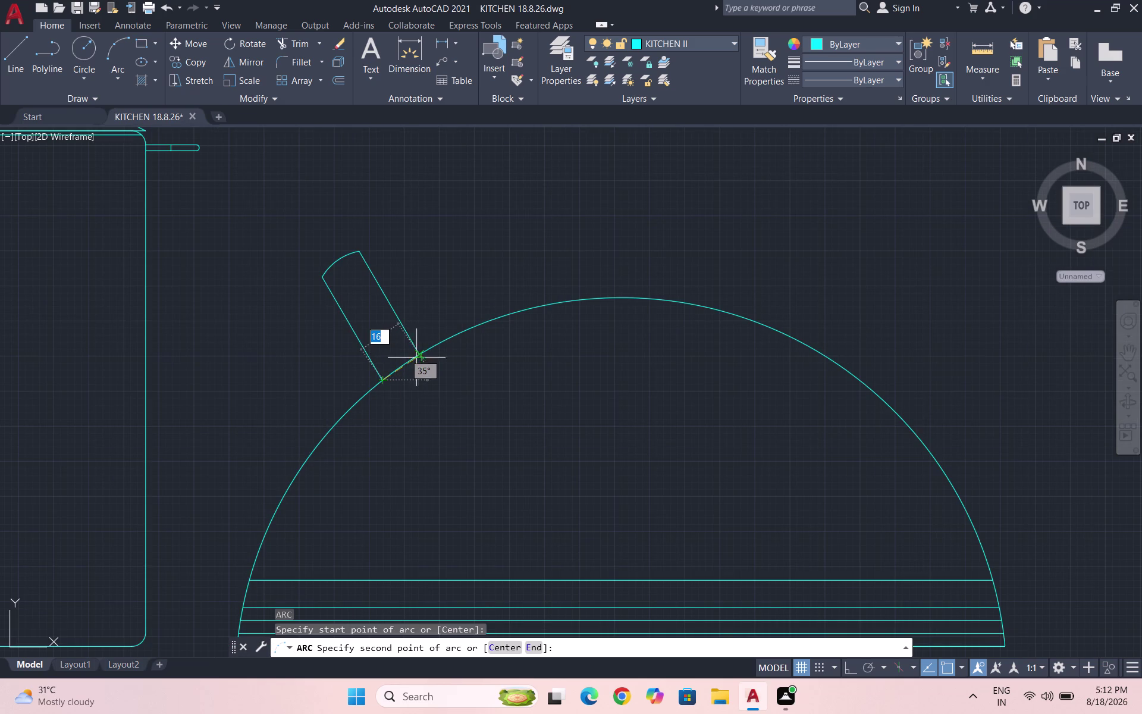
click(415, 357)
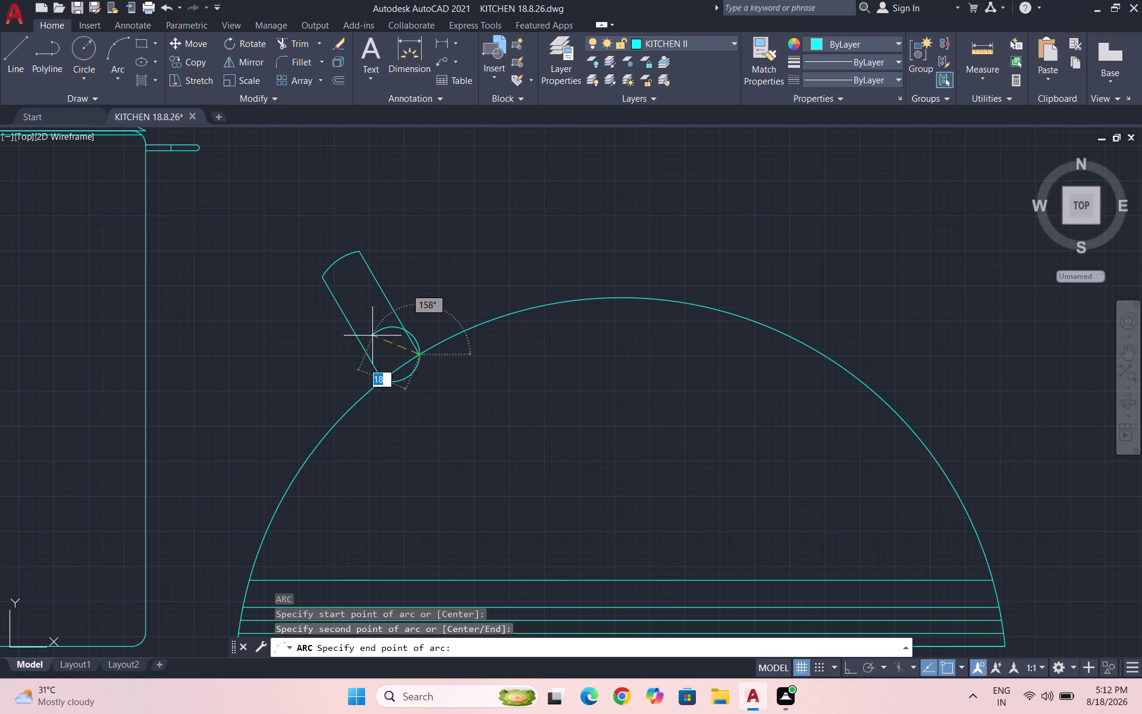
click(360, 304)
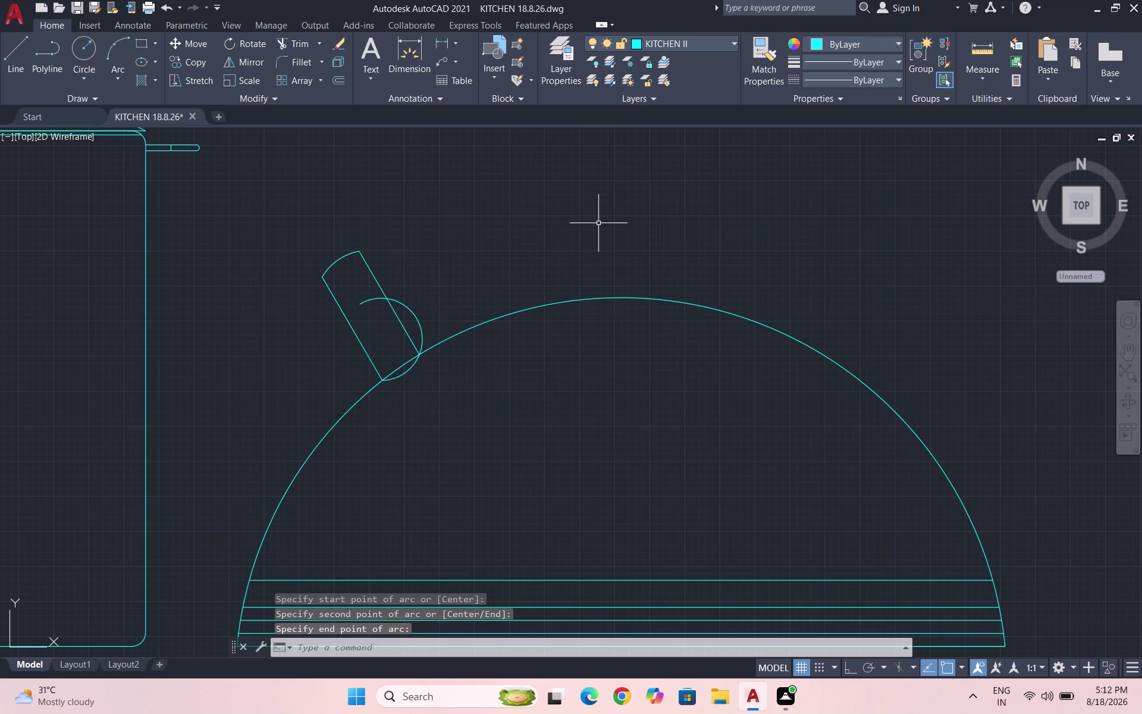
Trim the excess arc pieces inside and outside the spout, then save.
text(TR)
key(Return)
key(Return)
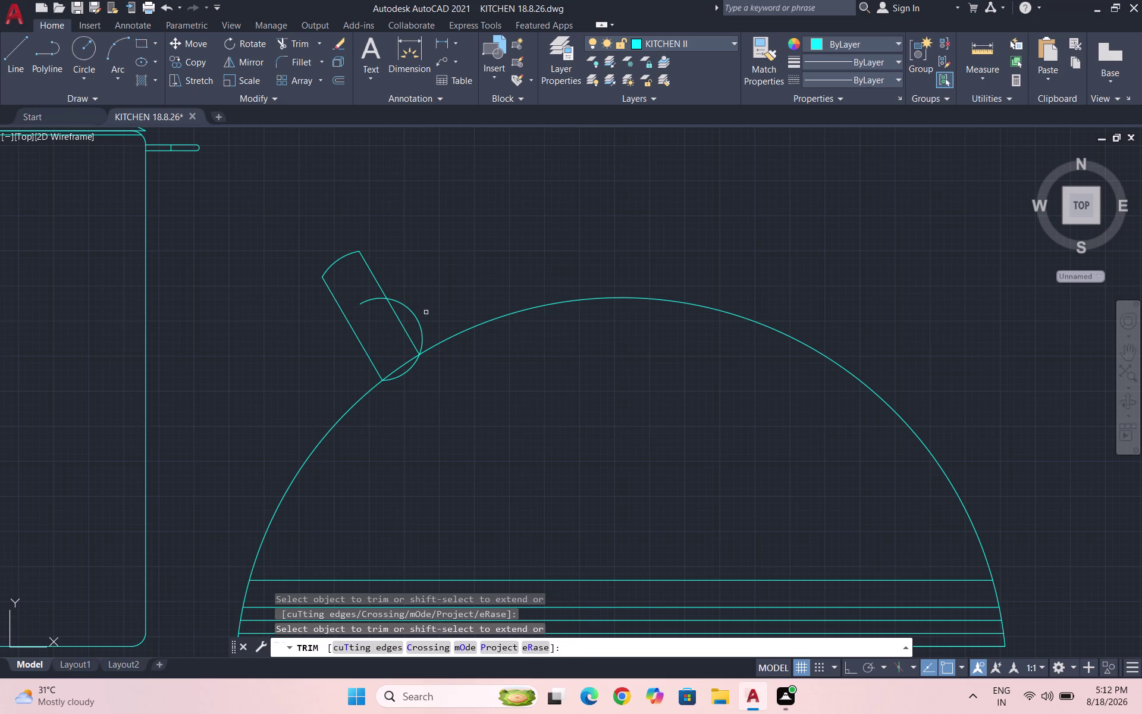
click(415, 317)
click(371, 299)
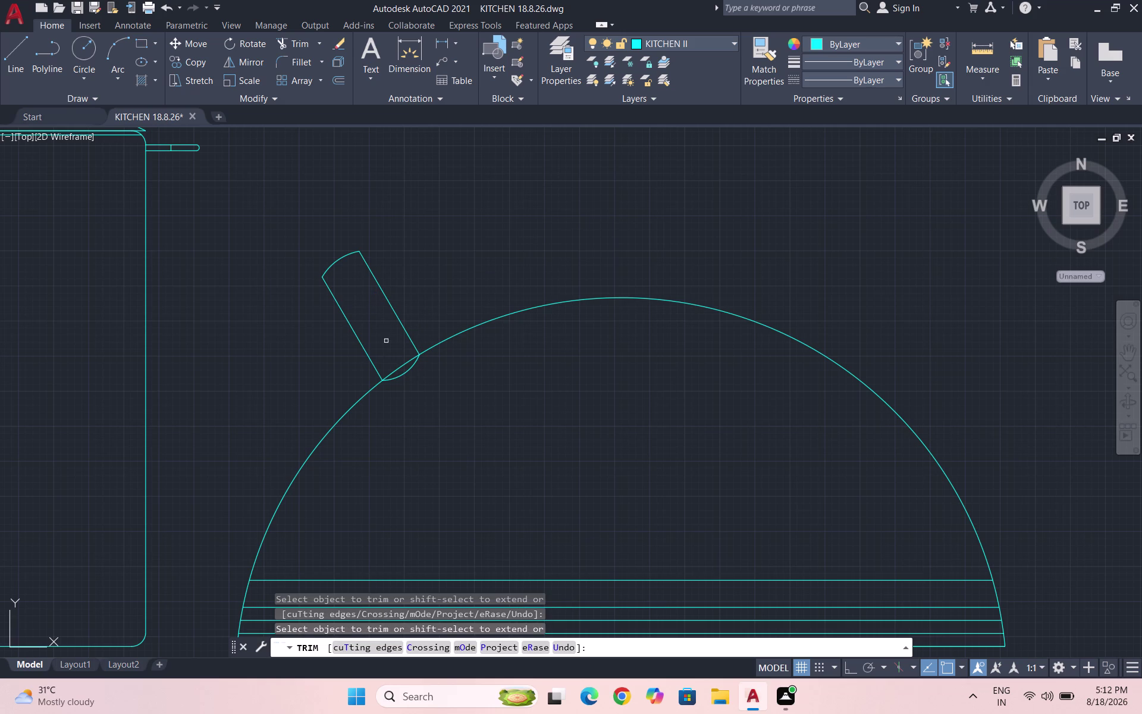
click(402, 367)
scroll(down, 3)
key(Escape)
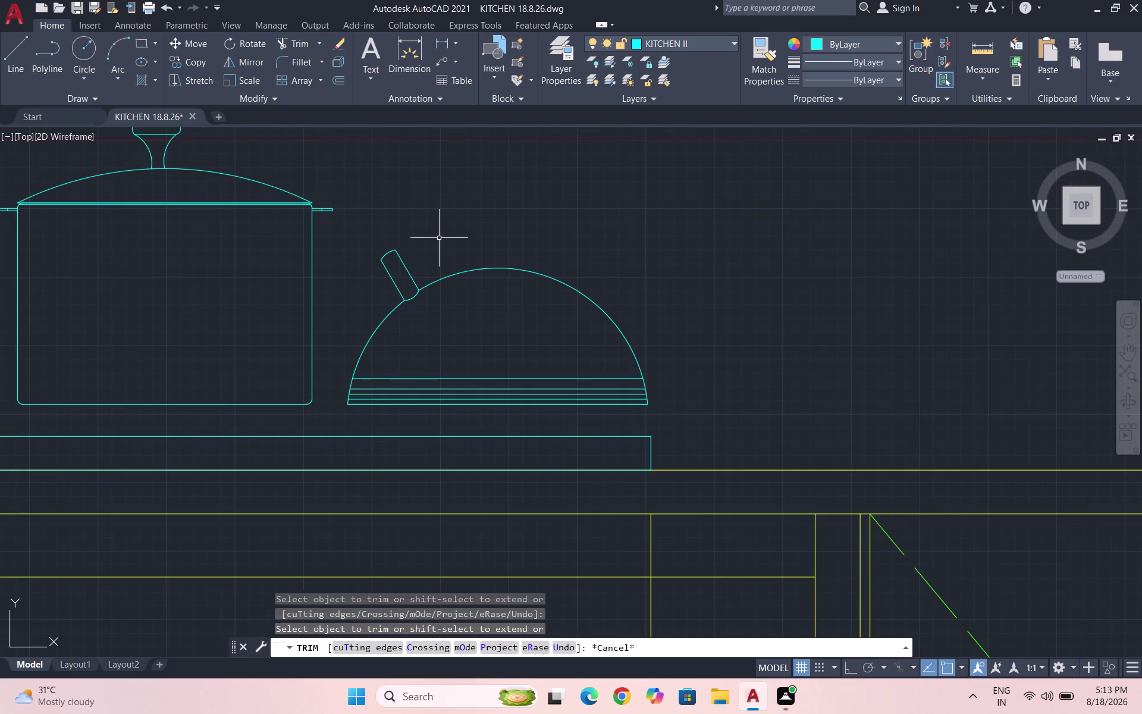
key(Escape)
key(Escape)
key(Escape)
scroll(down, 3)
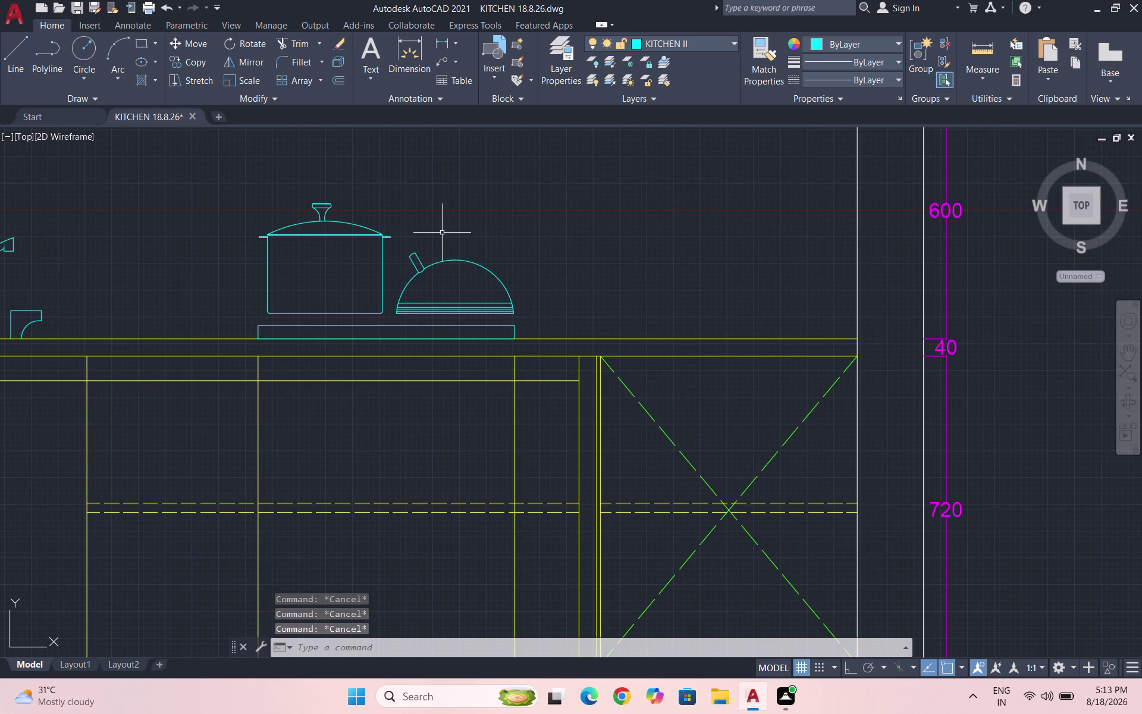
key(ctrl+s)
Draw a short slanted line from the spout edge down to the kettle dome.
scroll(up, 3)
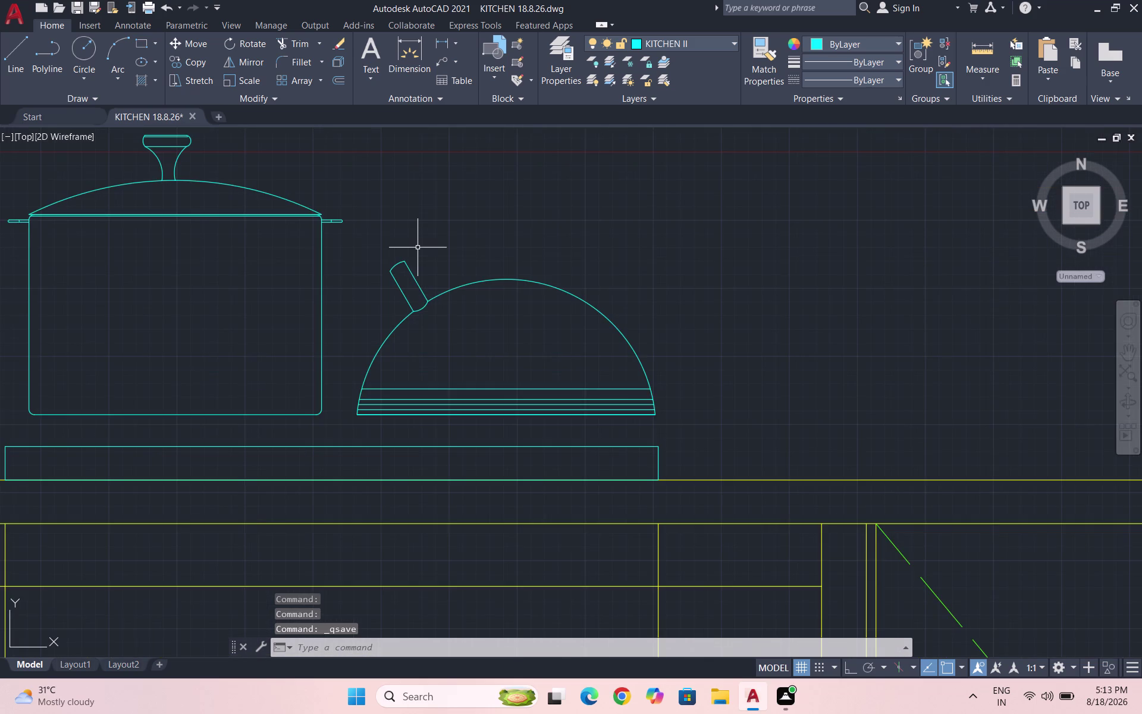
key(l)
key(Return)
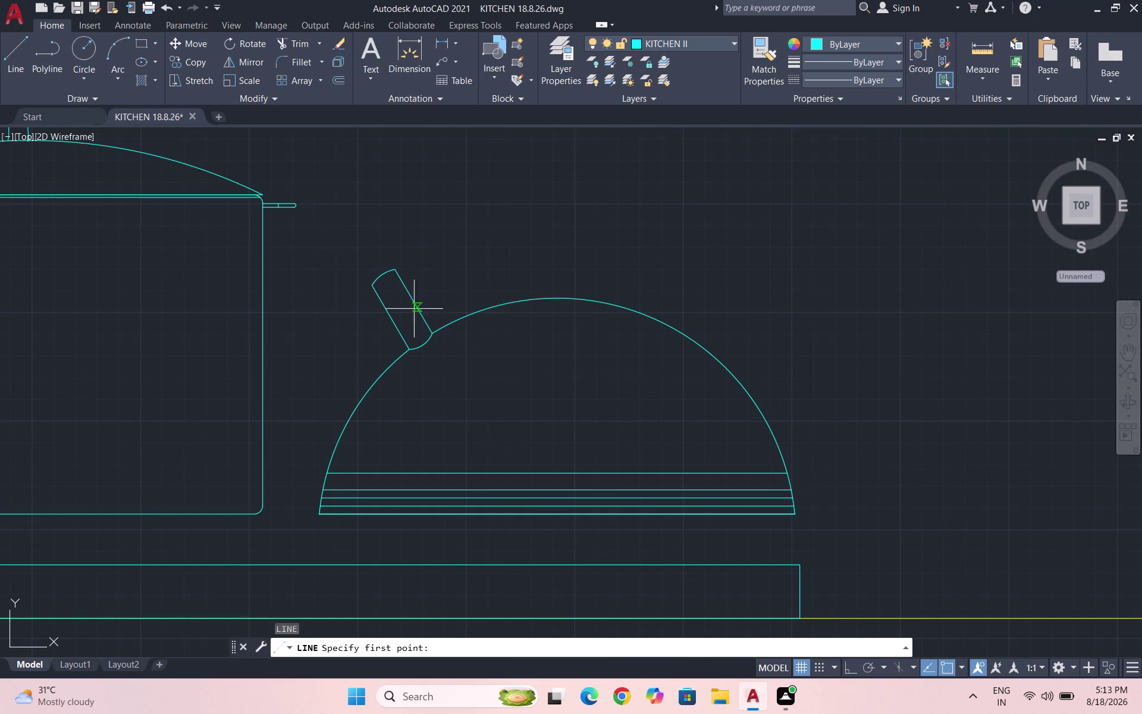
click(419, 313)
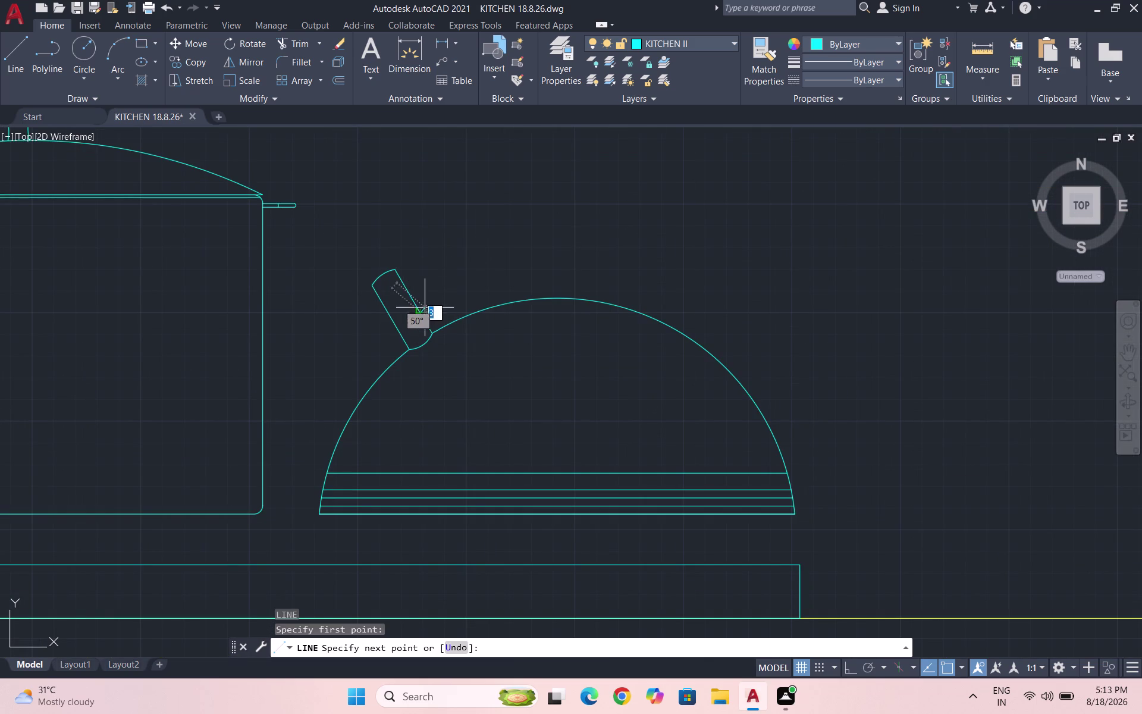
click(427, 302)
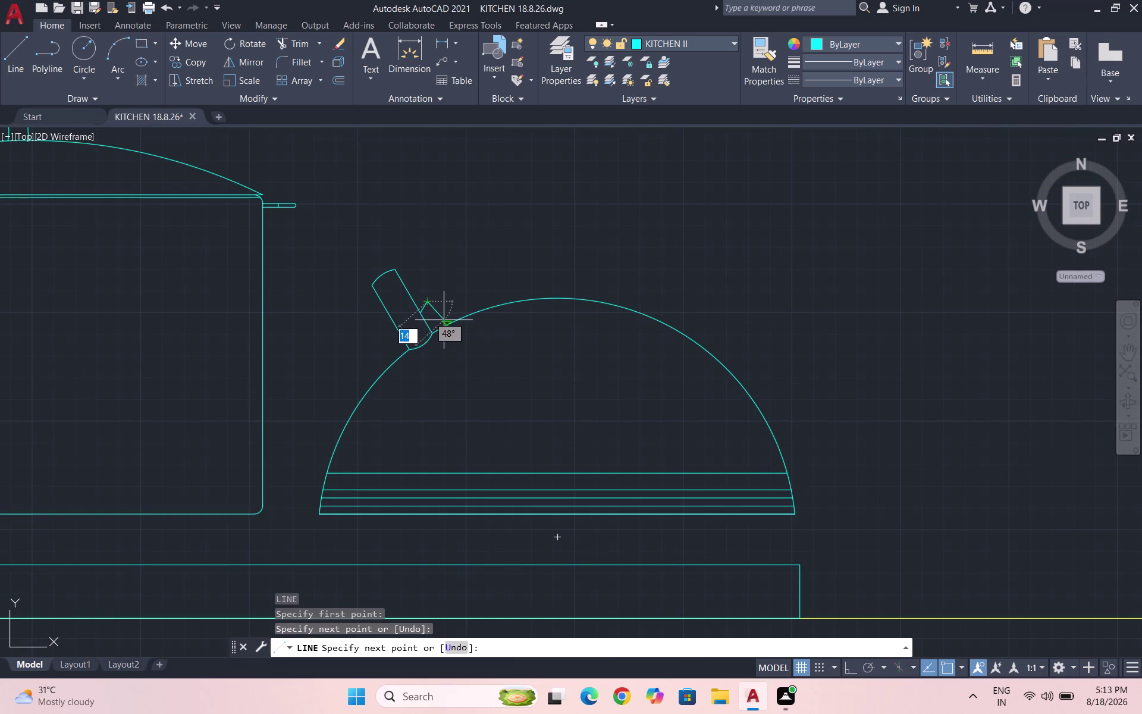
click(437, 327)
key(Escape)
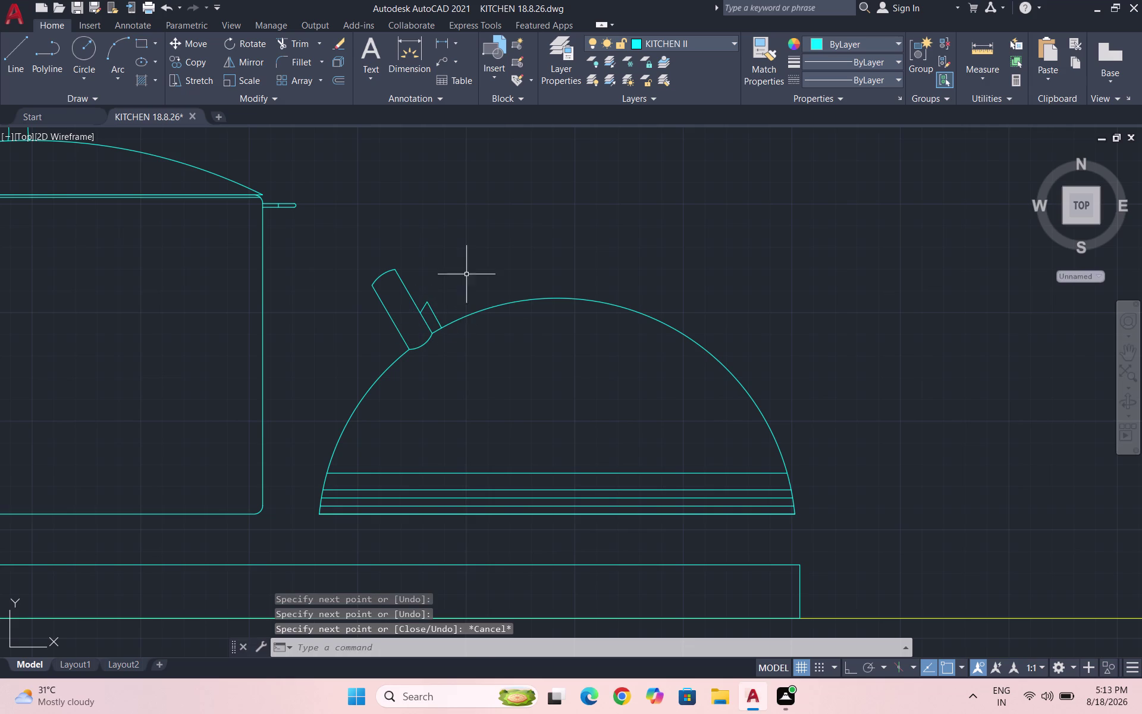
Save the drawing again.
key(ctrl+s)
scroll(down, 3)
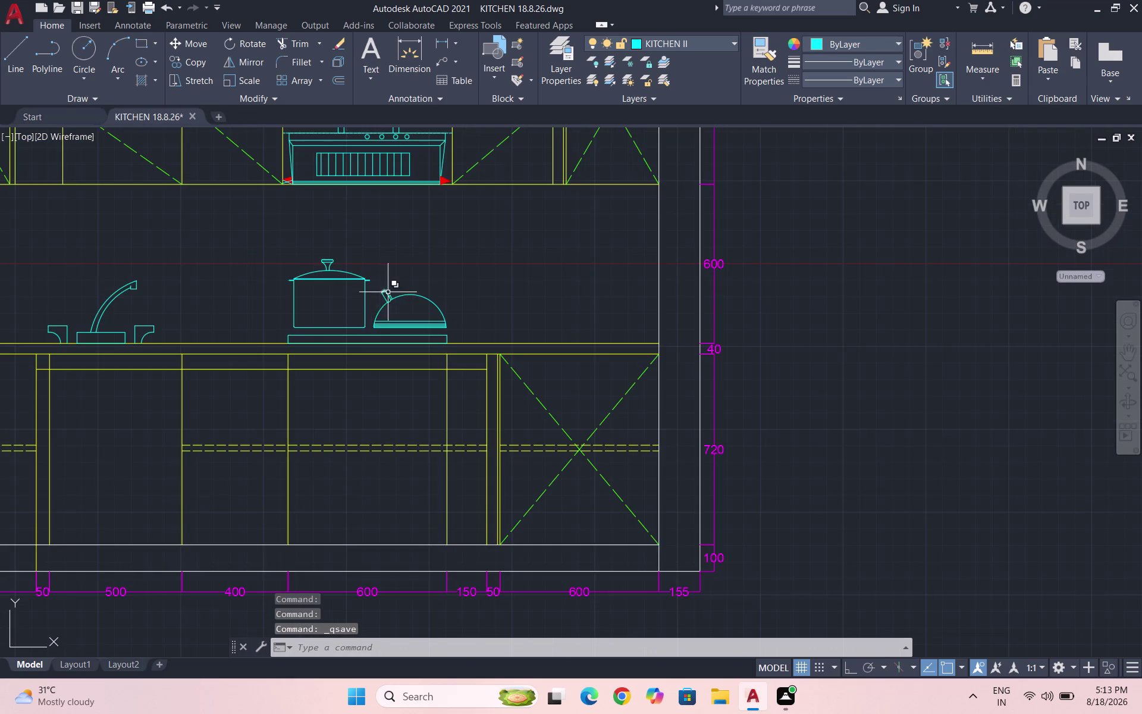
scroll(up, 3)
Draw the large handle arc from the spout collar top, over the dome, into the kettle body.
key(a)
key(Return)
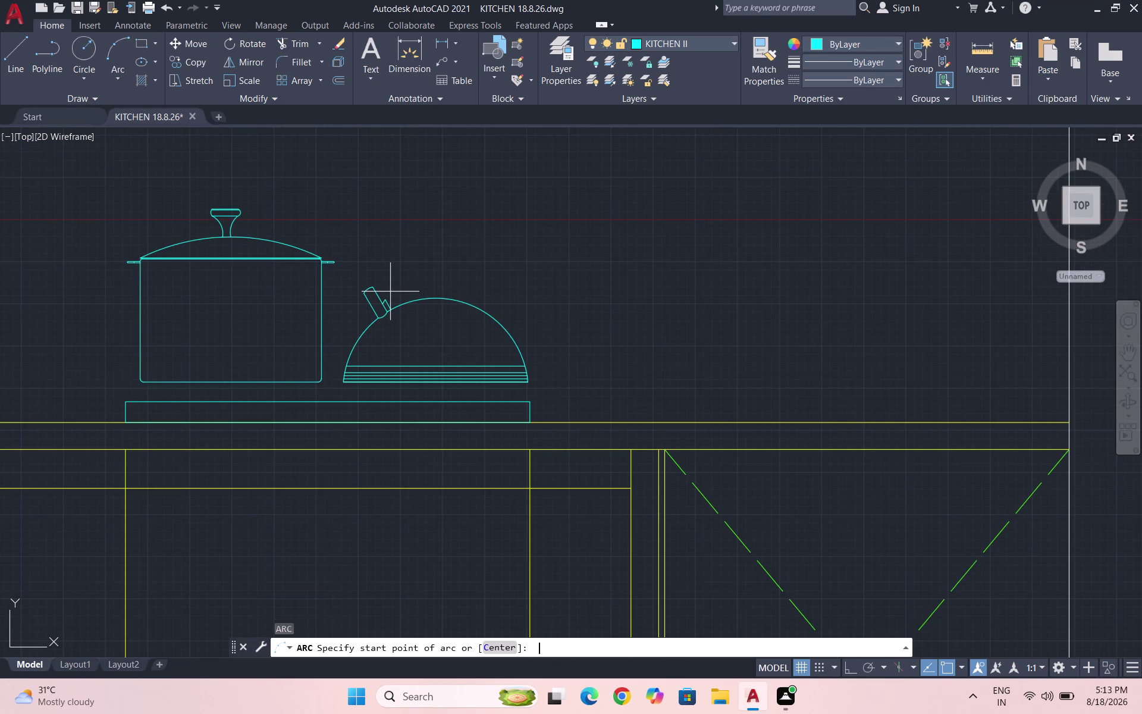
scroll(up, 3)
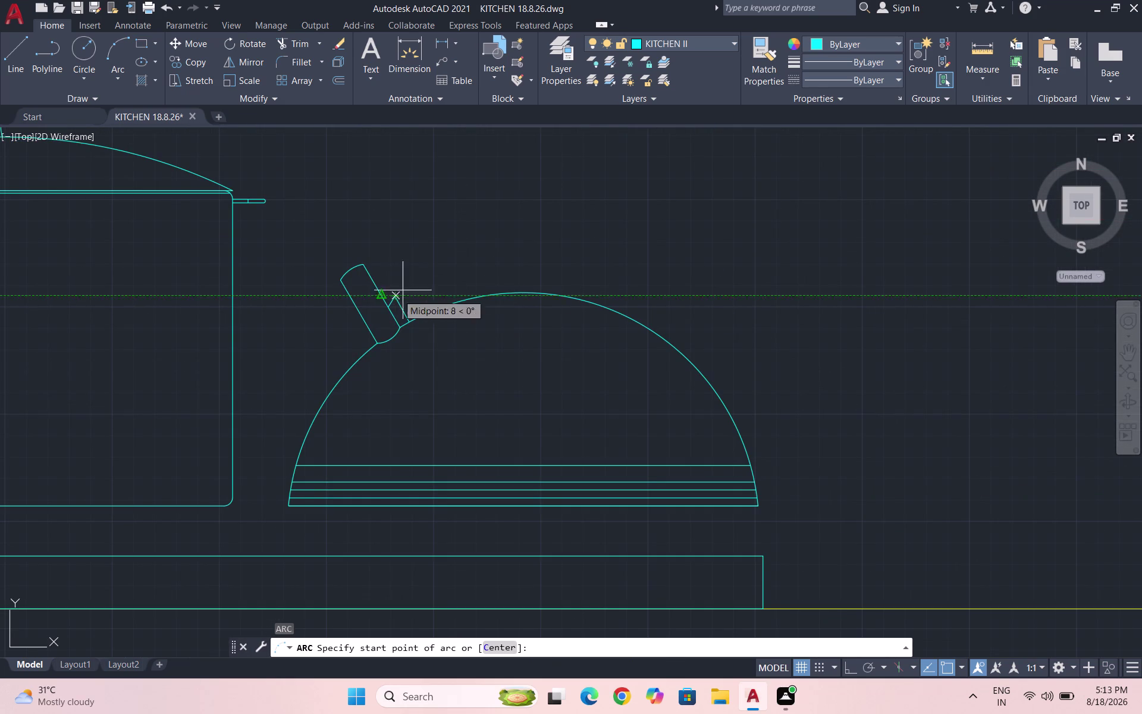
key(Escape)
key(a)
key(Return)
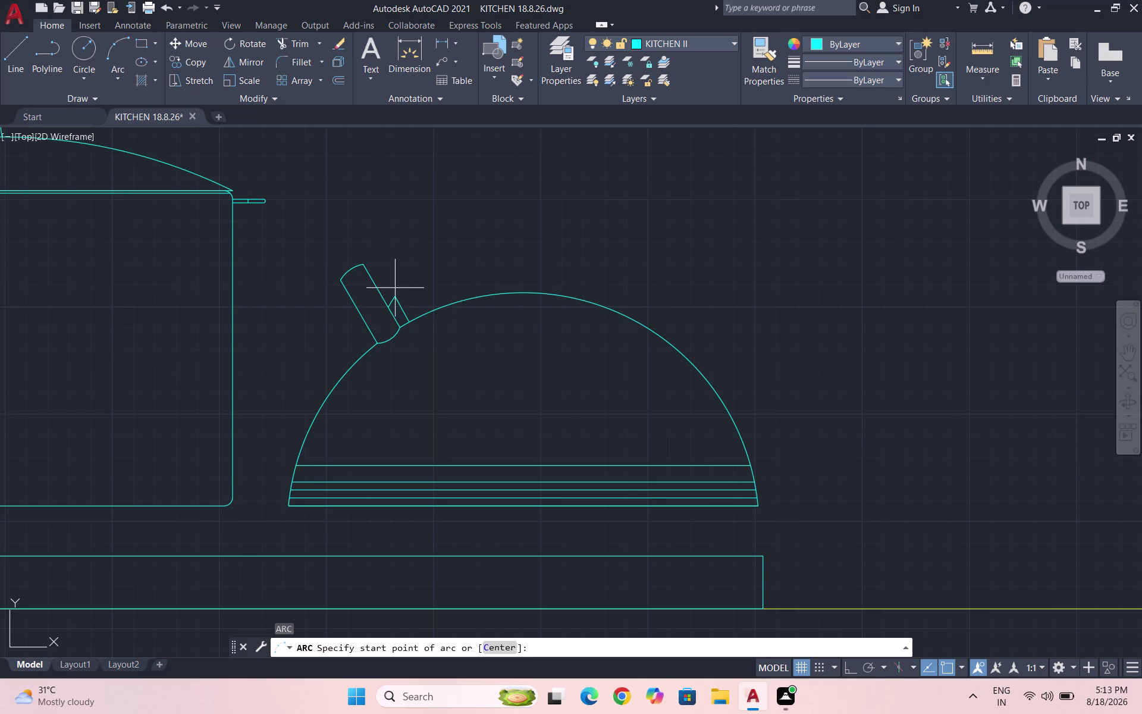
click(395, 295)
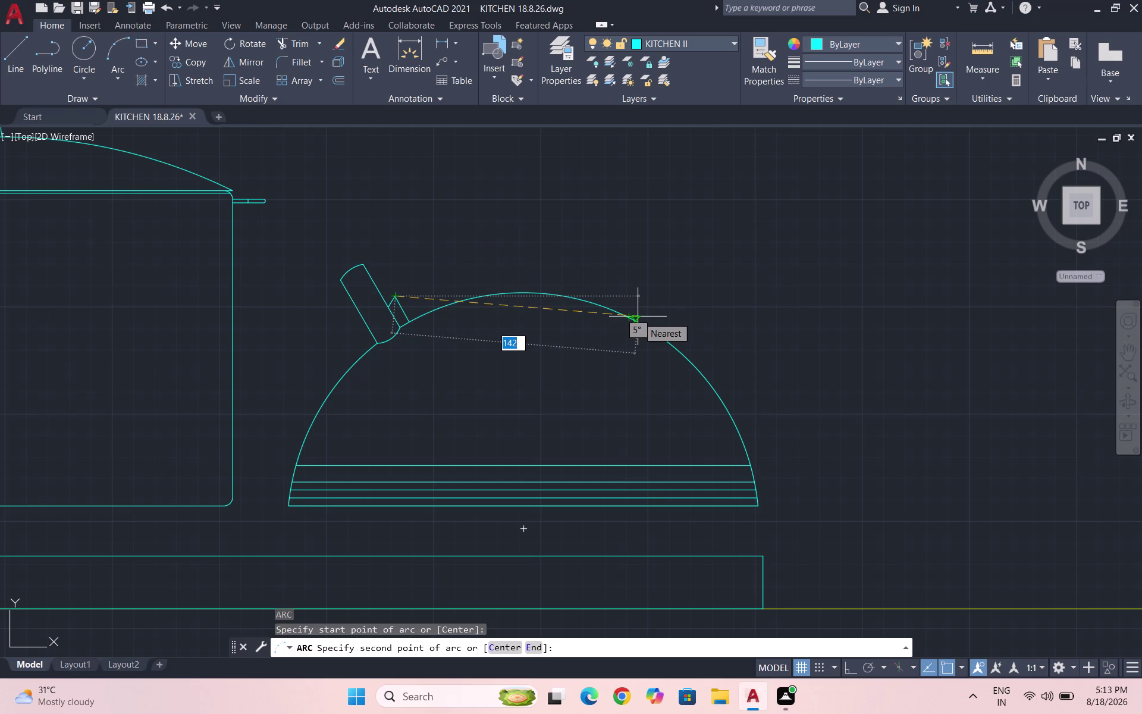
click(649, 322)
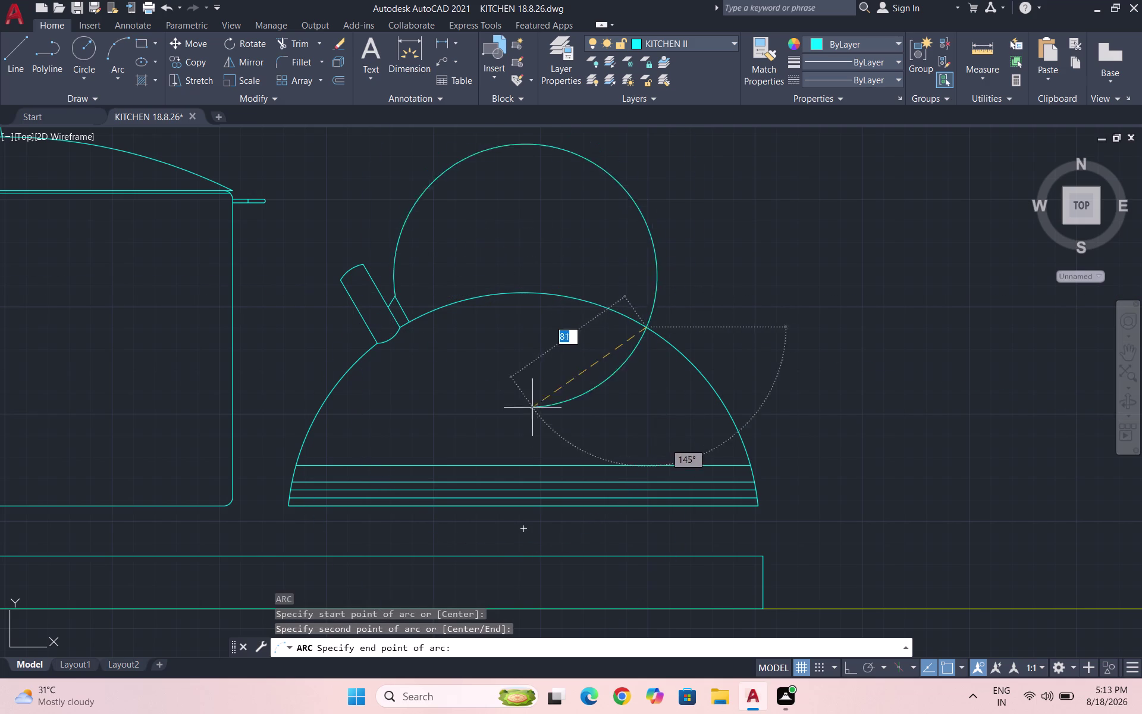
scroll(down, 3)
click(578, 391)
key(Escape)
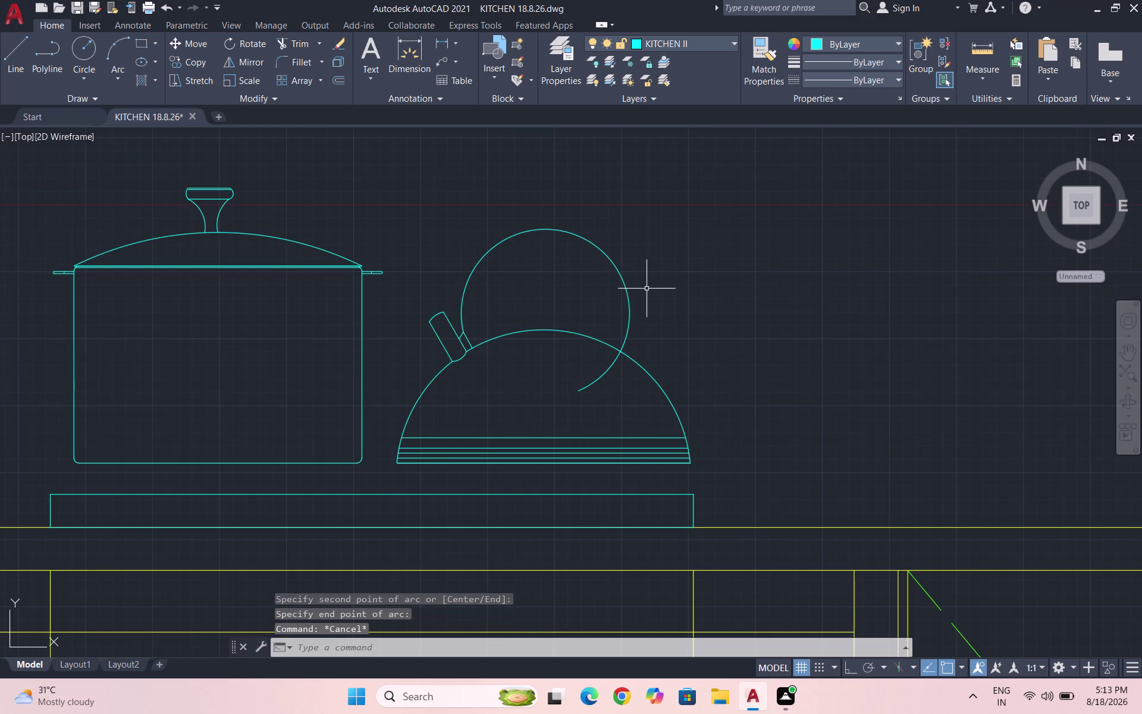
Trim away the part of the handle arc inside the dome.
text(TR)
key(Return)
key(Return)
drag(588, 360, 621, 382)
key(Escape)
key(Escape)
key(Escape)
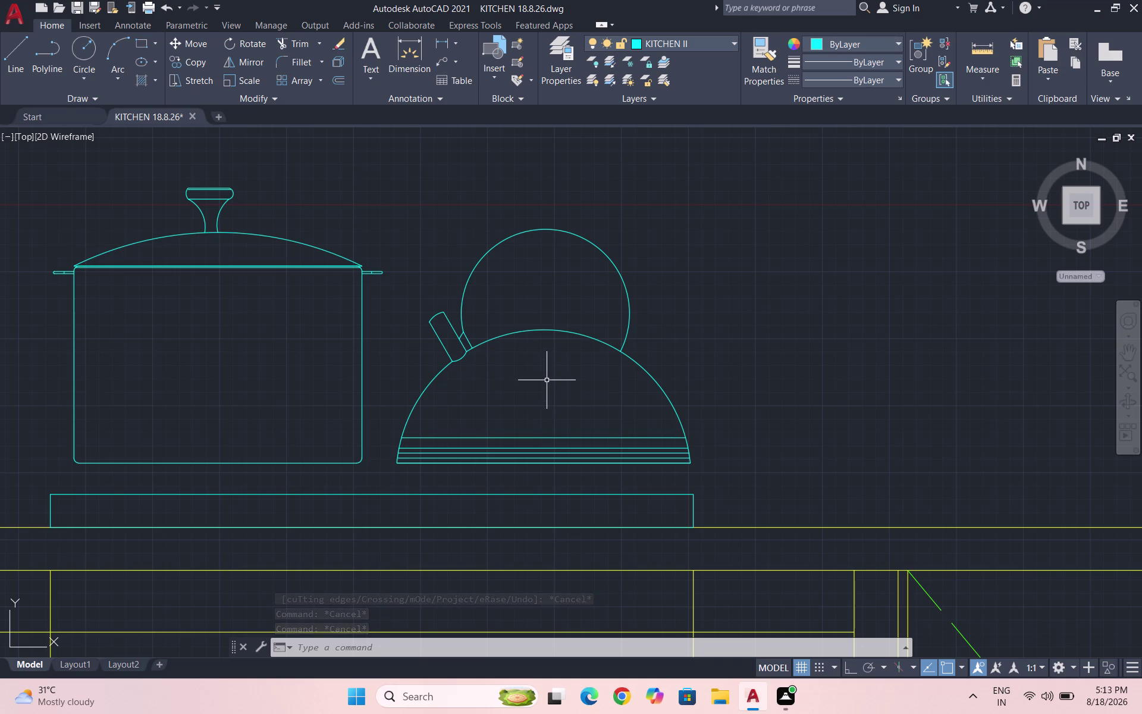
key(a)
key(Return)
Draw a second three-point arc just inside the handle loop, from the spout collar past the dome.
scroll(up, 3)
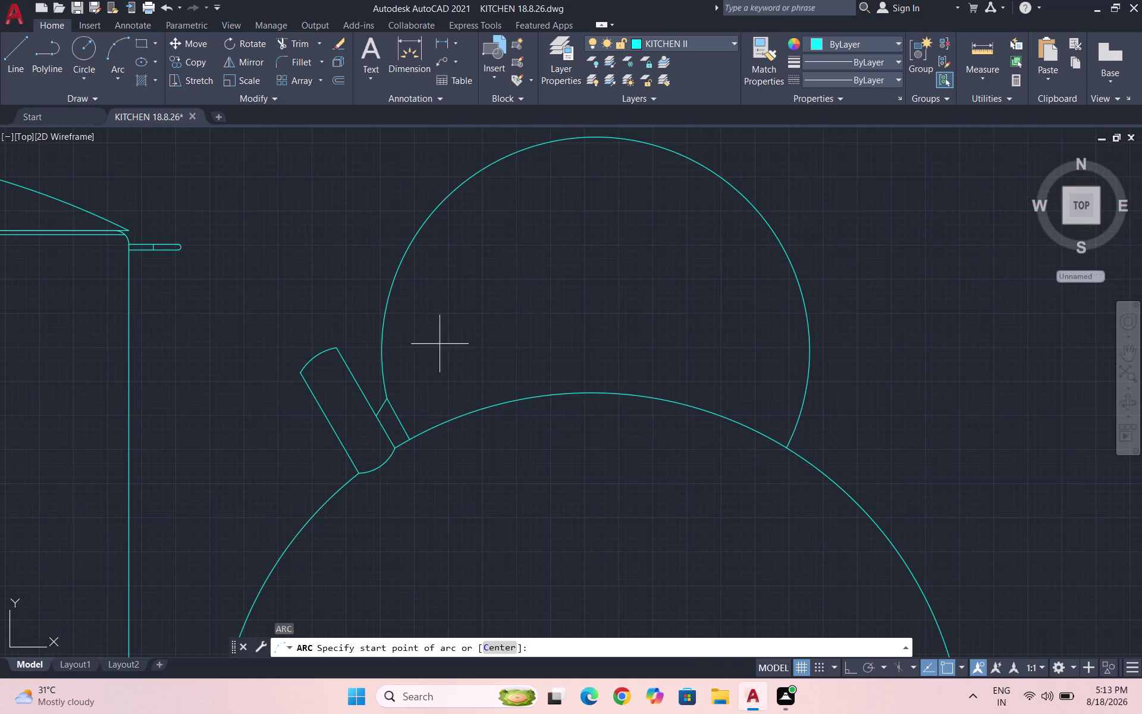
click(392, 404)
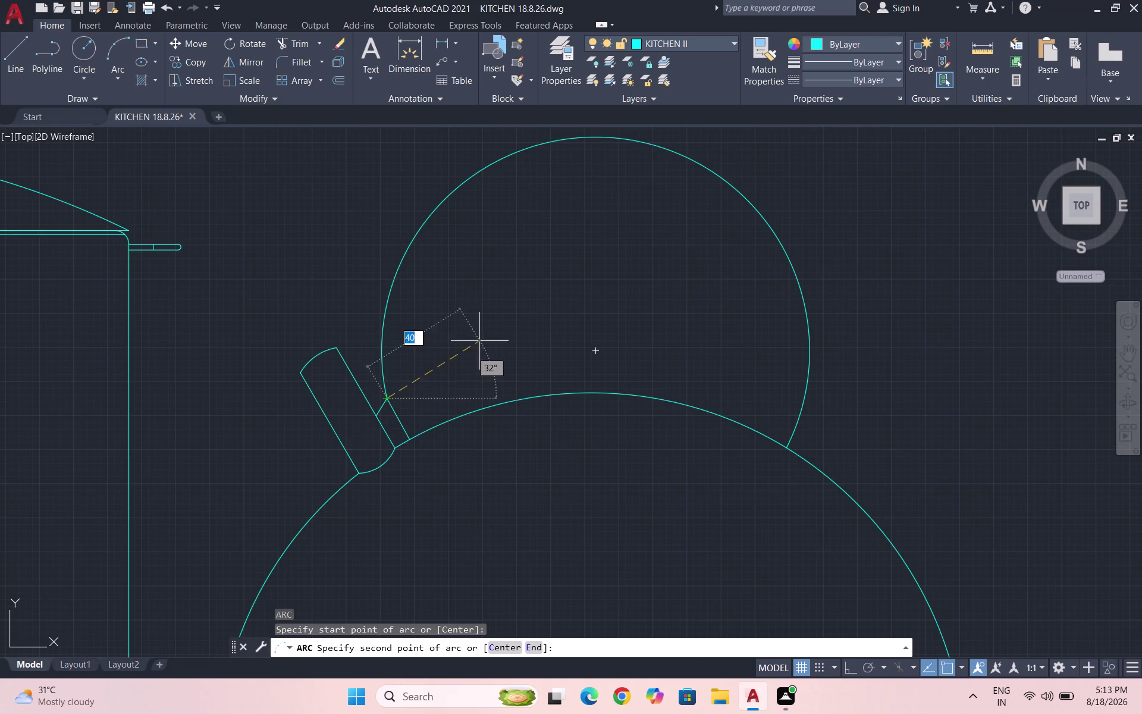
key(Escape)
key(space)
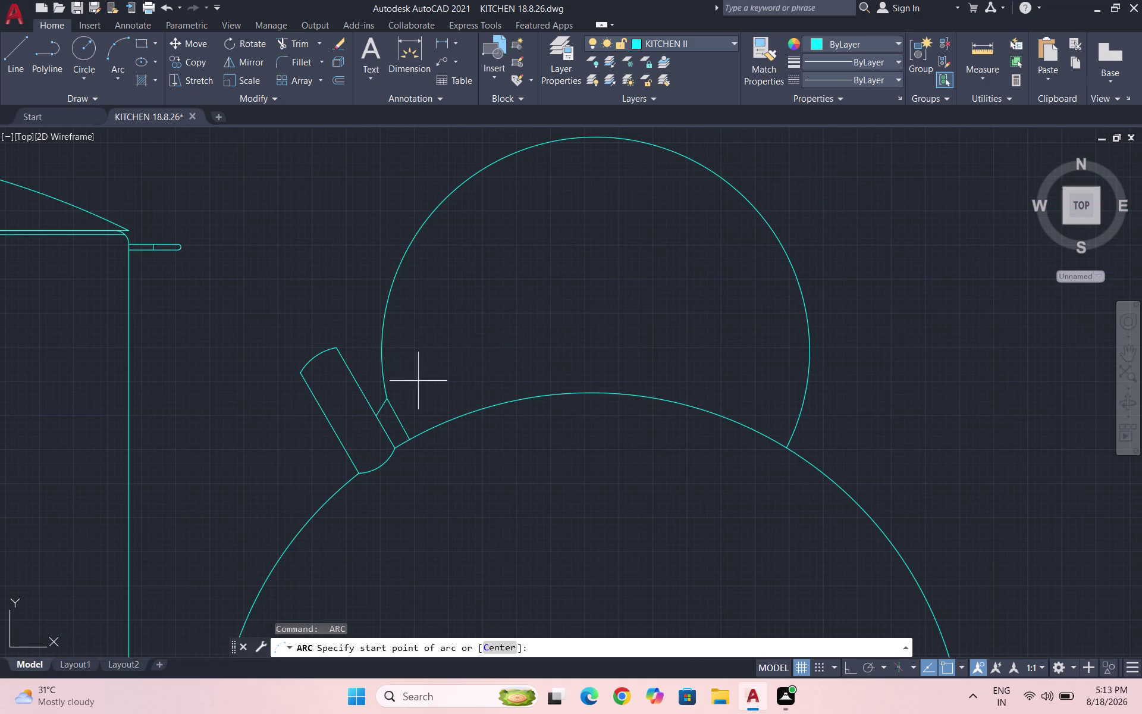
scroll(up, 3)
click(420, 403)
scroll(down, 3)
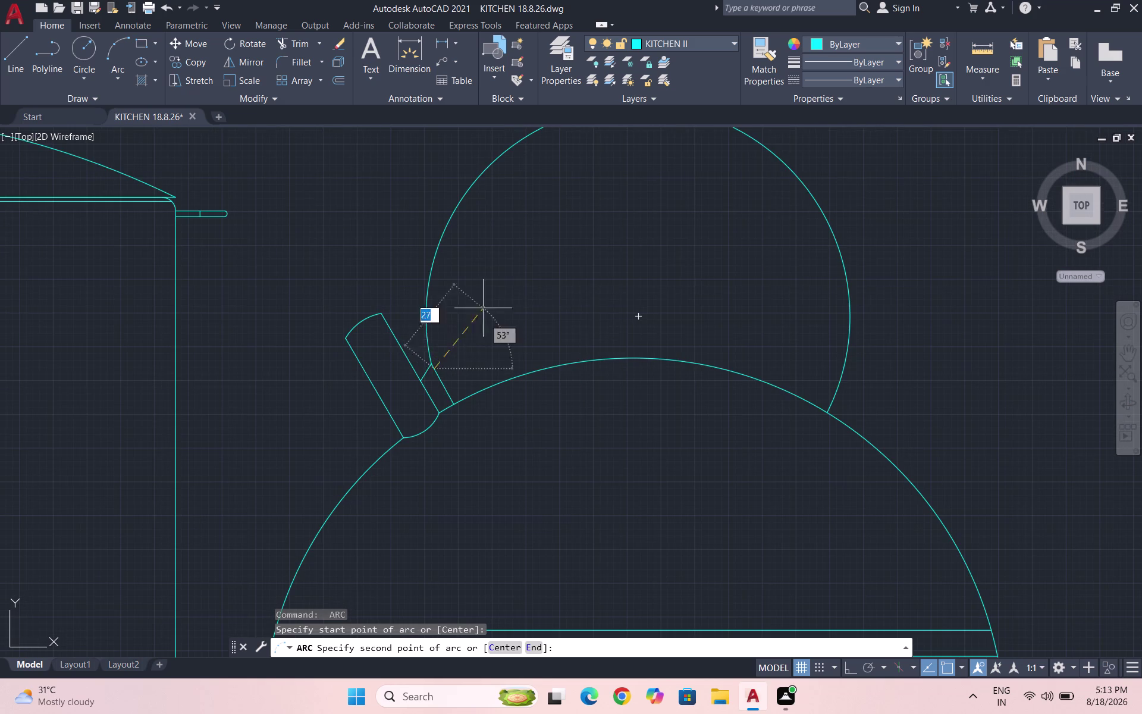
click(819, 404)
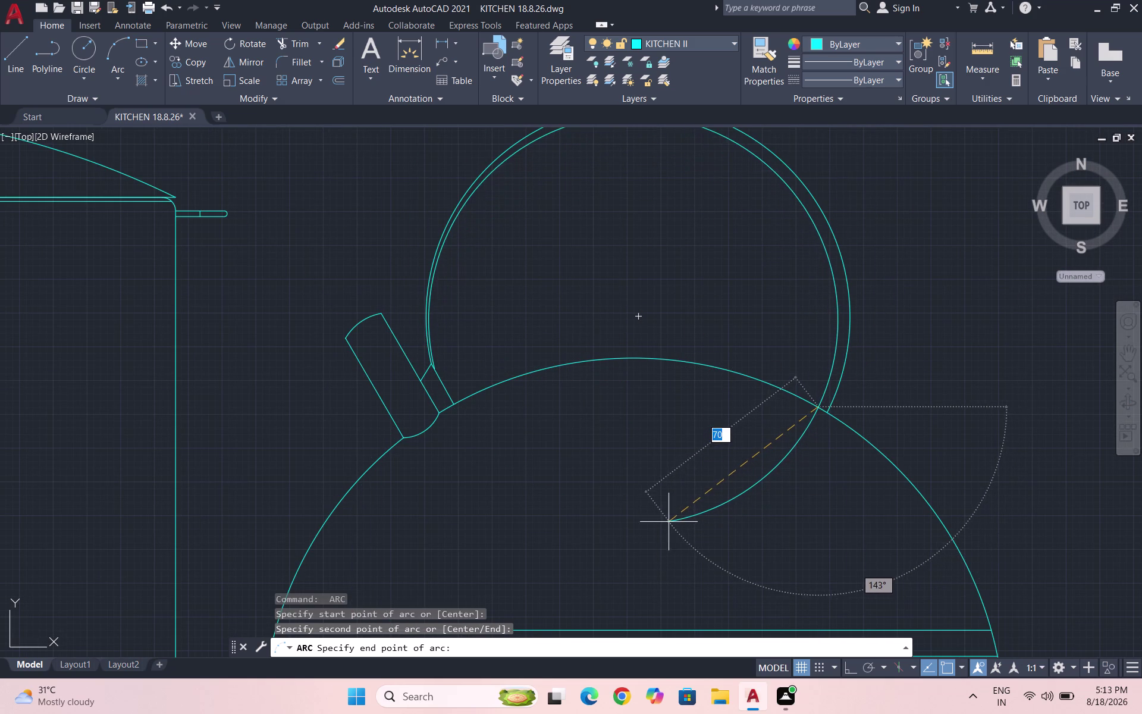
scroll(down, 3)
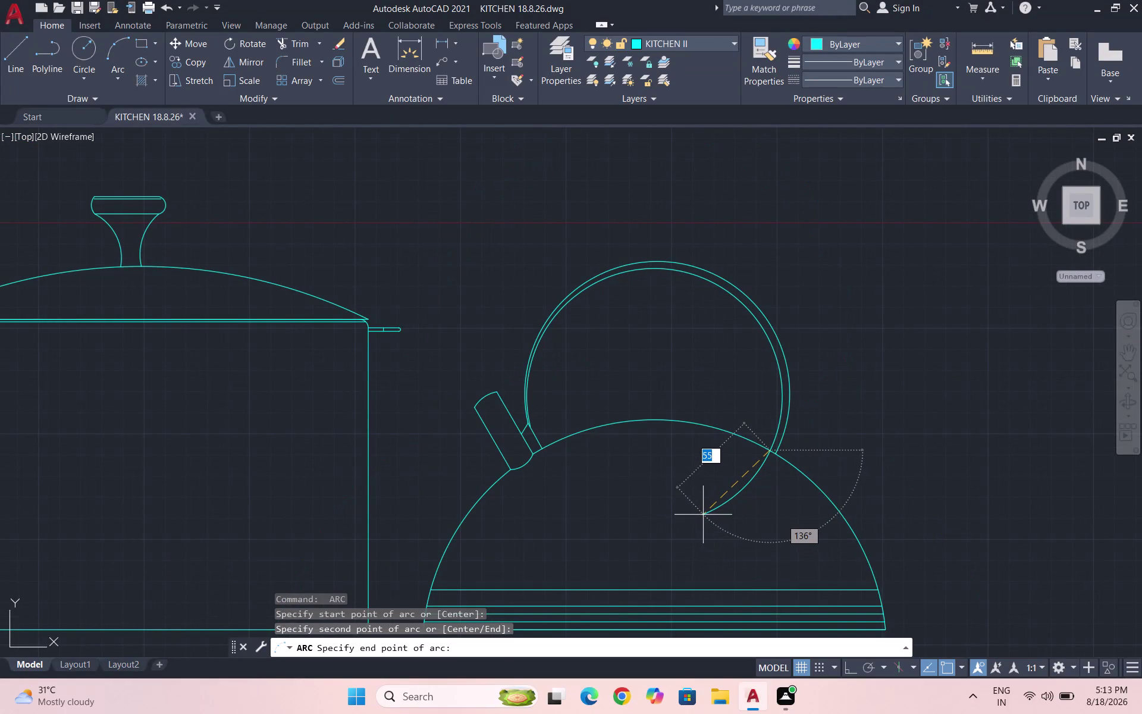
click(703, 514)
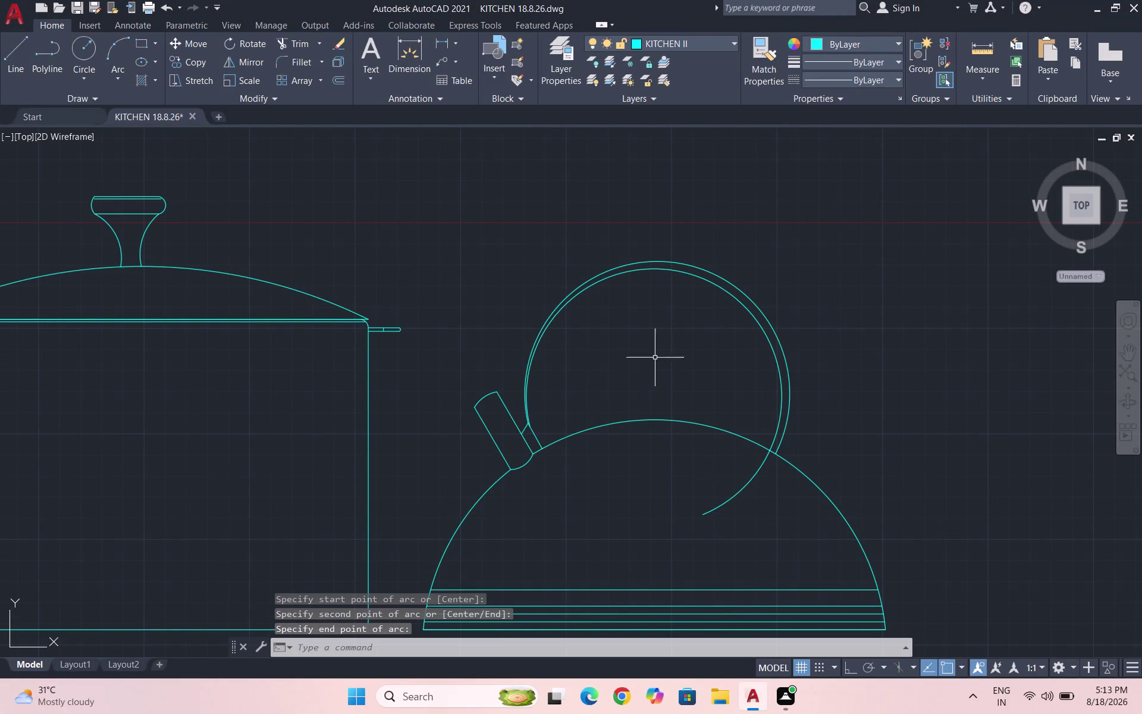
Window-select the new inner handle arc.
scroll(down, 3)
scroll(up, 3)
scroll(down, 3)
scroll(up, 3)
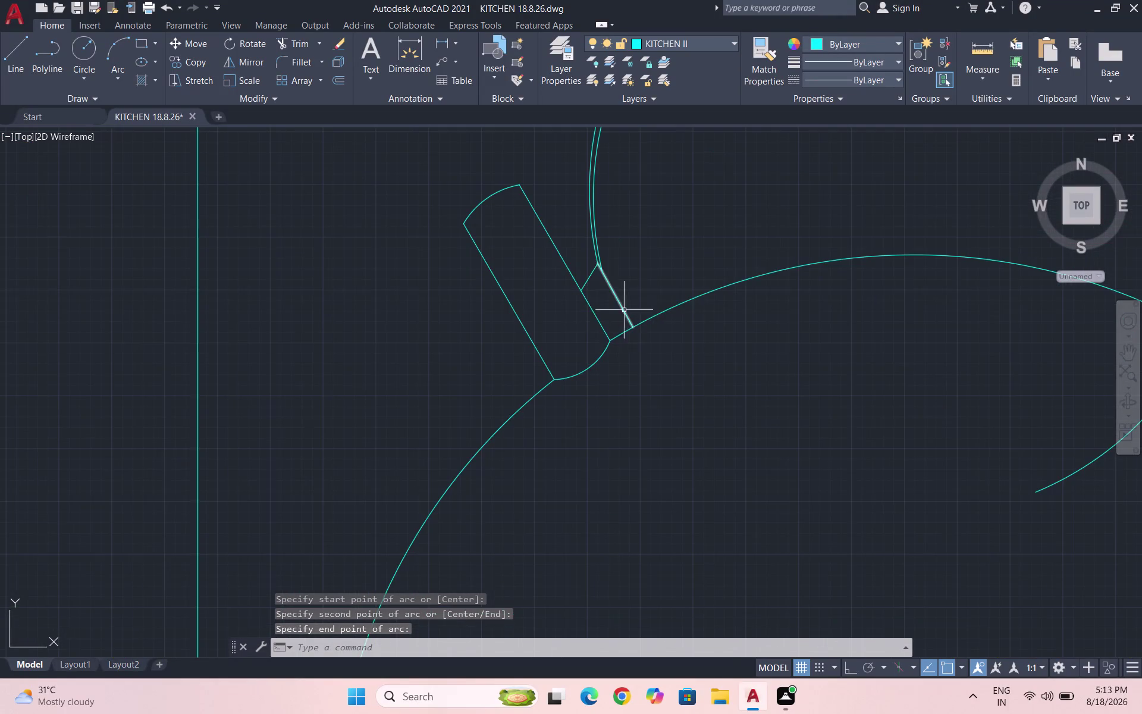
scroll(up, 3)
click(619, 270)
click(594, 268)
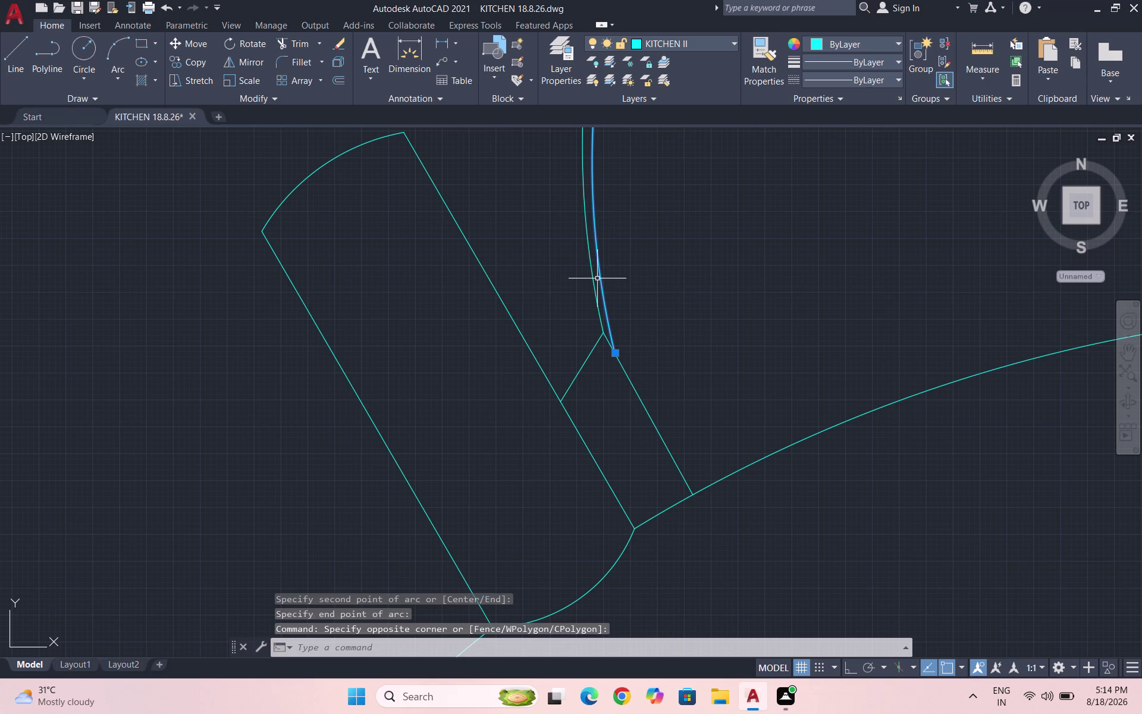
Move the inner arc by its endpoint onto the spout collar.
key(m)
key(Return)
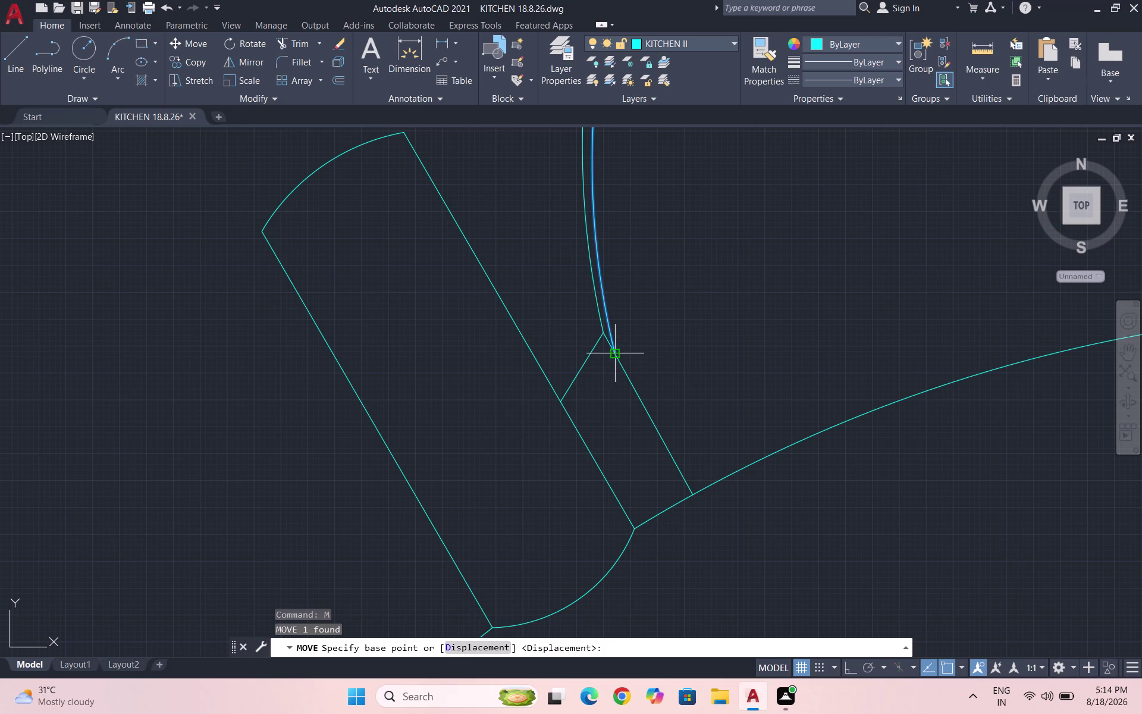
click(615, 354)
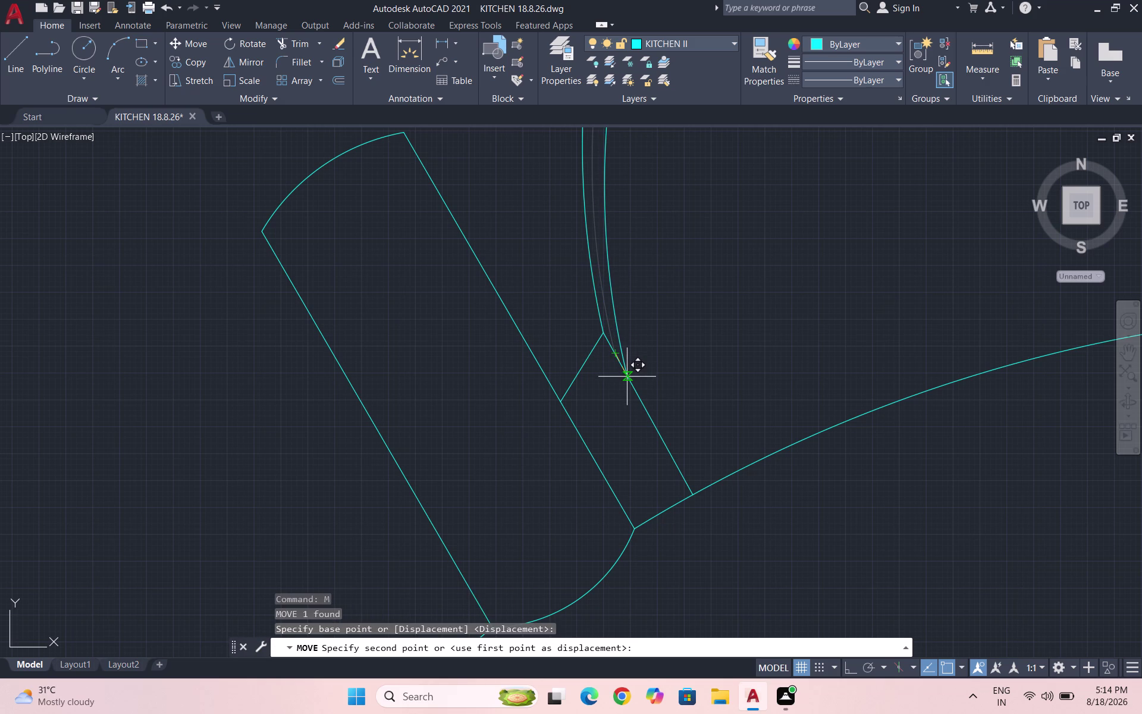
click(627, 376)
scroll(down, 3)
scroll(down, 3)
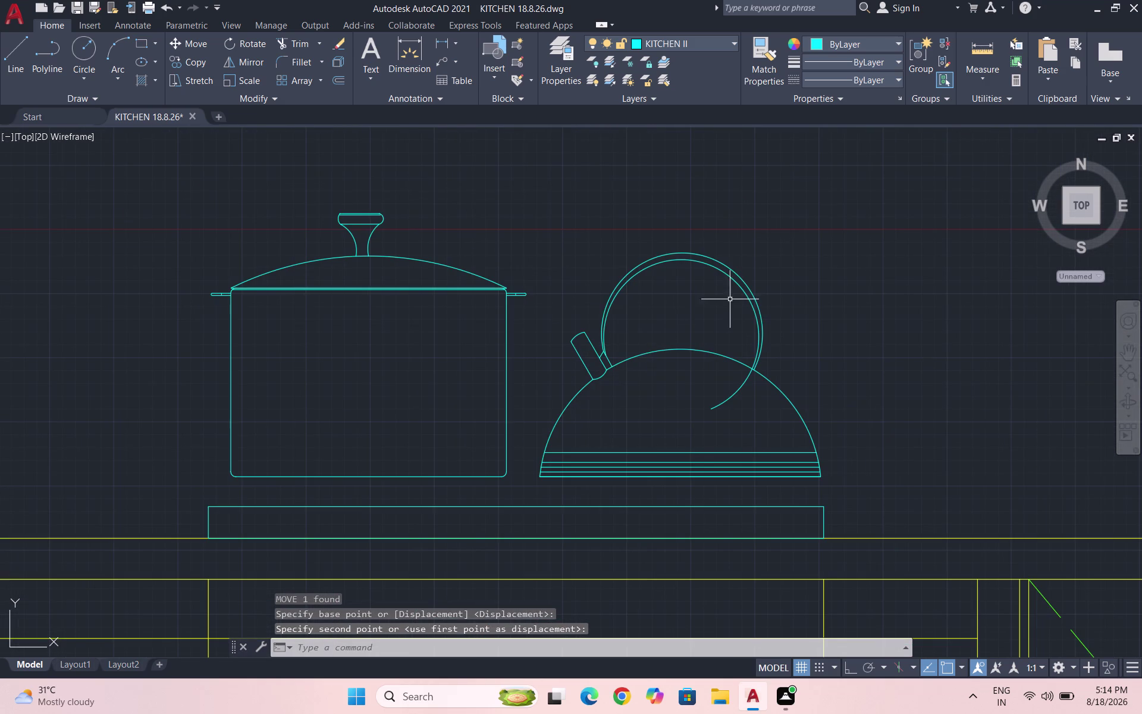
scroll(up, 3)
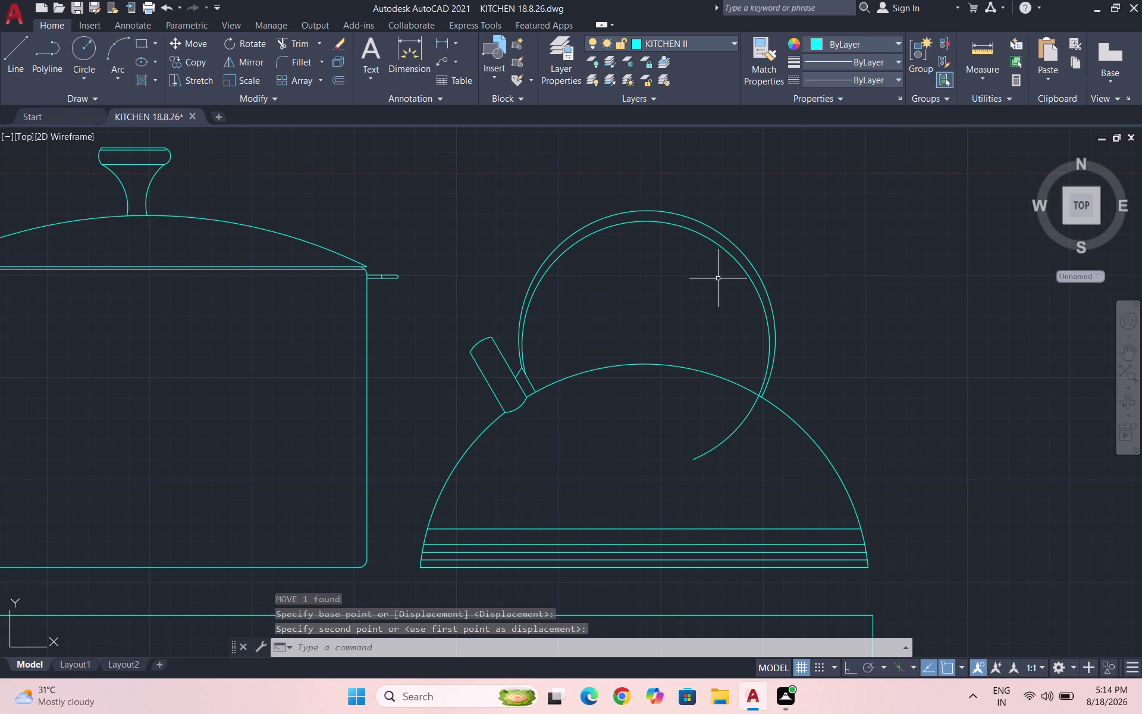
Trim the inner arc's overshoot inside the dome.
text(TR)
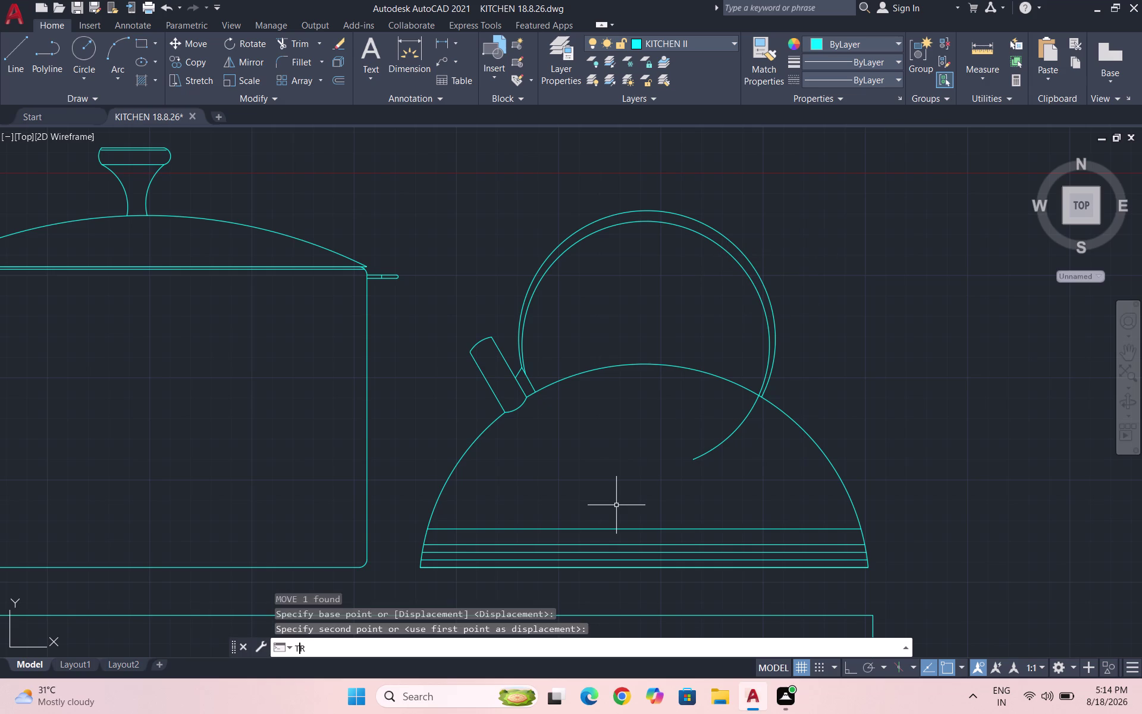
key(Return)
key(Return)
drag(716, 411, 764, 442)
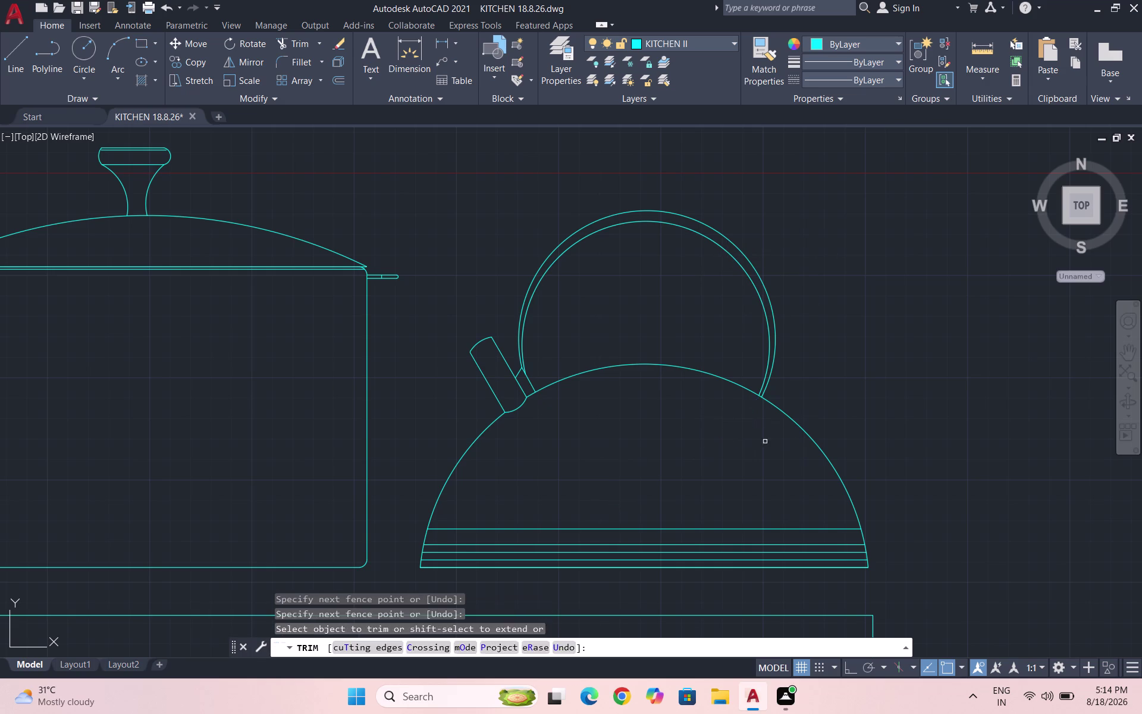
key(Escape)
key(Escape)
Save the drawing.
scroll(down, 3)
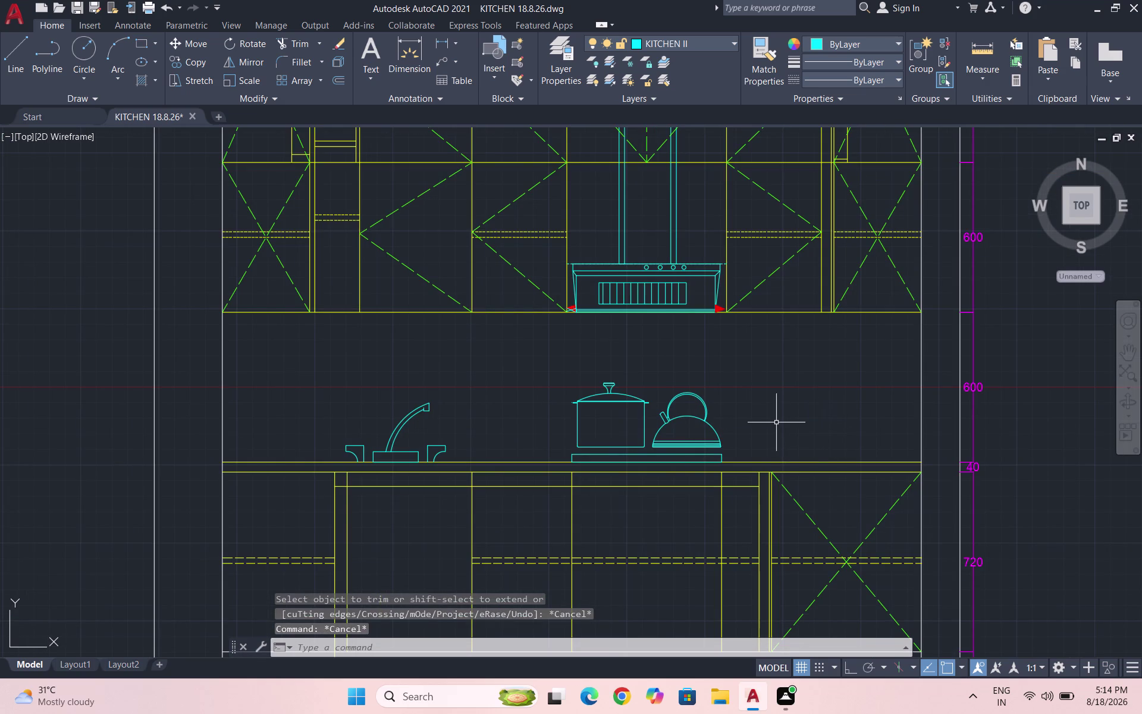
key(ctrl+s)
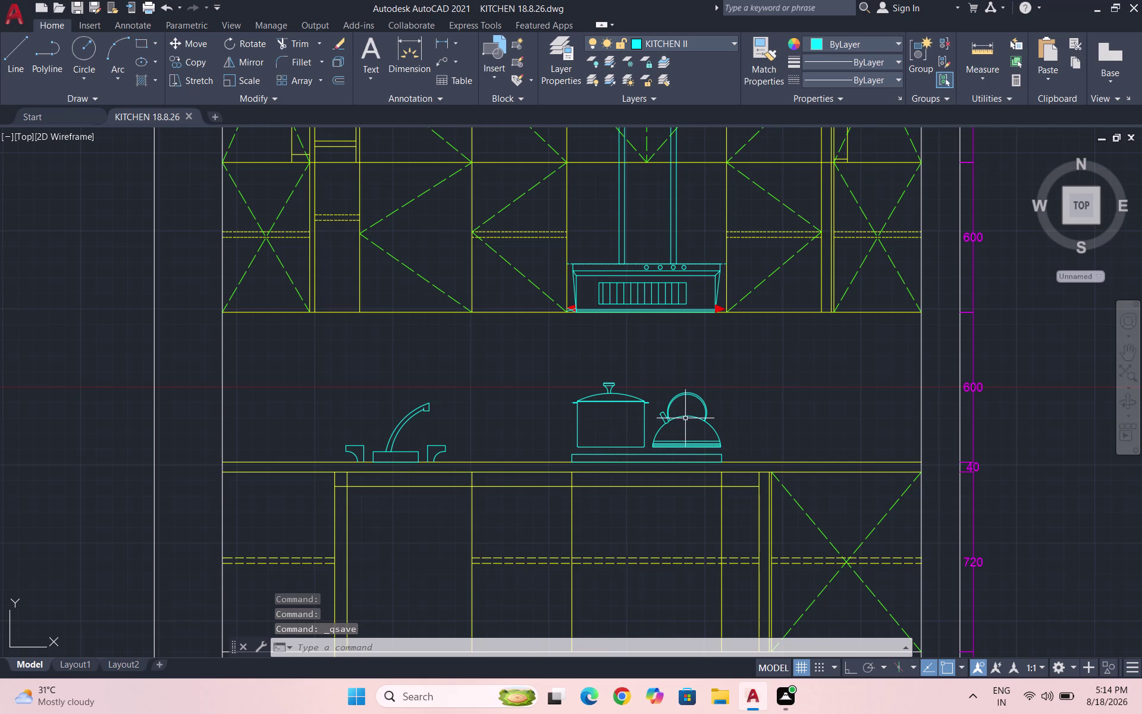
scroll(up, 3)
scroll(up, 3)
scroll(up, 3)
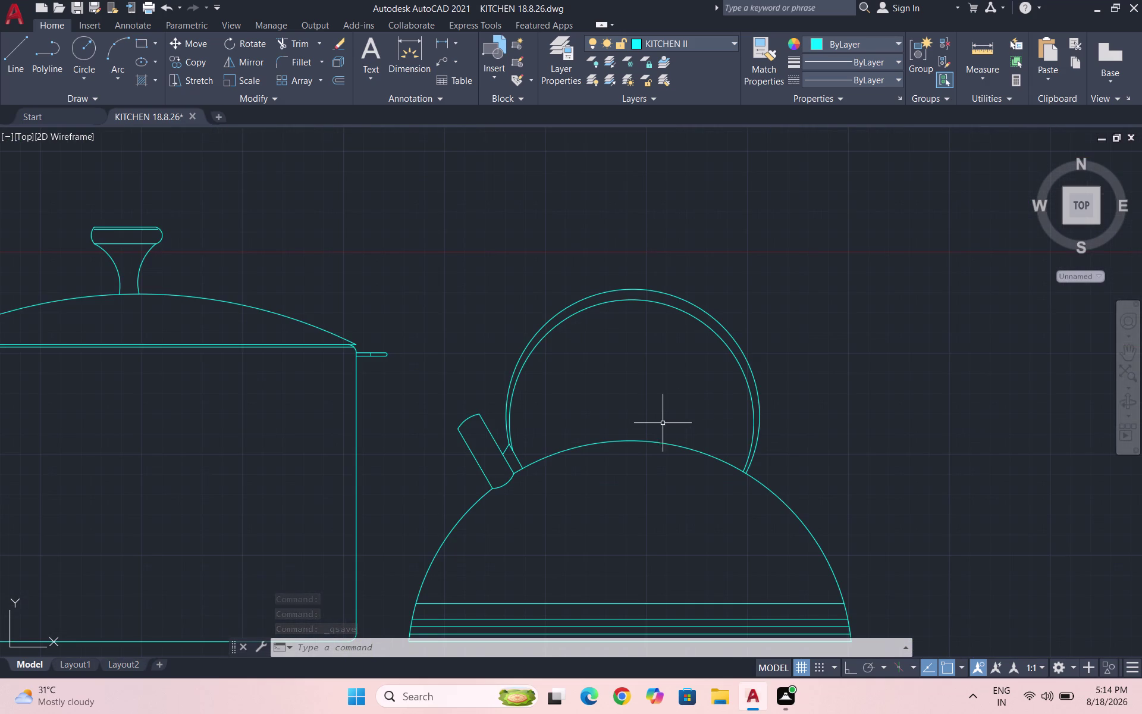
Draw a thin rectangle on the dome top, then undo the misplaced plate.
text(REC)
key(Return)
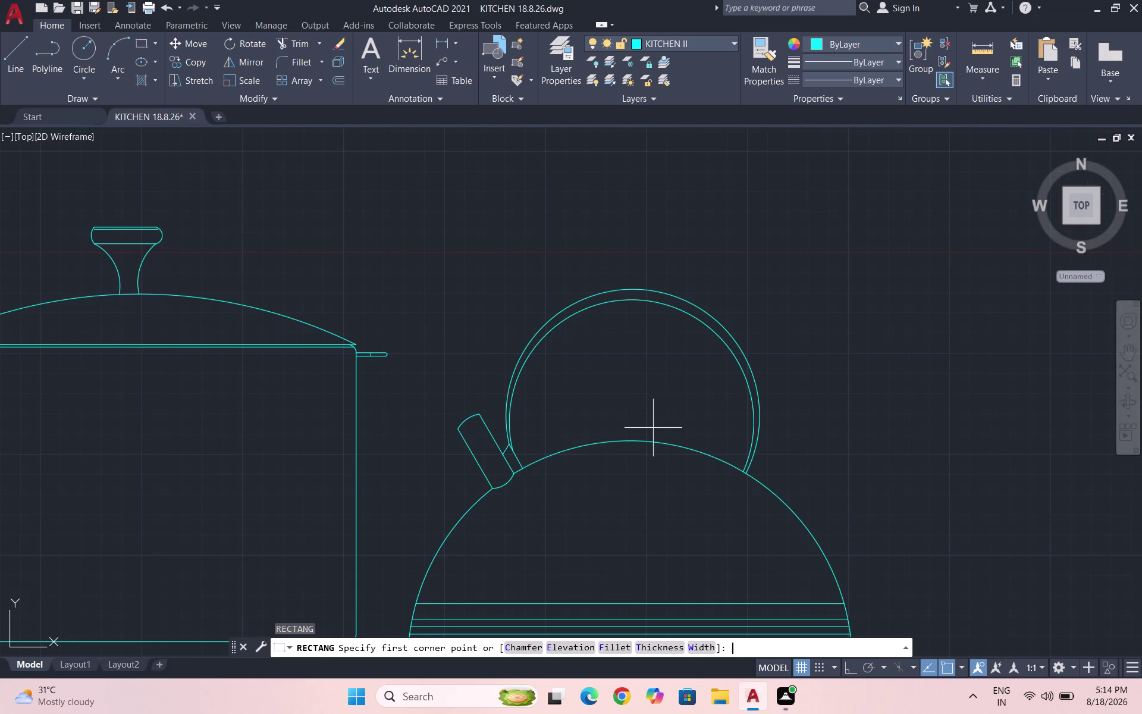
scroll(up, 3)
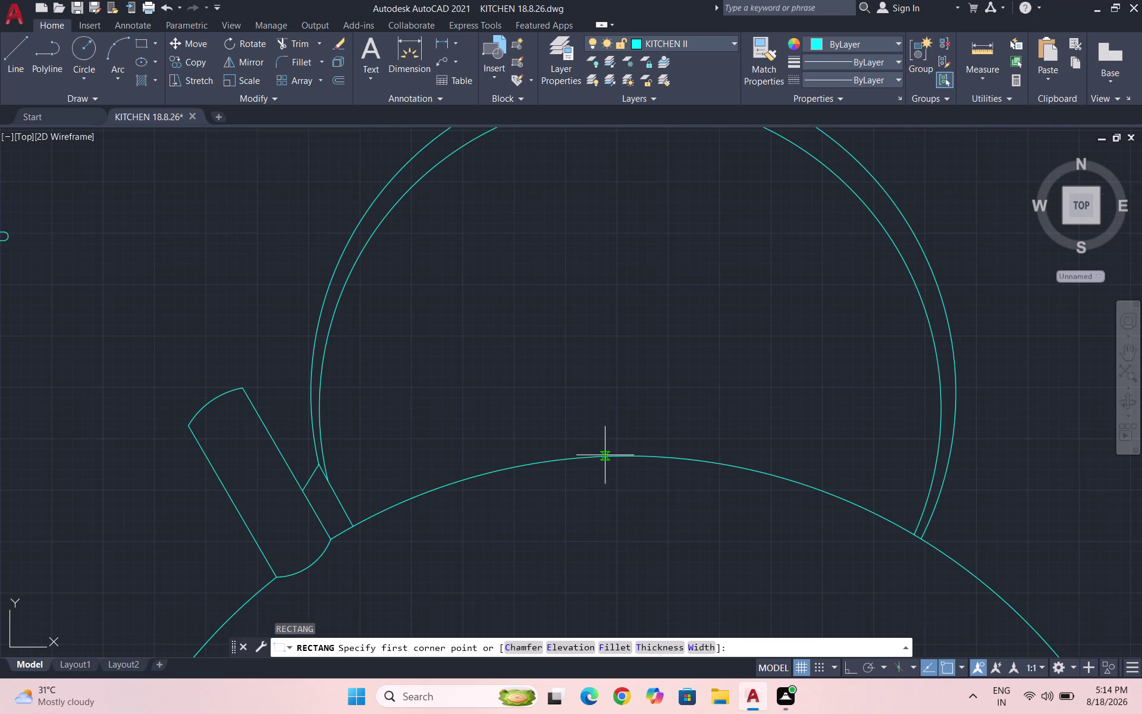
click(605, 456)
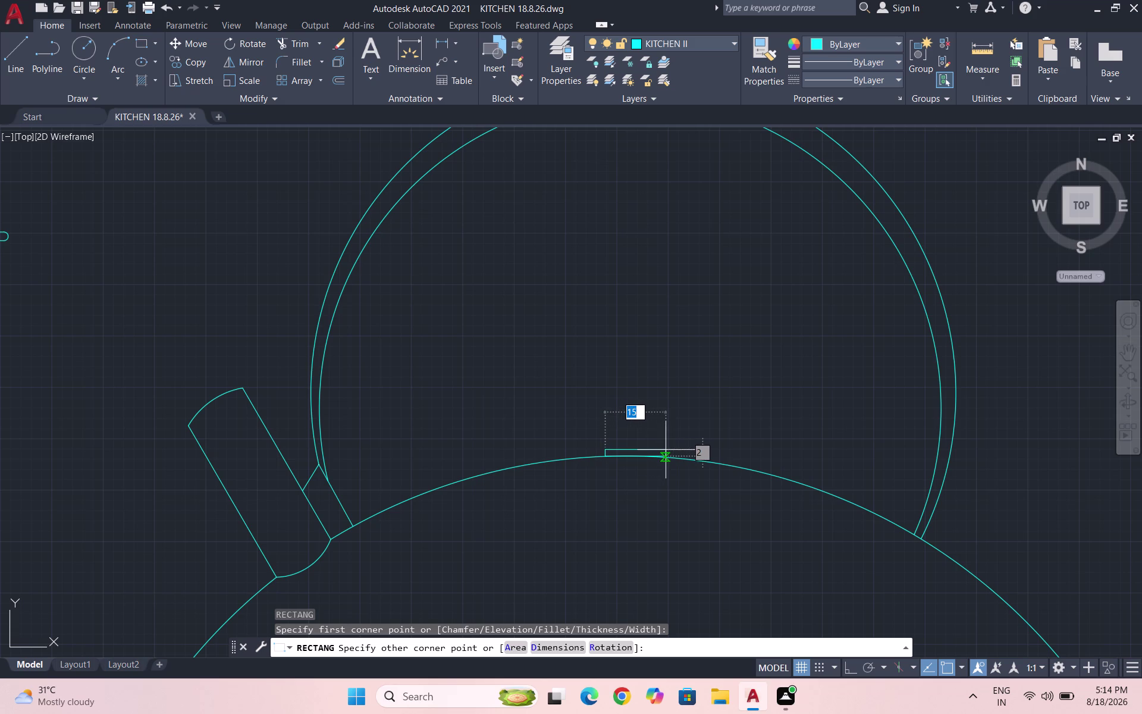
click(665, 450)
scroll(up, 3)
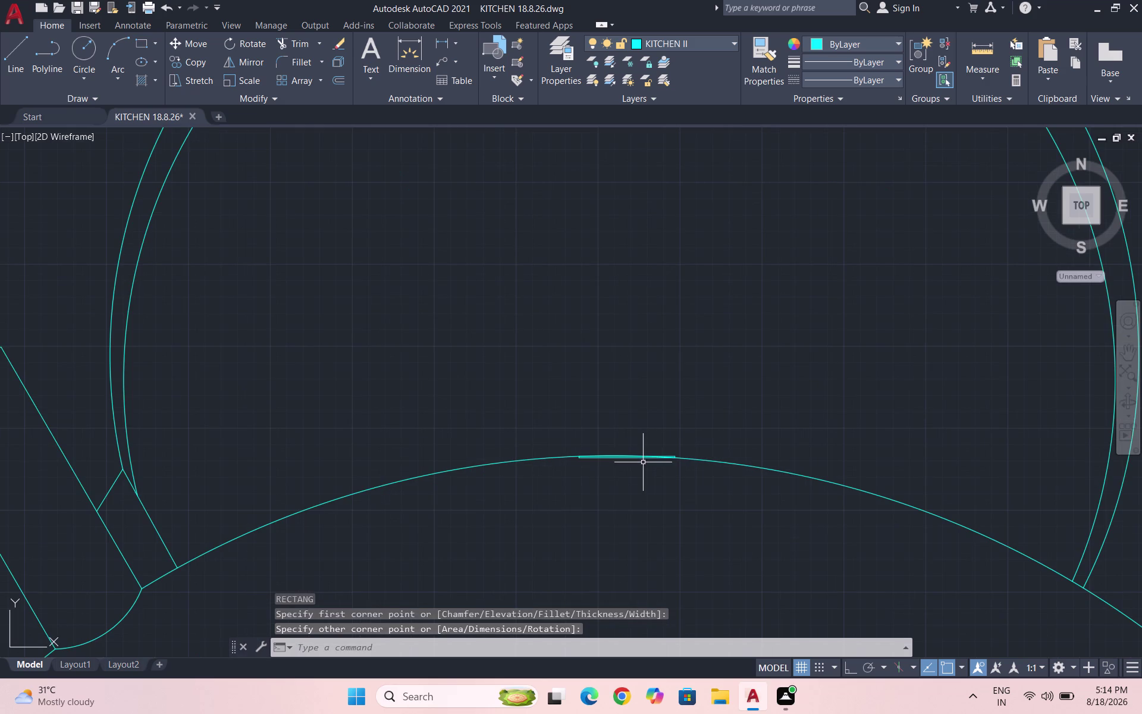
key(ctrl+z)
key(ctrl+z)
key(space)
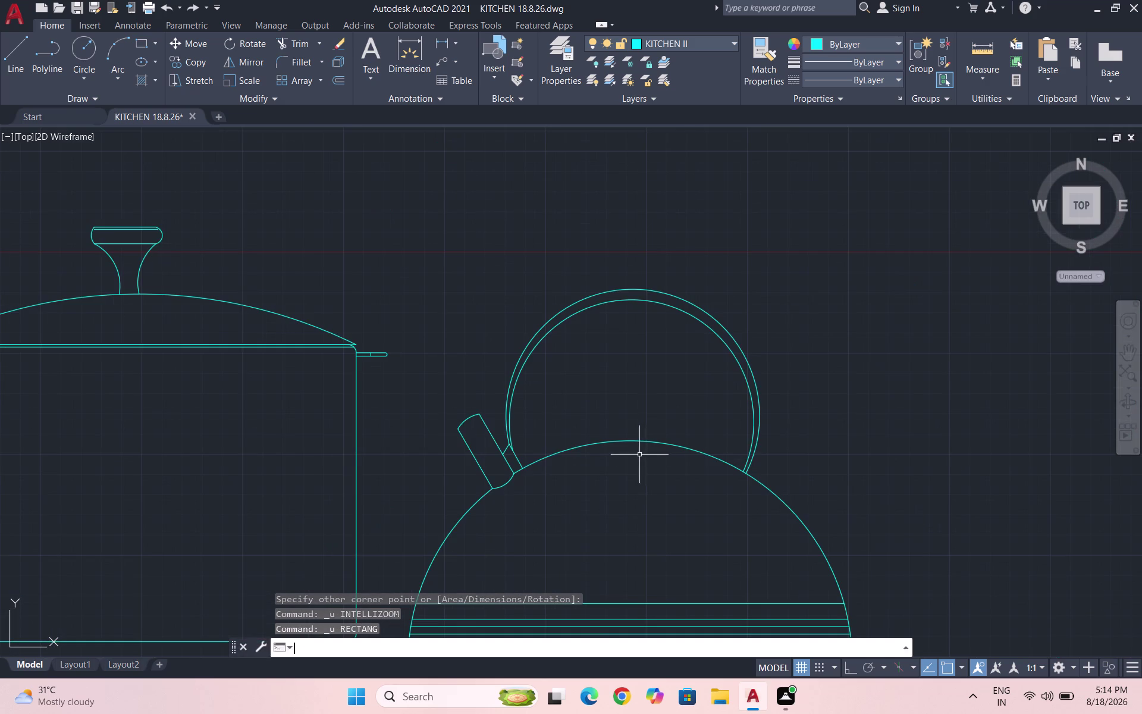
scroll(up, 3)
Draw the knob's flat base plate rectangle on top of the dome.
text(R)
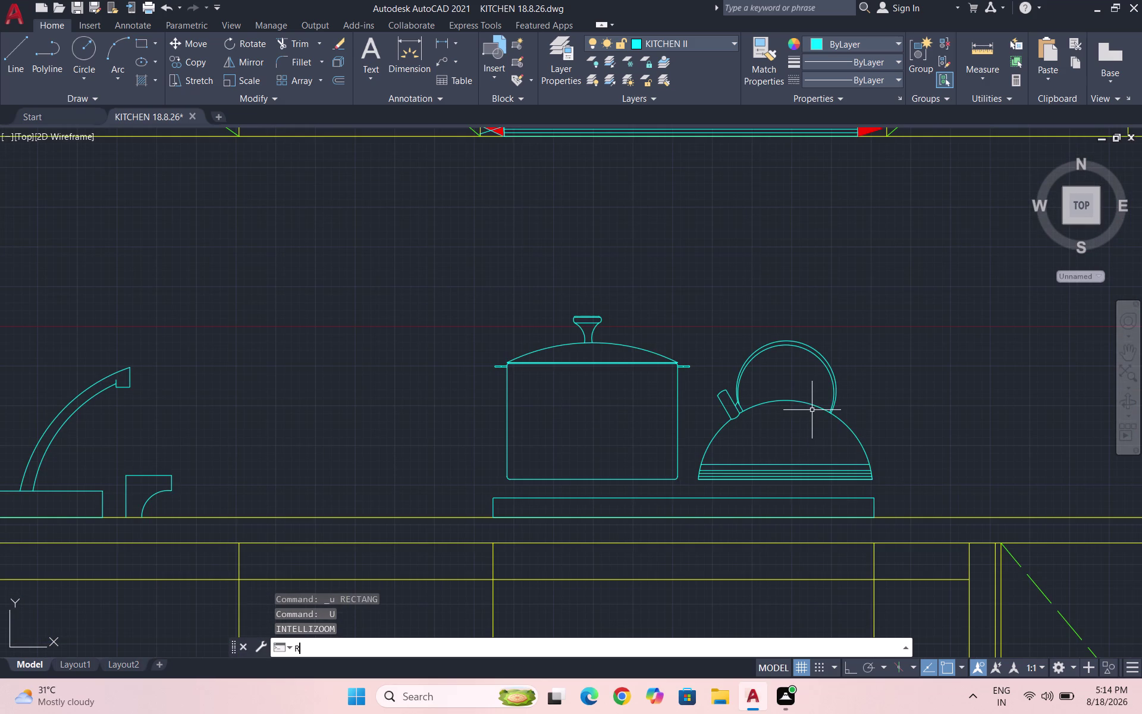
text(EC)
key(Return)
scroll(up, 3)
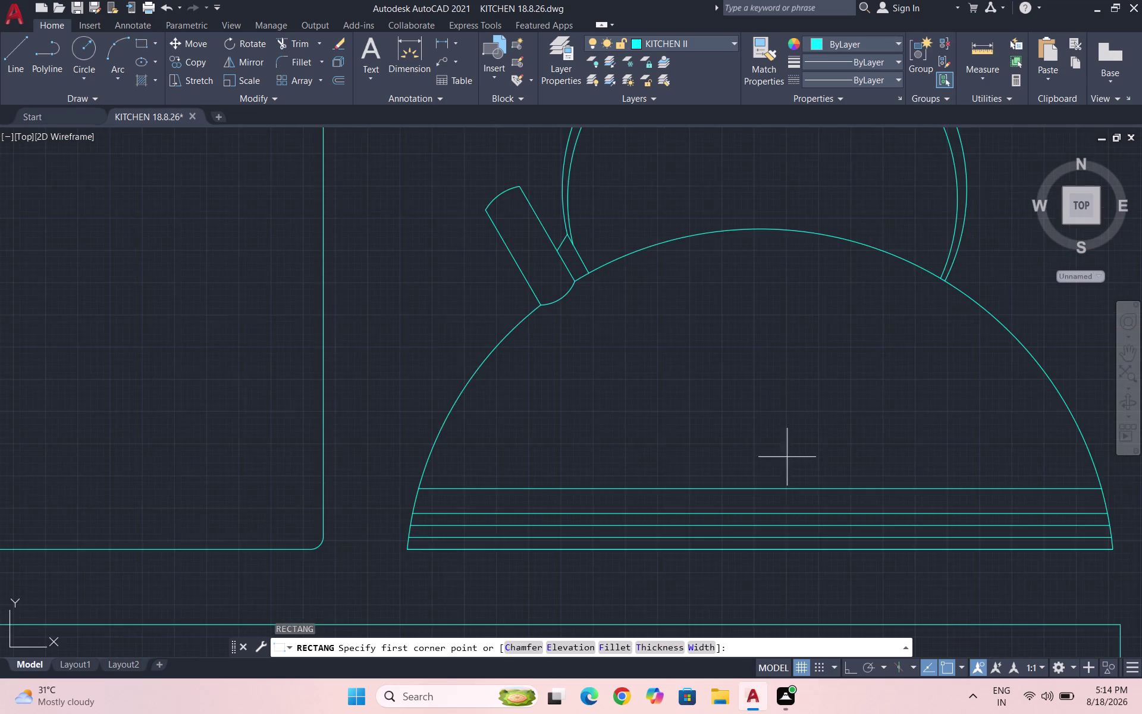
scroll(down, 3)
scroll(up, 3)
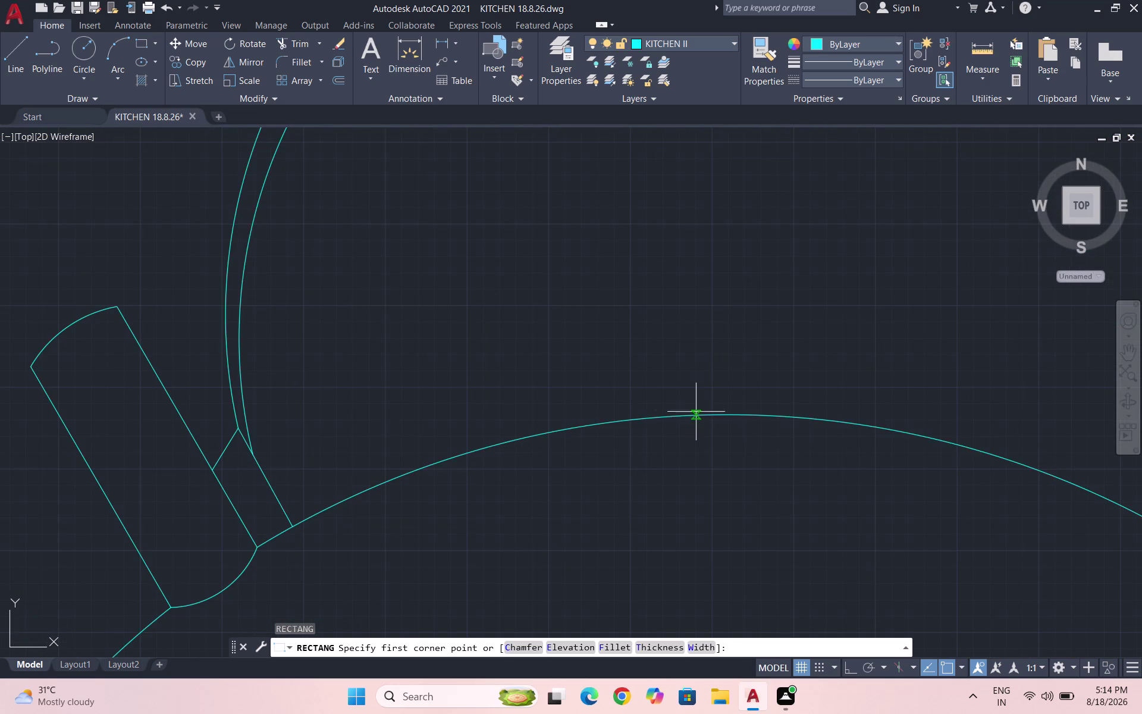
click(695, 413)
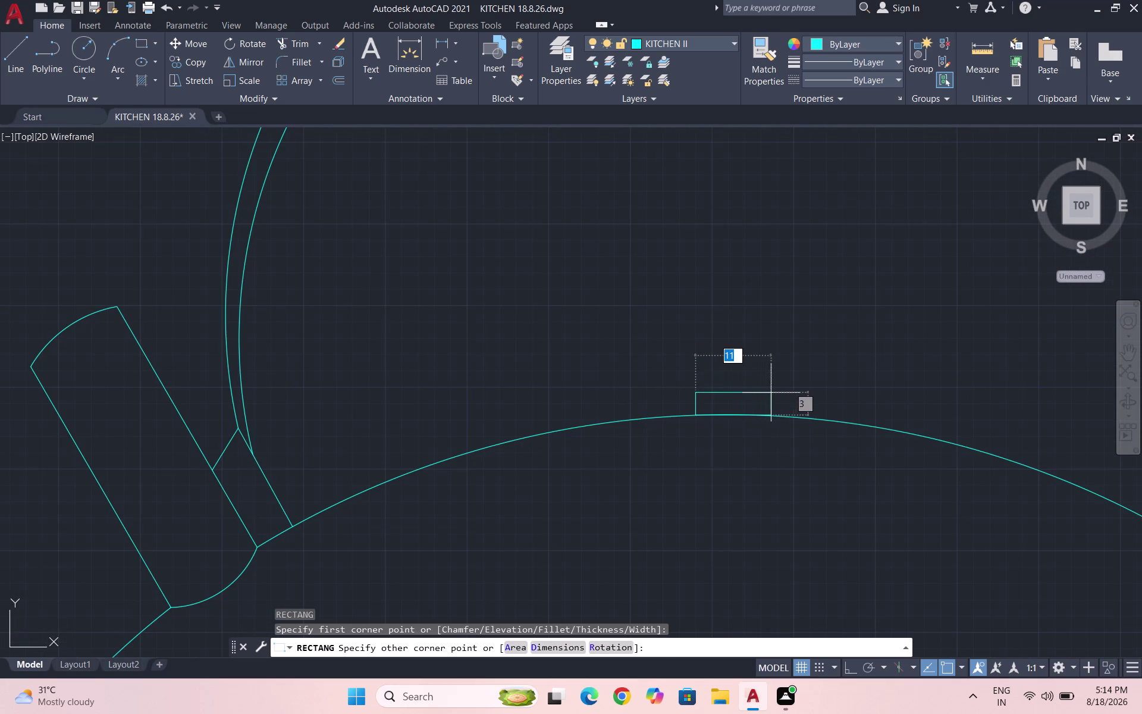
click(791, 404)
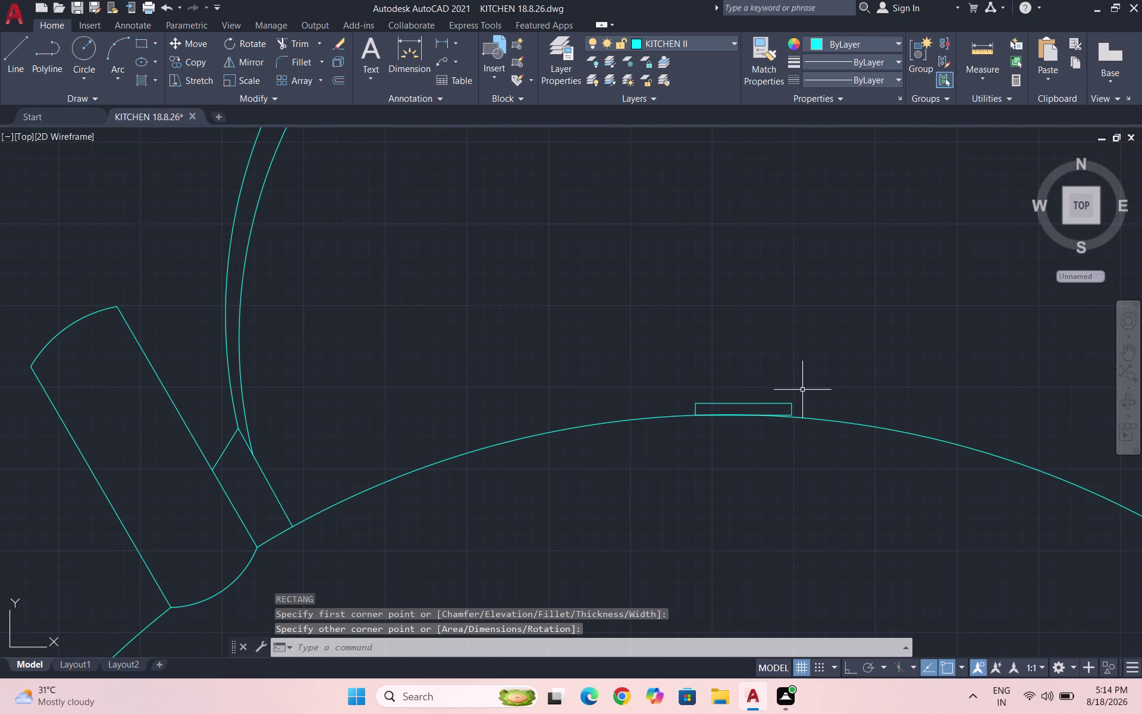
Draw a thin upright stem rectangle rising from the plate's centre.
key(space)
click(741, 407)
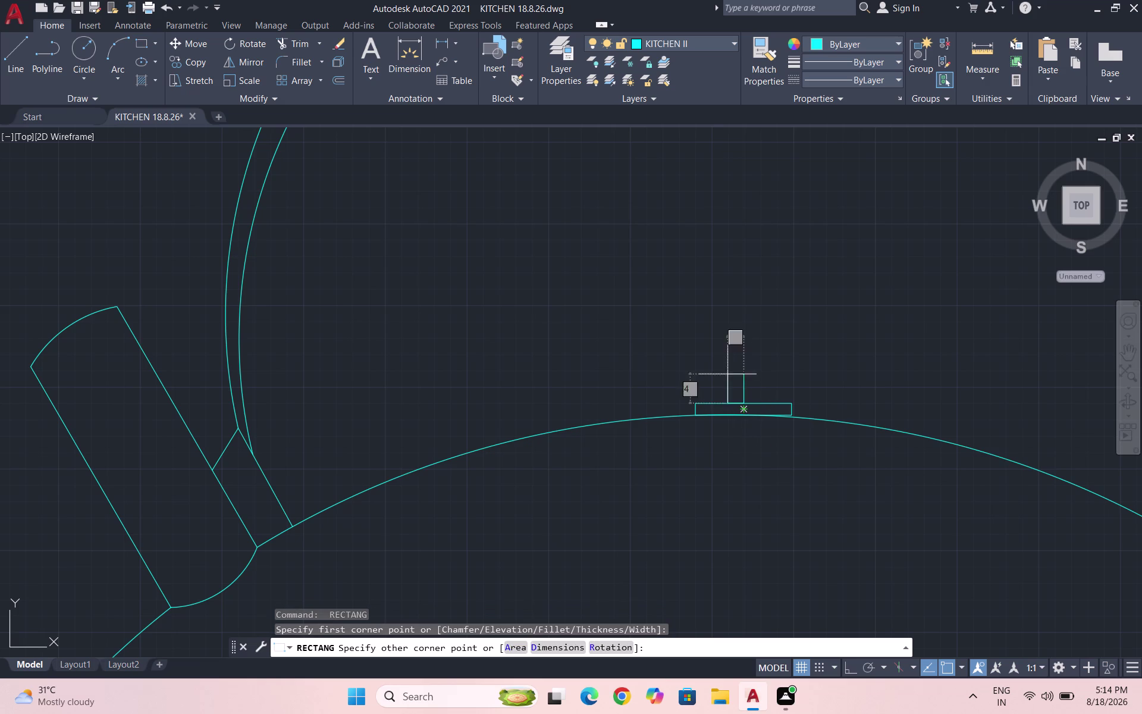
click(733, 339)
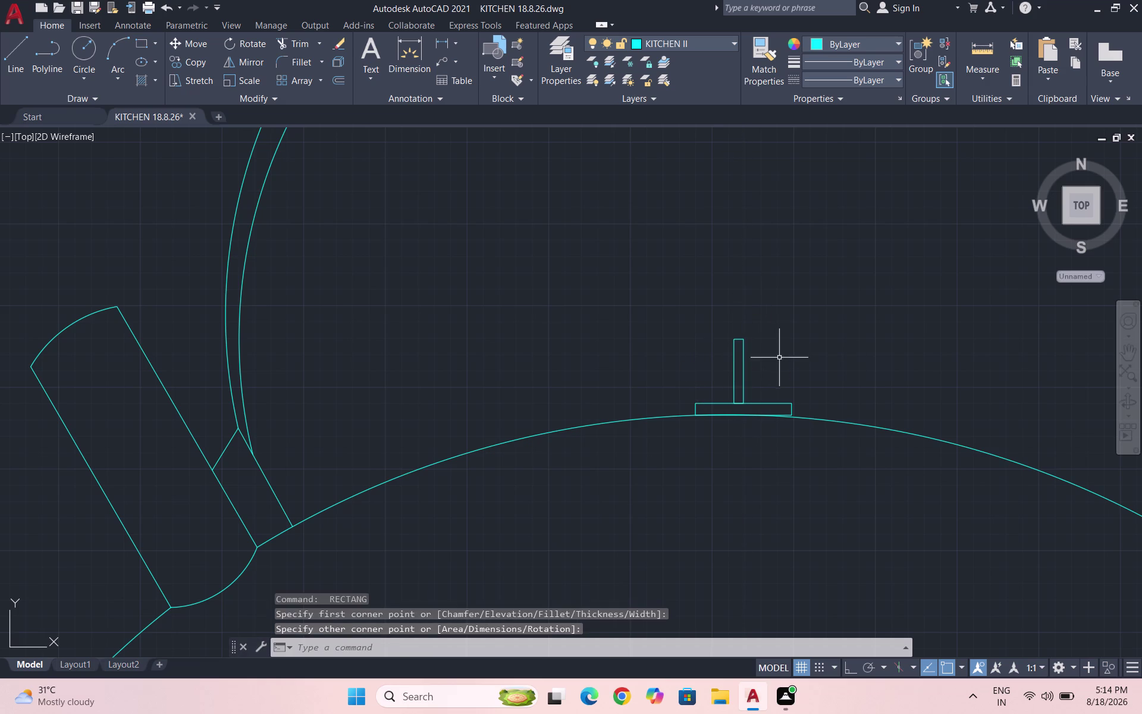
scroll(down, 3)
scroll(up, 3)
Attempt a cap rectangle above the stem, cancel it, and save the drawing.
key(space)
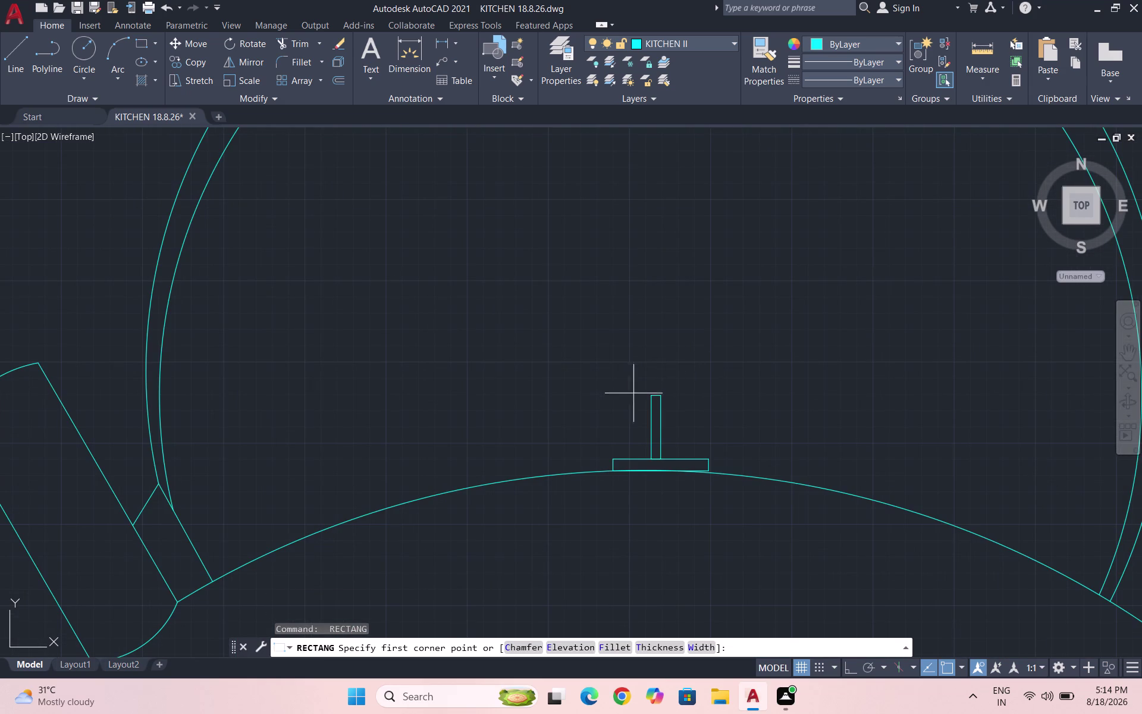
click(650, 397)
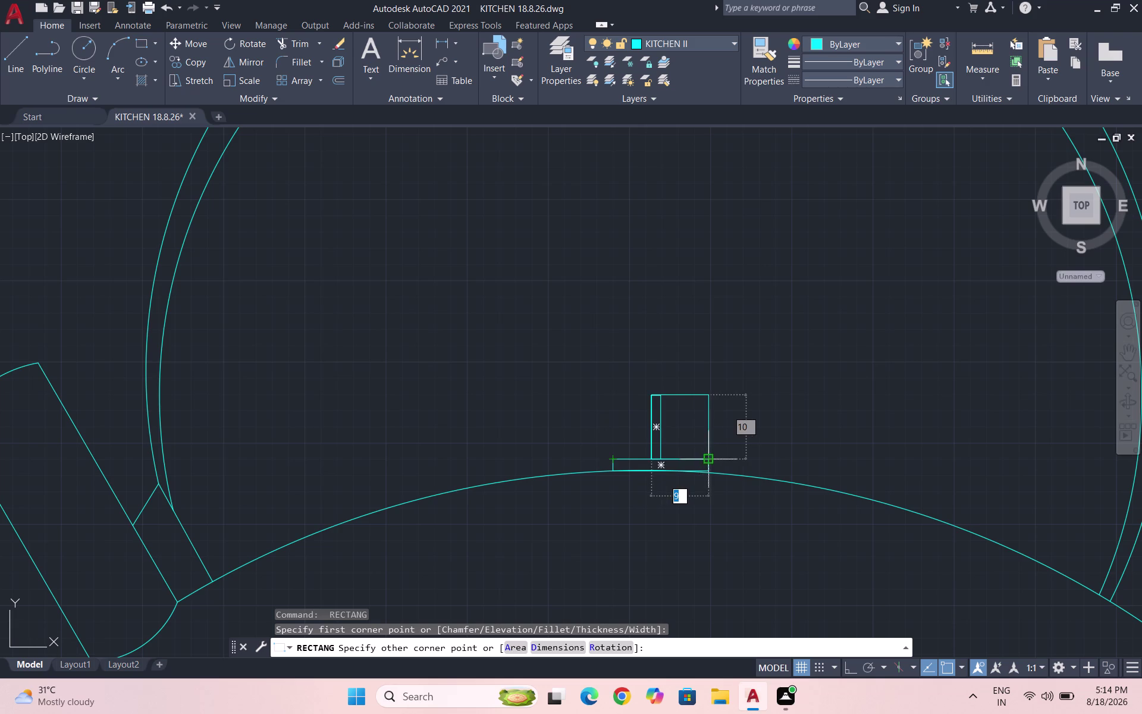
key(Escape)
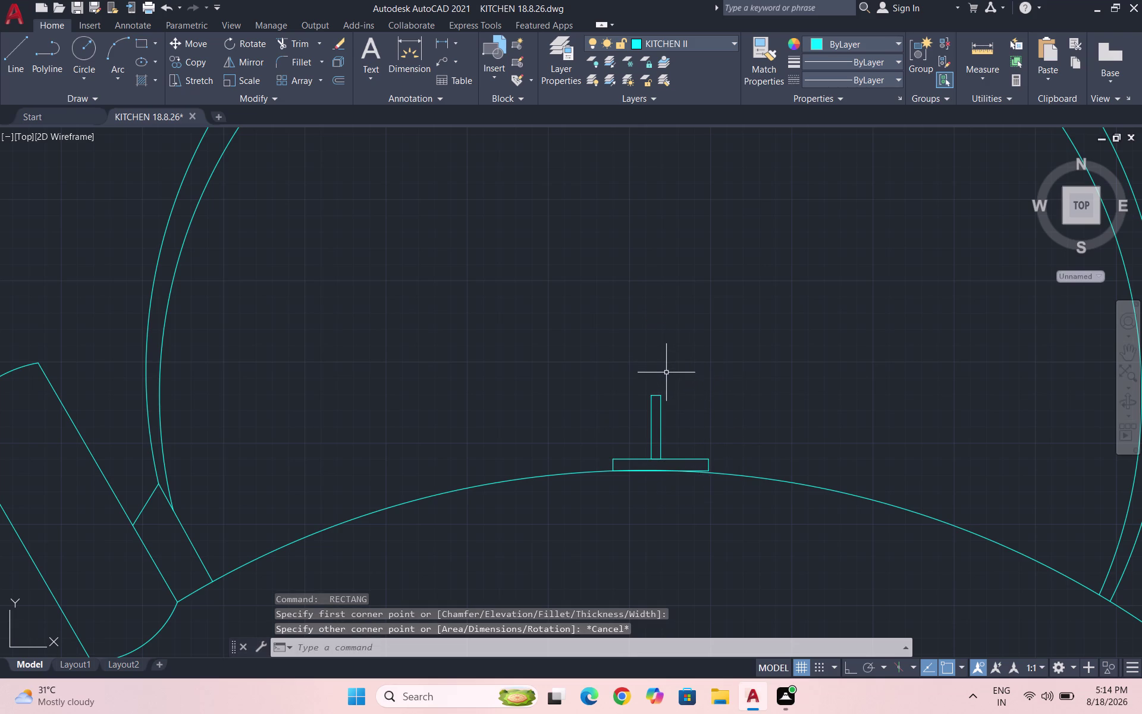
key(space)
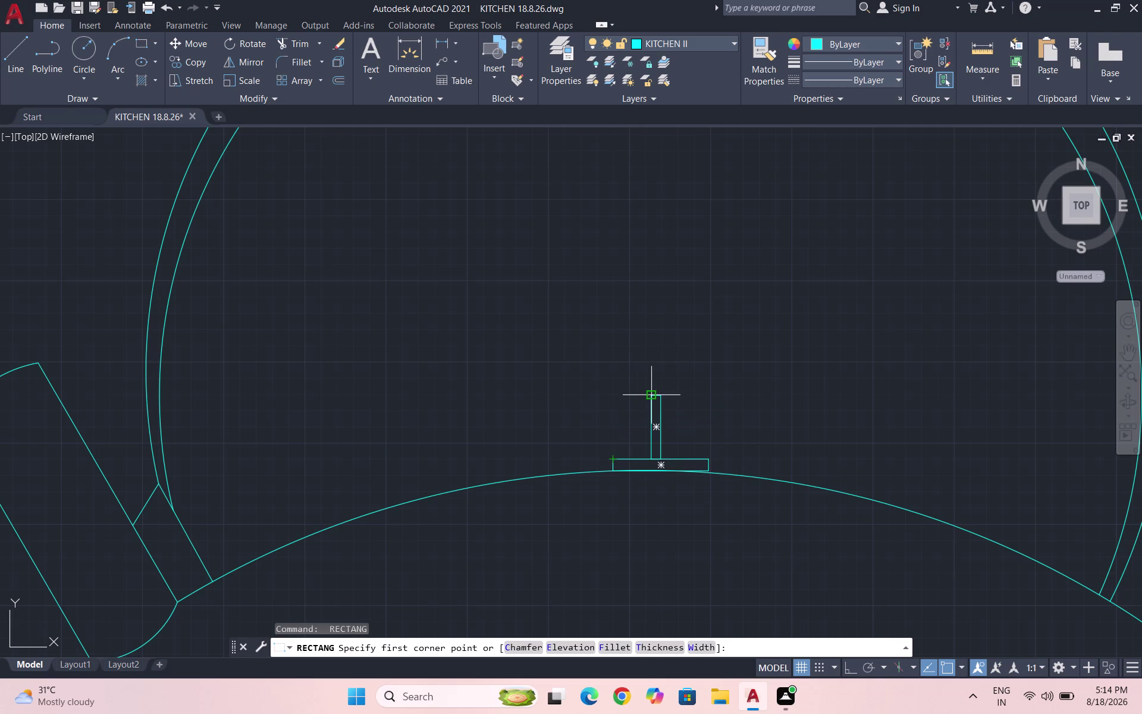
click(611, 395)
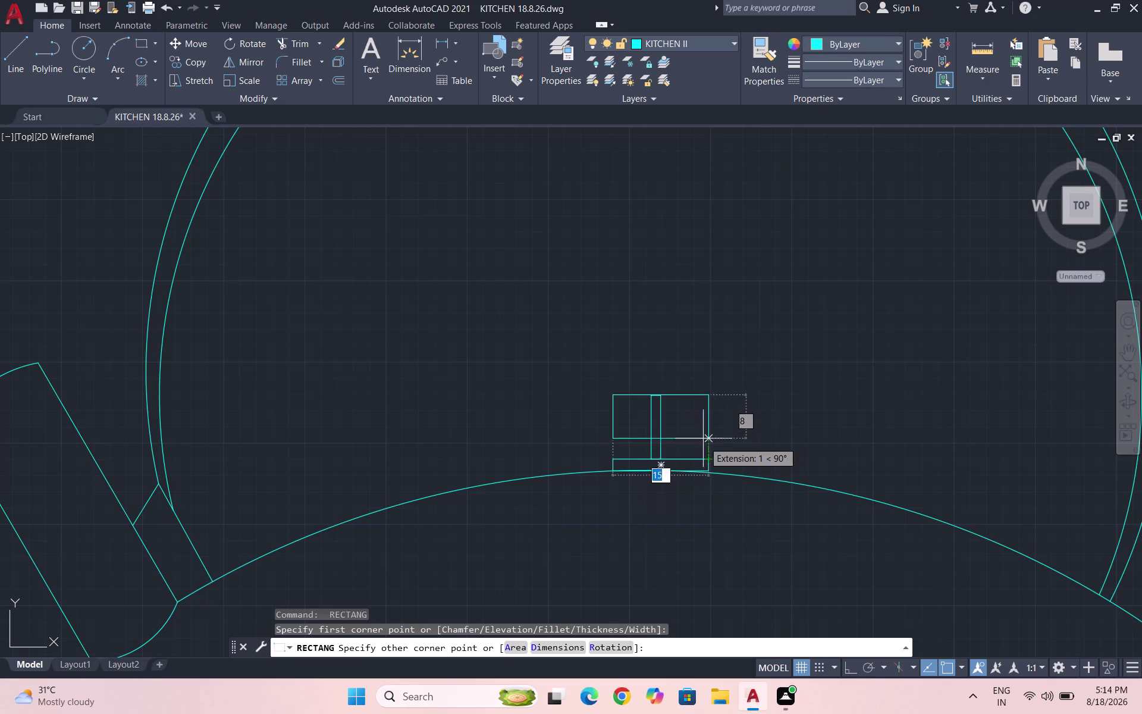
click(695, 386)
scroll(down, 3)
scroll(down, 3)
key(Escape)
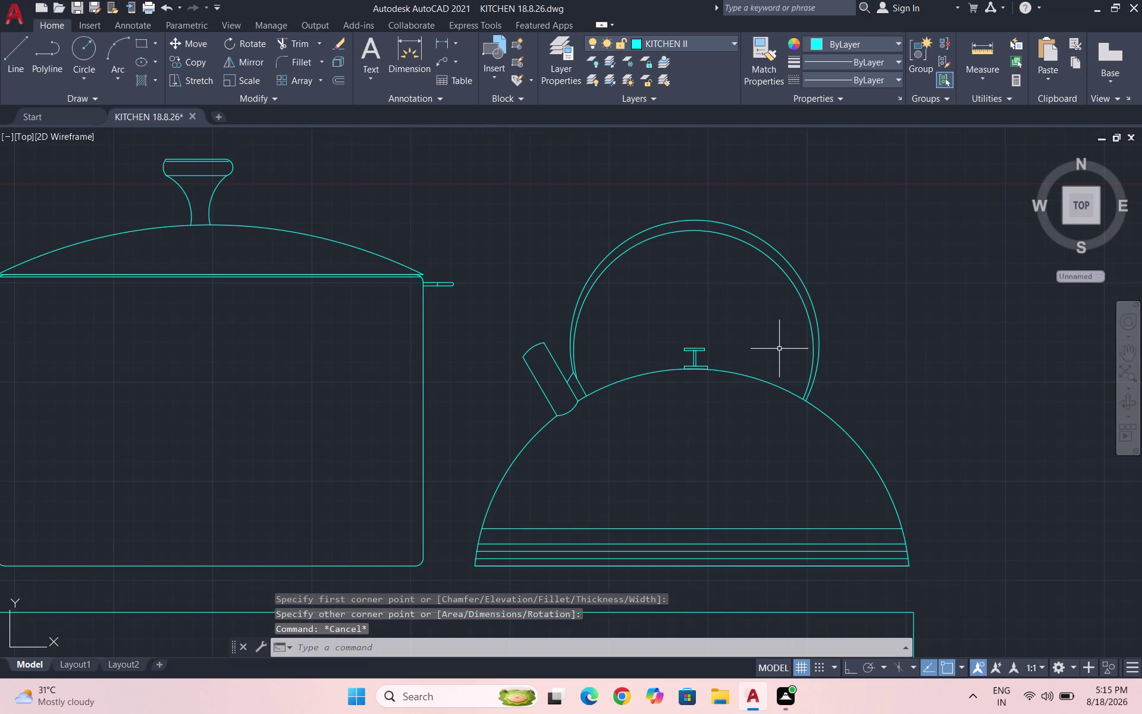
key(Escape)
key(ctrl+s)
Draw a short highlight stroke inside the left side of the kettle dome.
scroll(down, 3)
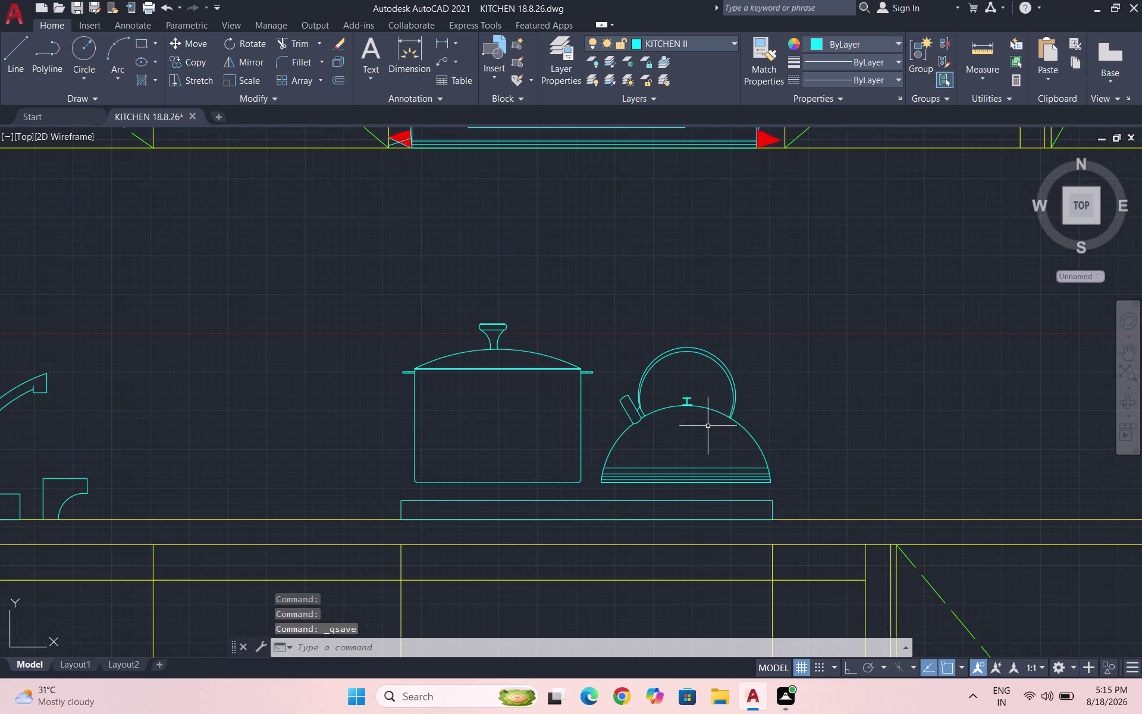
scroll(up, 3)
scroll(up, 3)
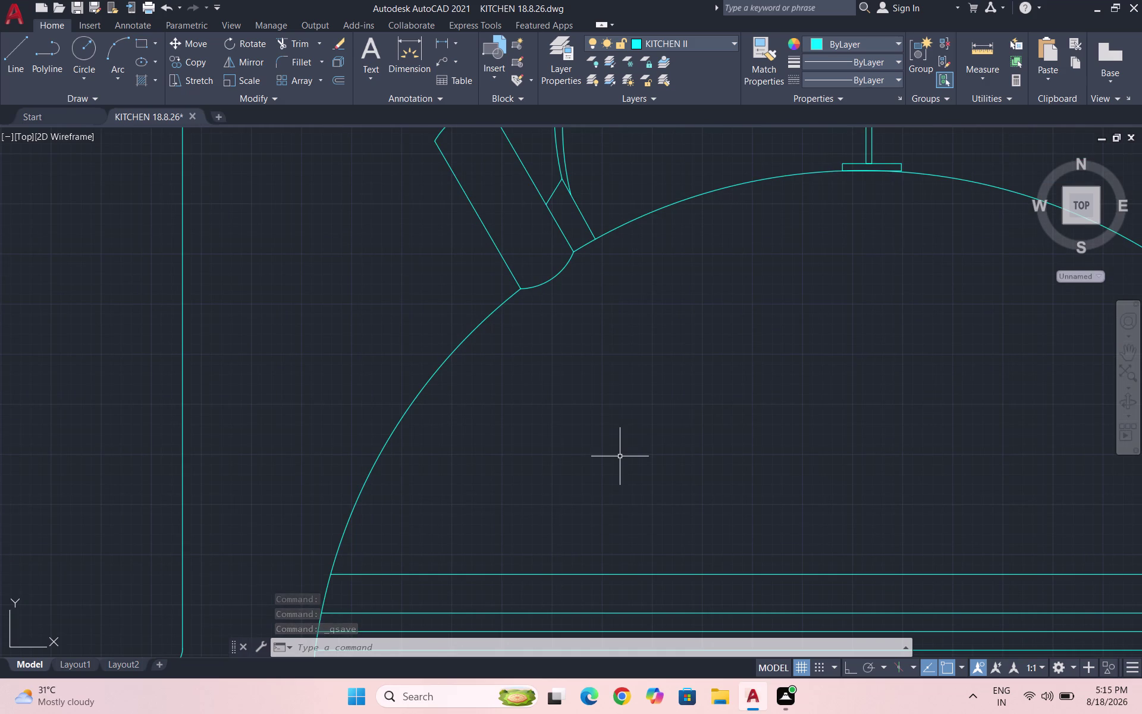
key(space)
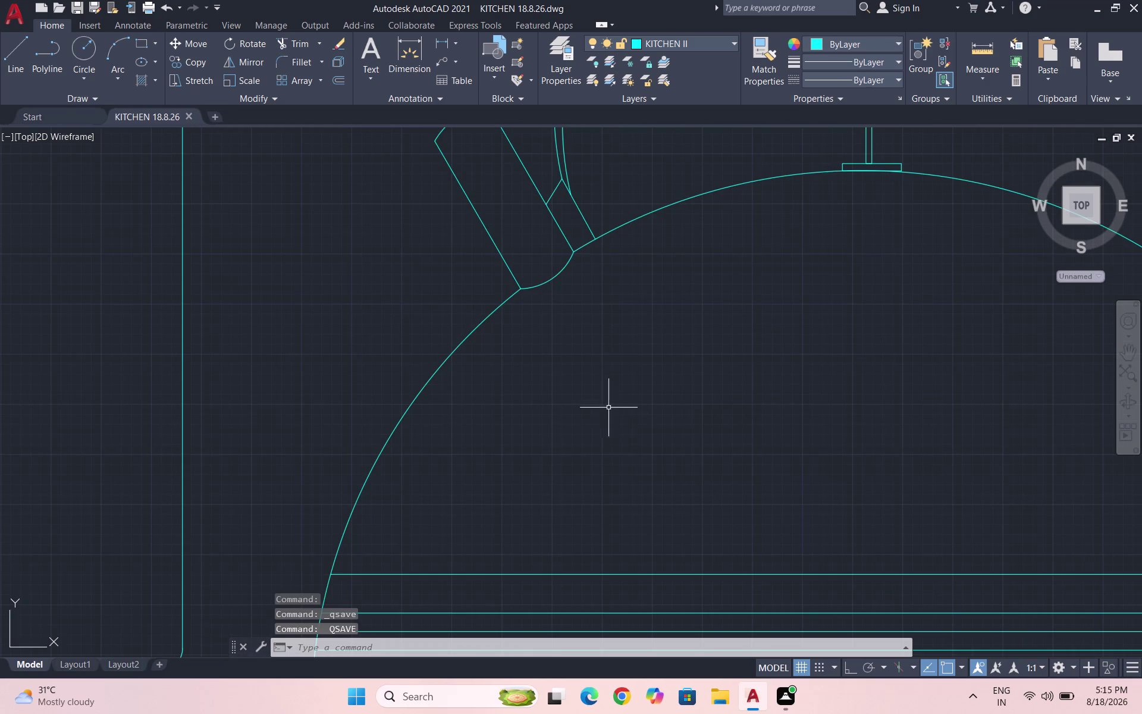
click(525, 377)
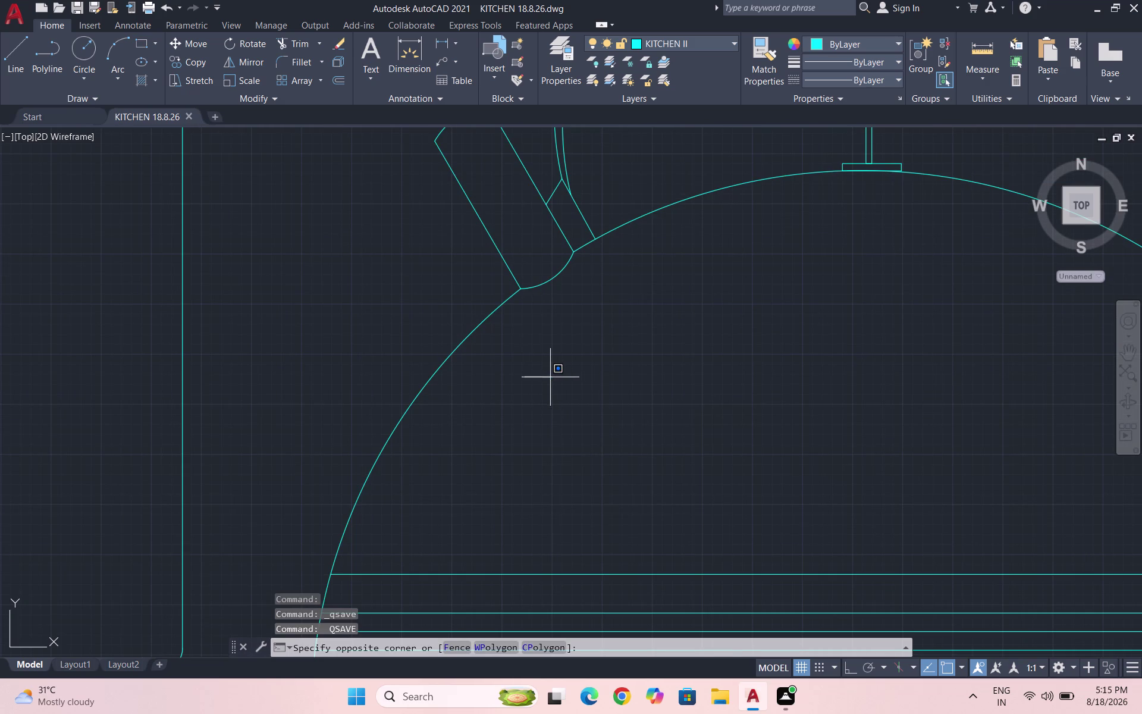
key(Escape)
key(l)
key(Return)
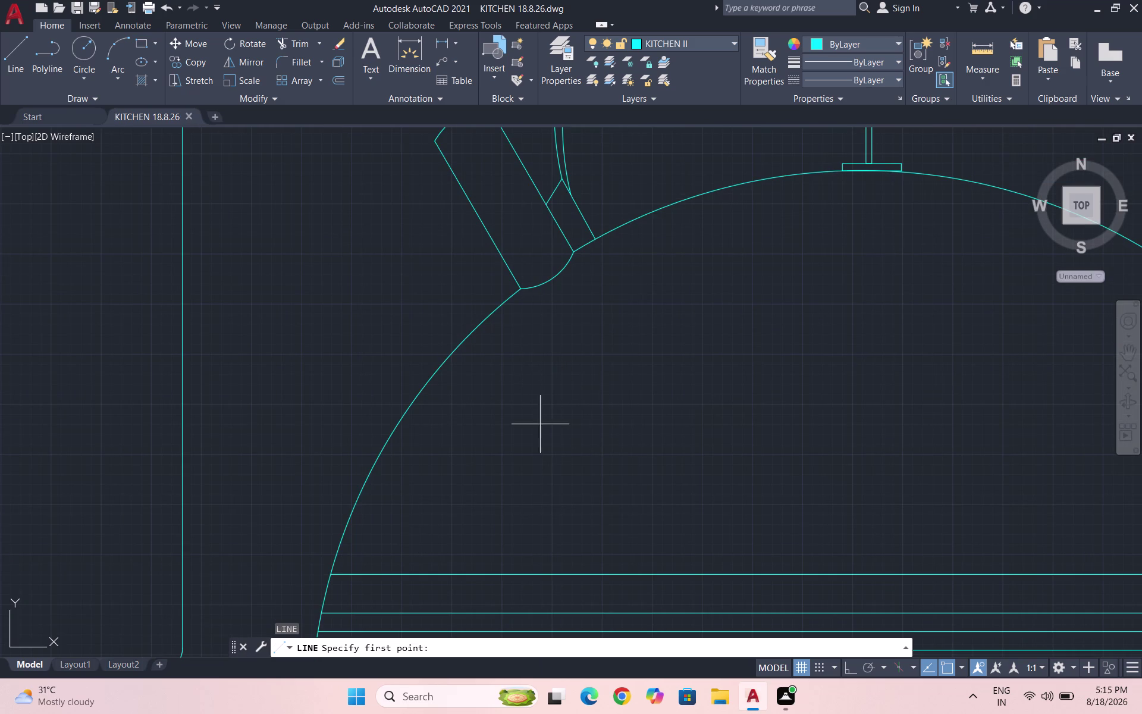
click(512, 405)
click(543, 399)
key(Escape)
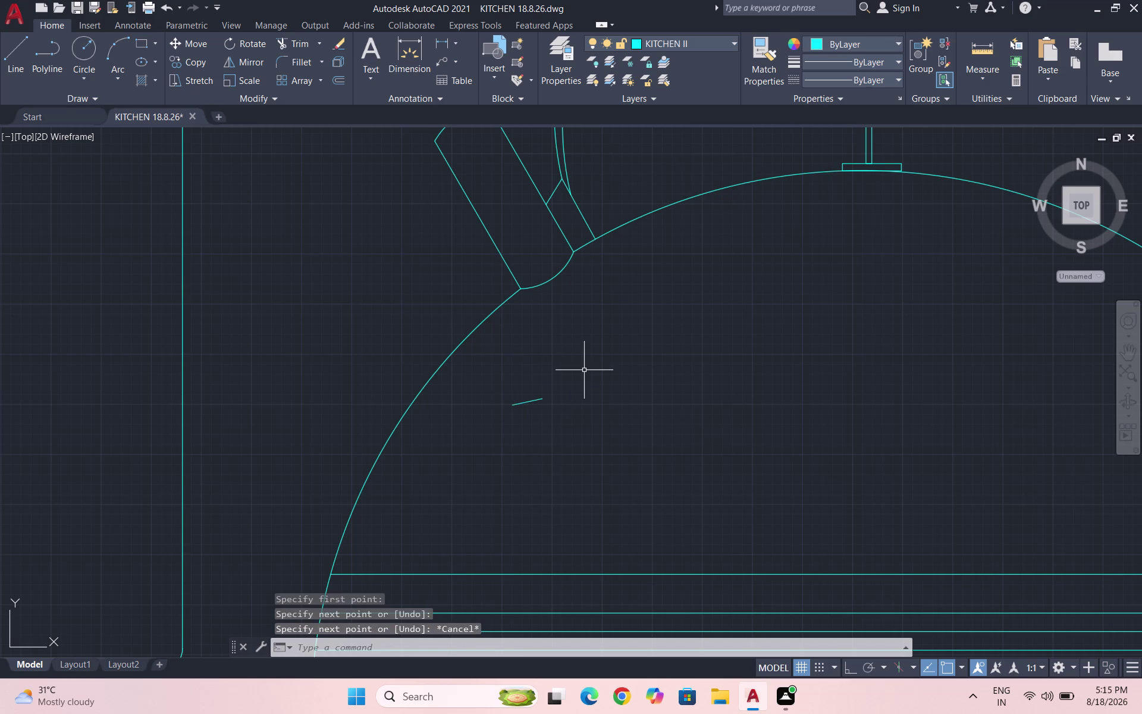
Draw a three-point arc rising from below the stroke past its start point.
key(l)
key(Return)
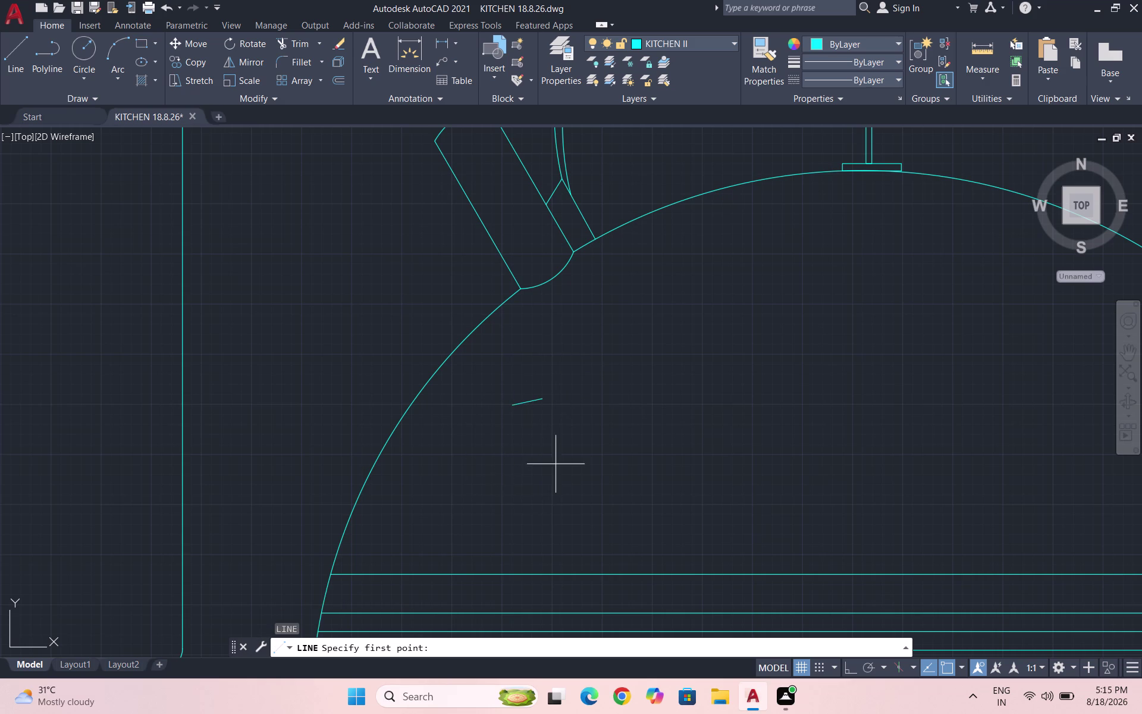
key(Escape)
key(a)
key(Return)
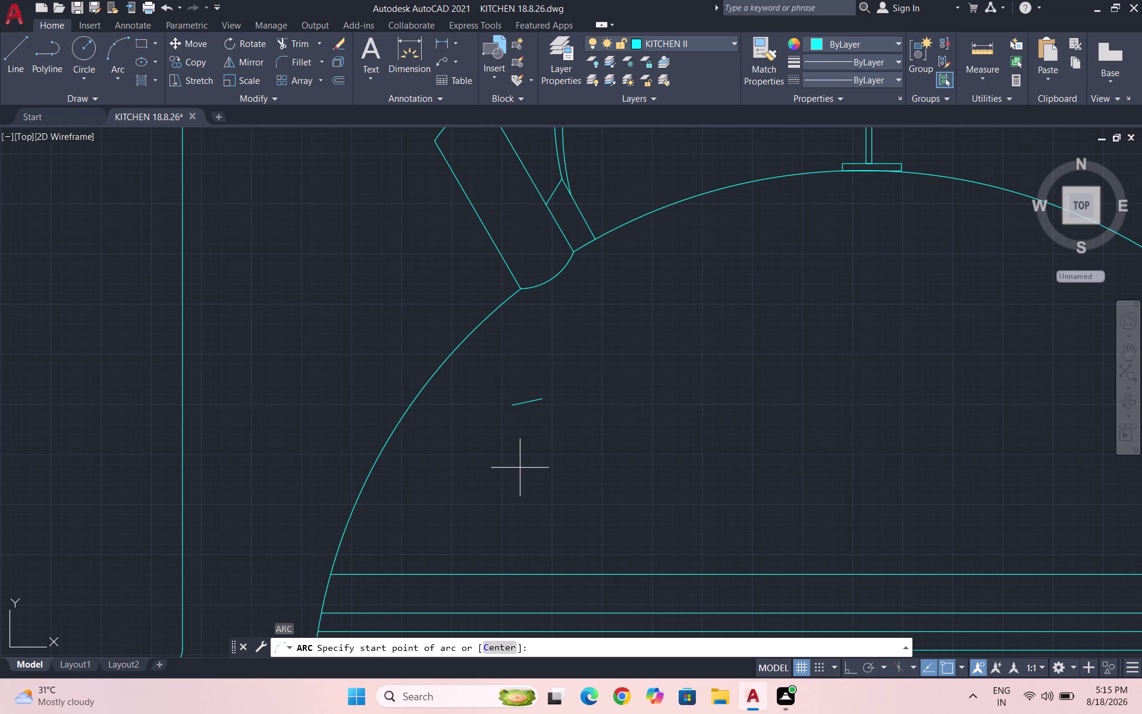
click(512, 473)
click(511, 407)
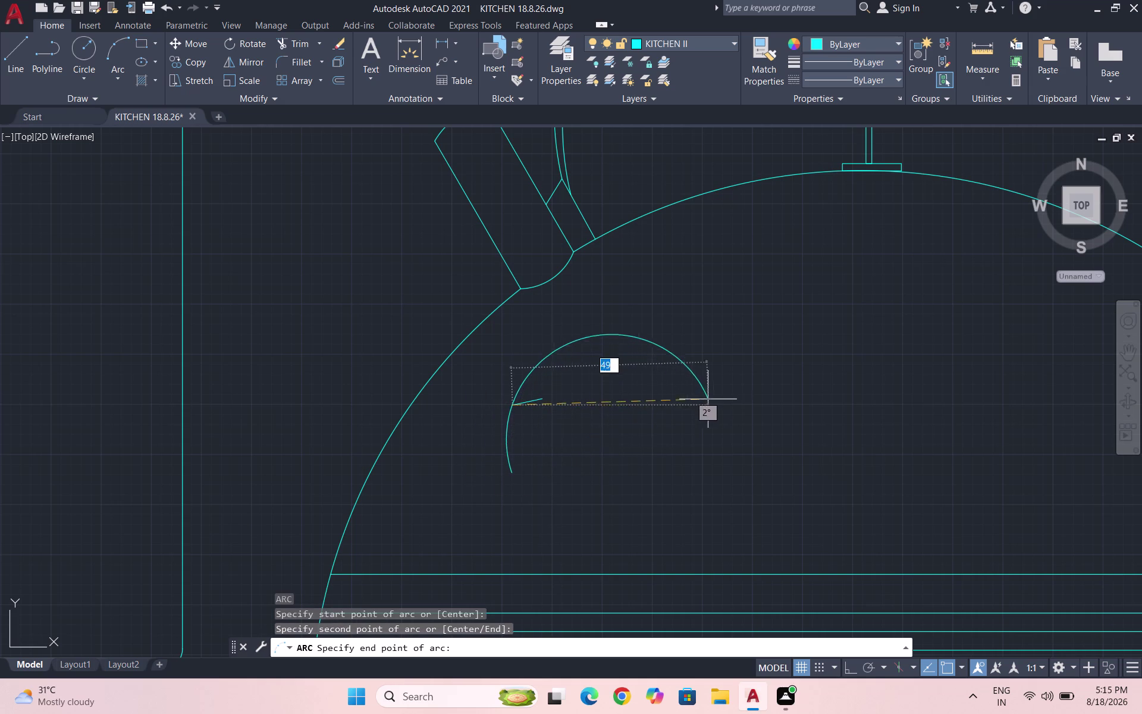
click(766, 380)
key(Escape)
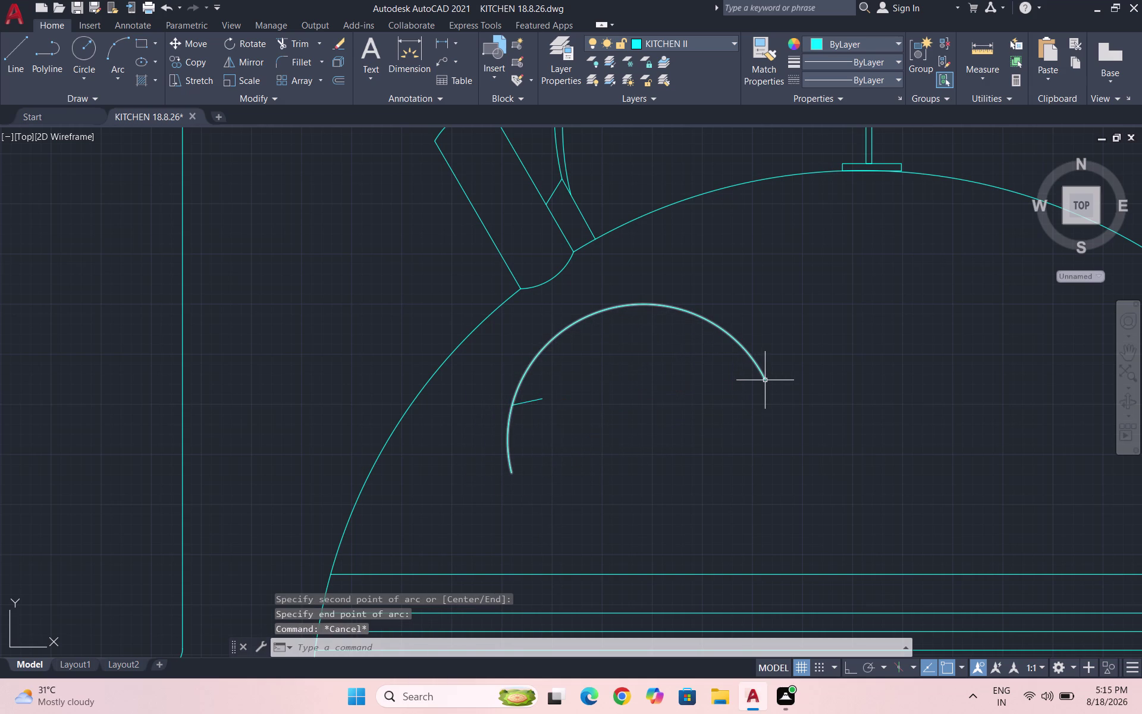
Trim away the arc's upper excess with fence cuts.
text(TR)
key(Return)
key(Return)
drag(573, 326, 644, 330)
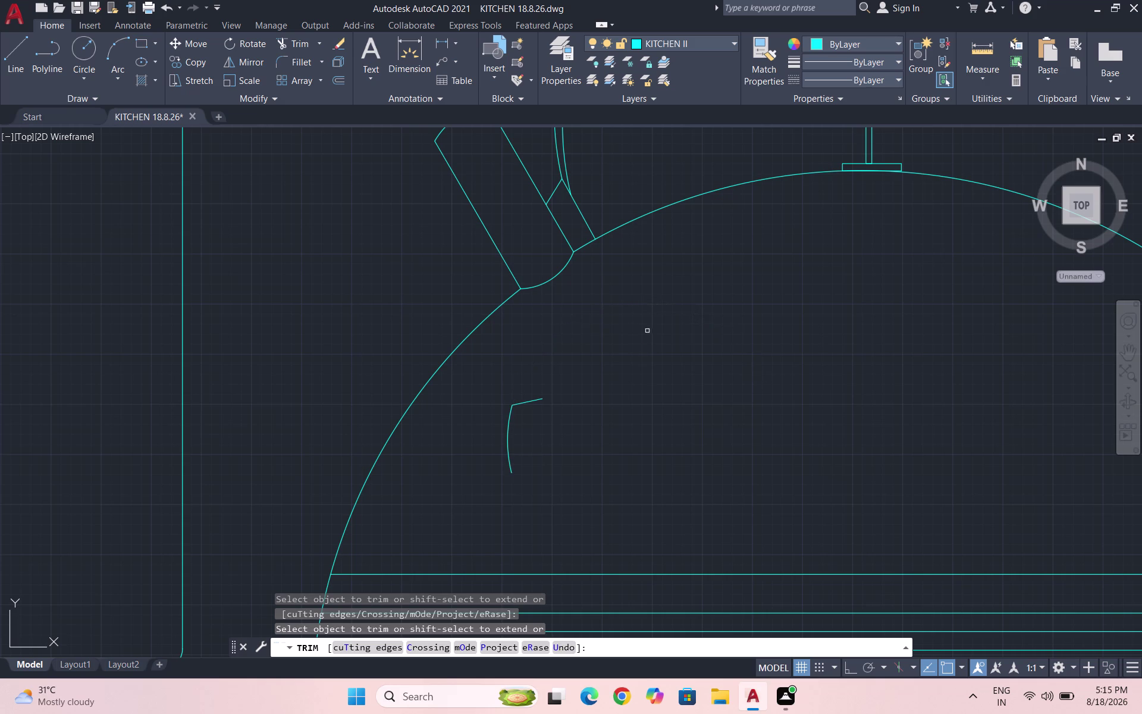
drag(645, 331, 649, 331)
key(Escape)
key(Escape)
Draw a second three-point arc from the highlight's base through the stroke's end.
key(l)
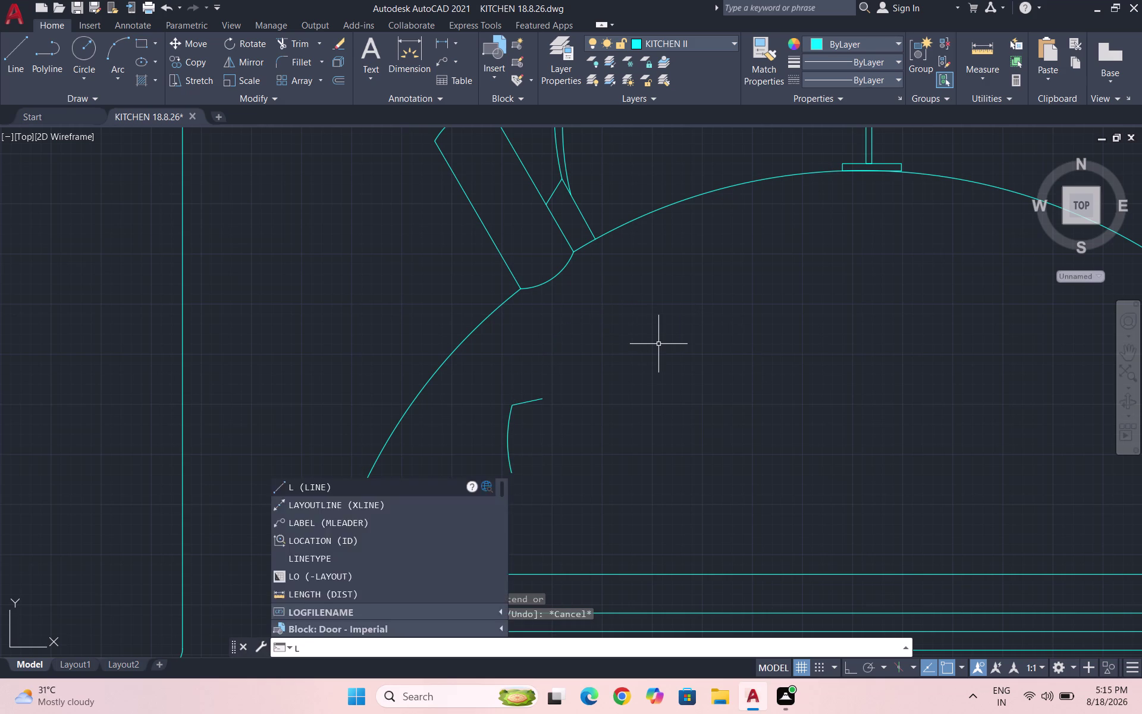
key(Escape)
key(a)
key(Return)
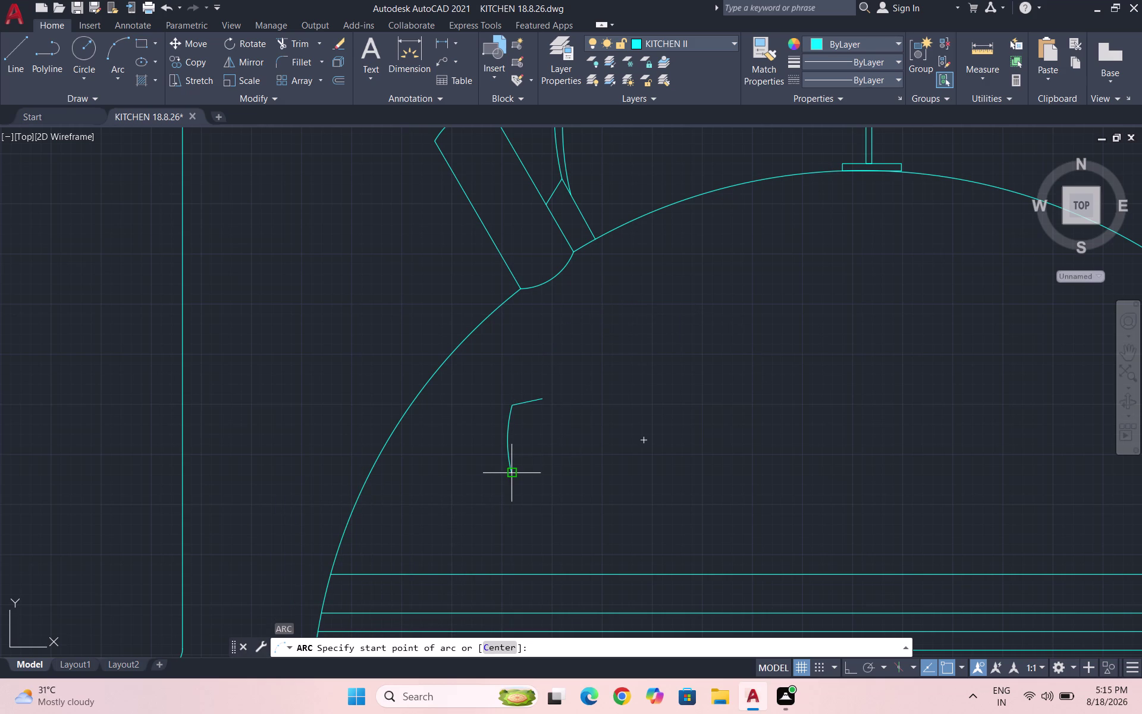
click(510, 474)
click(542, 400)
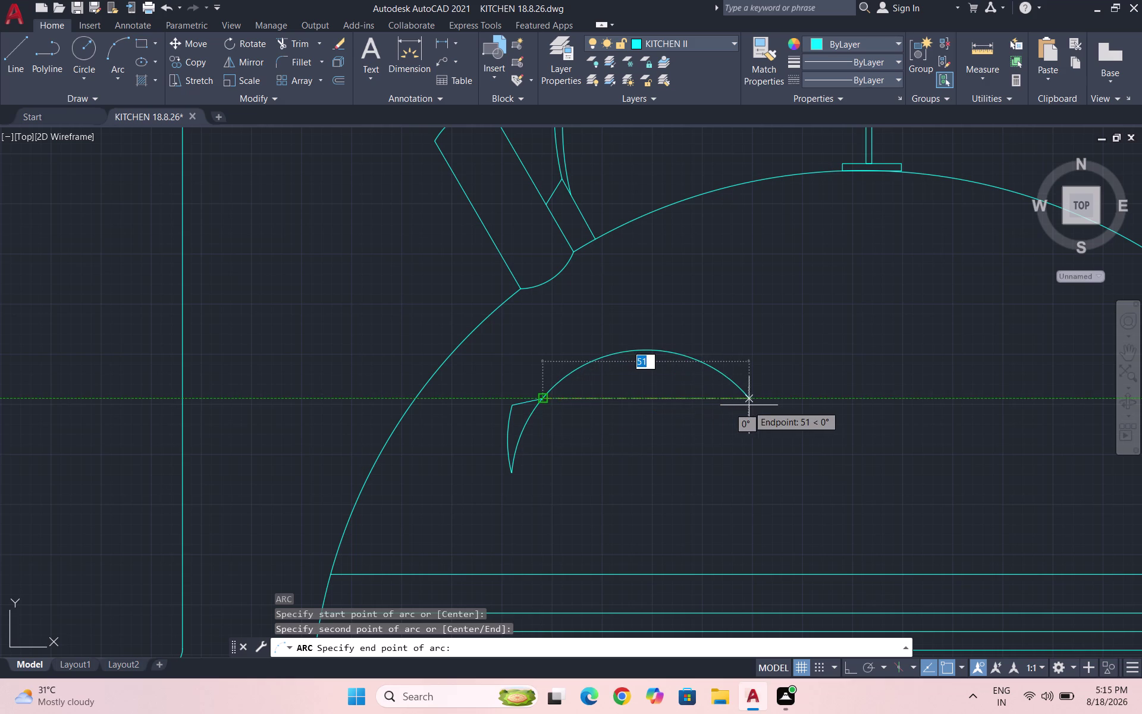
click(752, 405)
key(Escape)
drag(712, 430, 704, 421)
key(Escape)
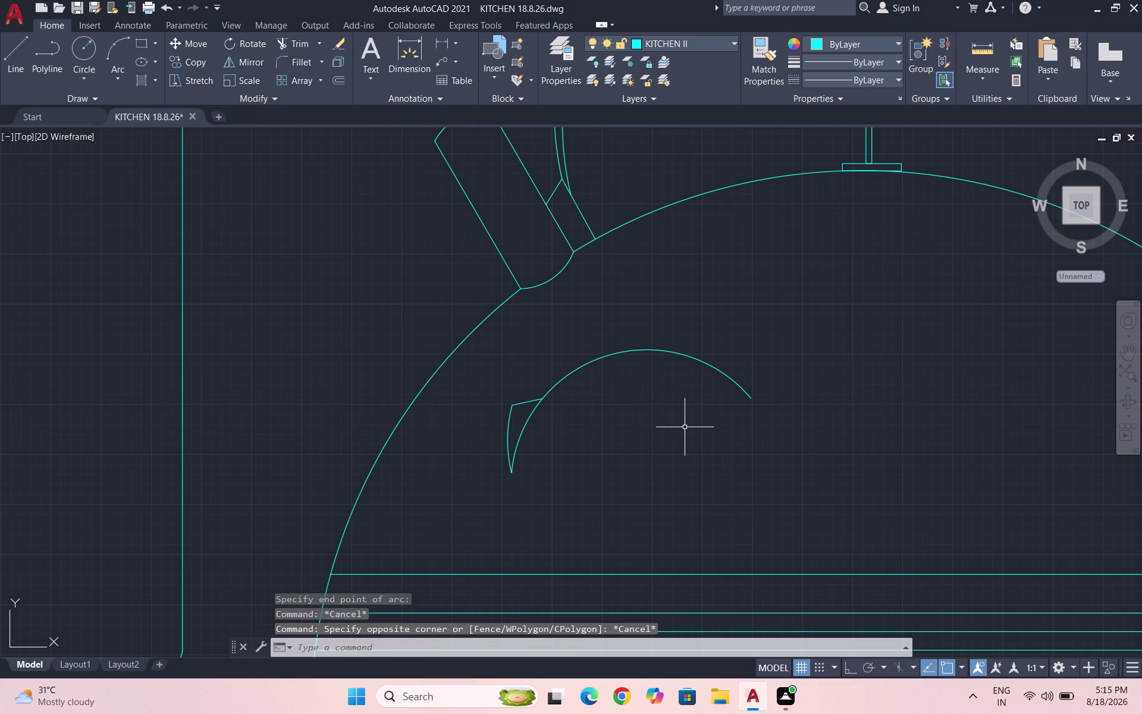
Trim the second arc's unwanted part to leave the crescent.
text(TR)
key(Return)
key(Return)
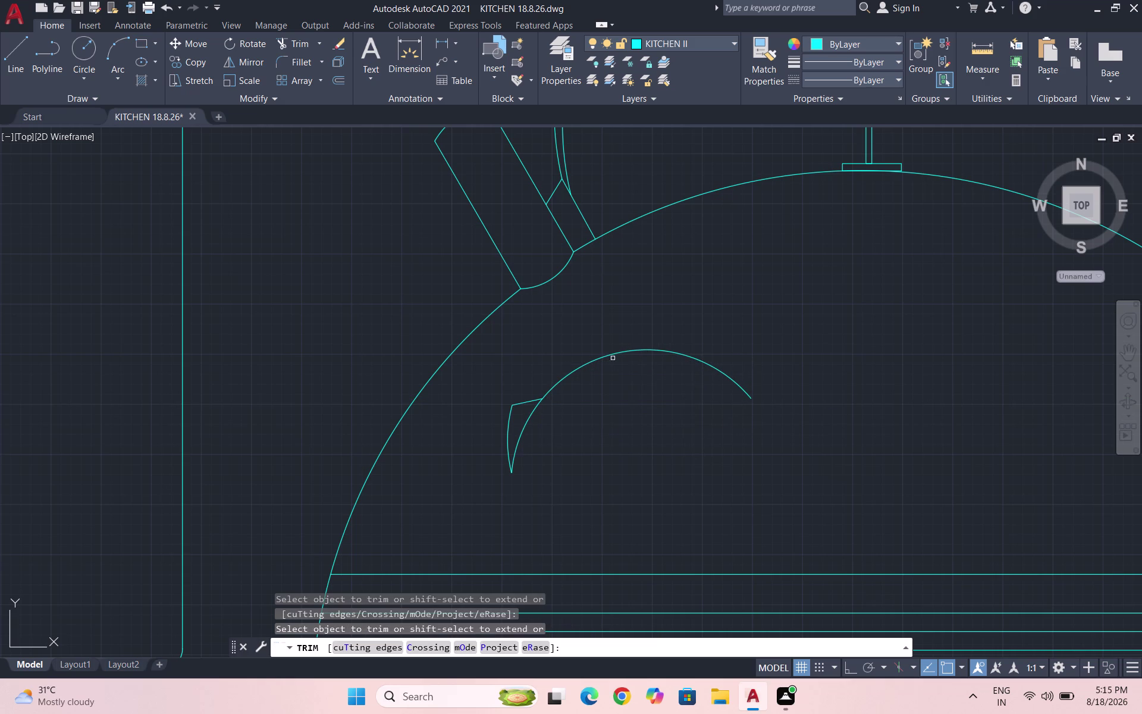
drag(600, 350, 620, 379)
key(Escape)
scroll(down, 3)
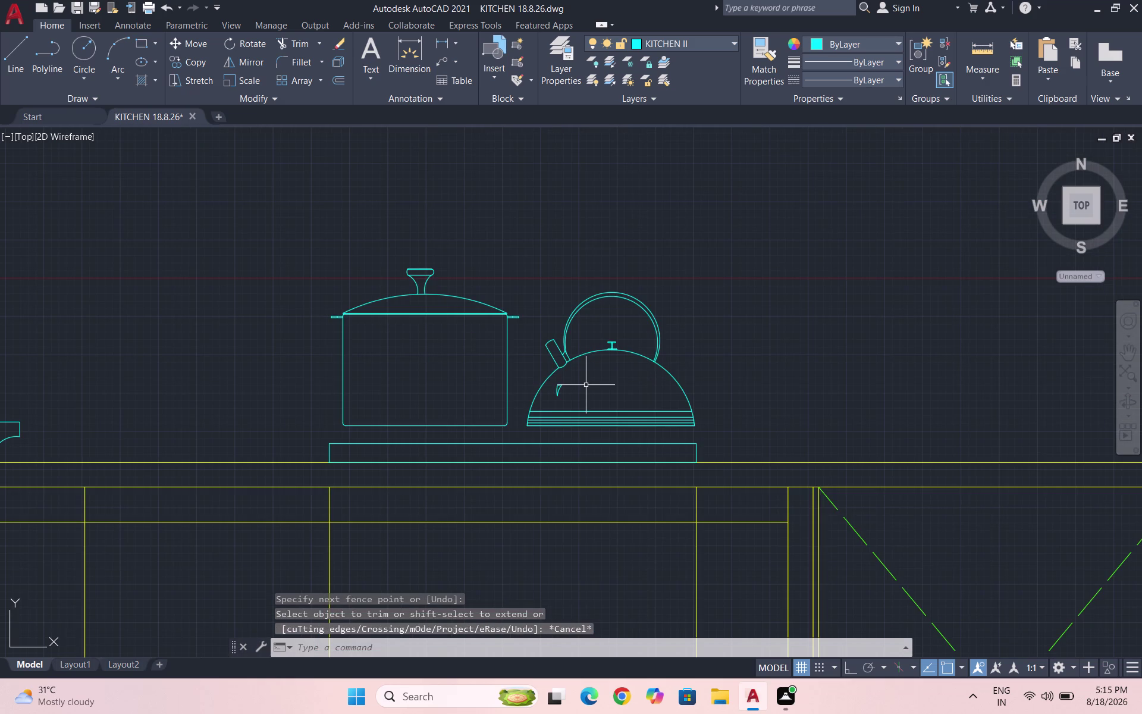
Copy the crescent highlight to the upper right of the kettle dome.
key(Escape)
scroll(up, 3)
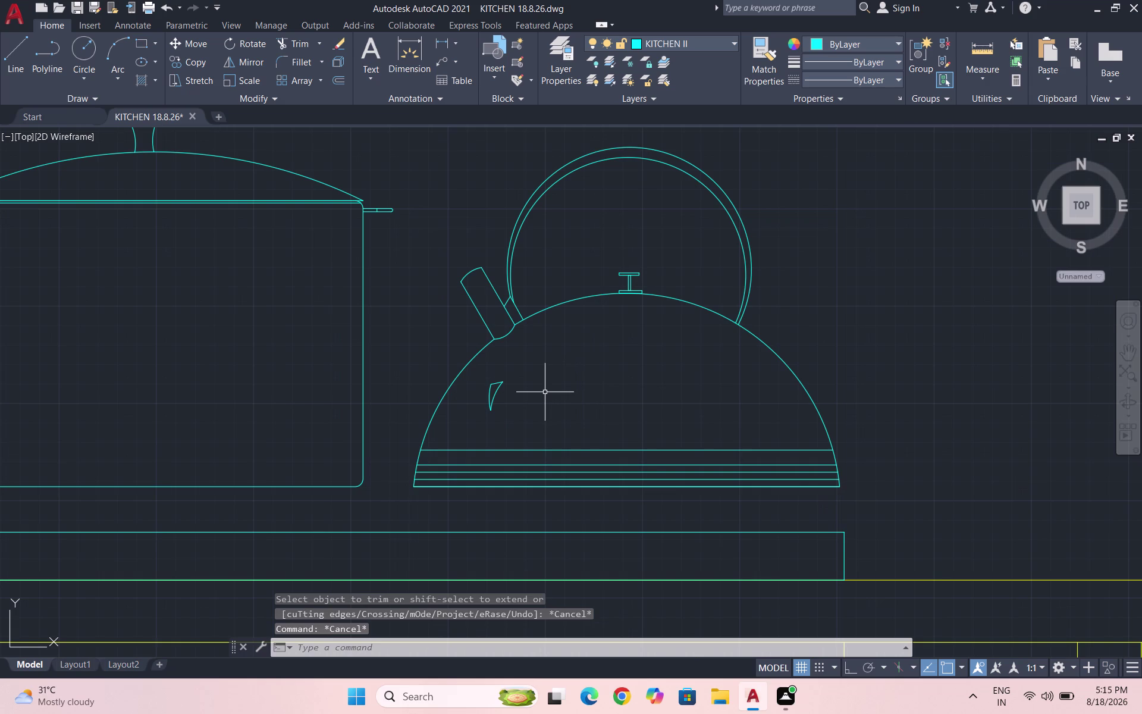
scroll(up, 3)
drag(533, 436, 500, 424)
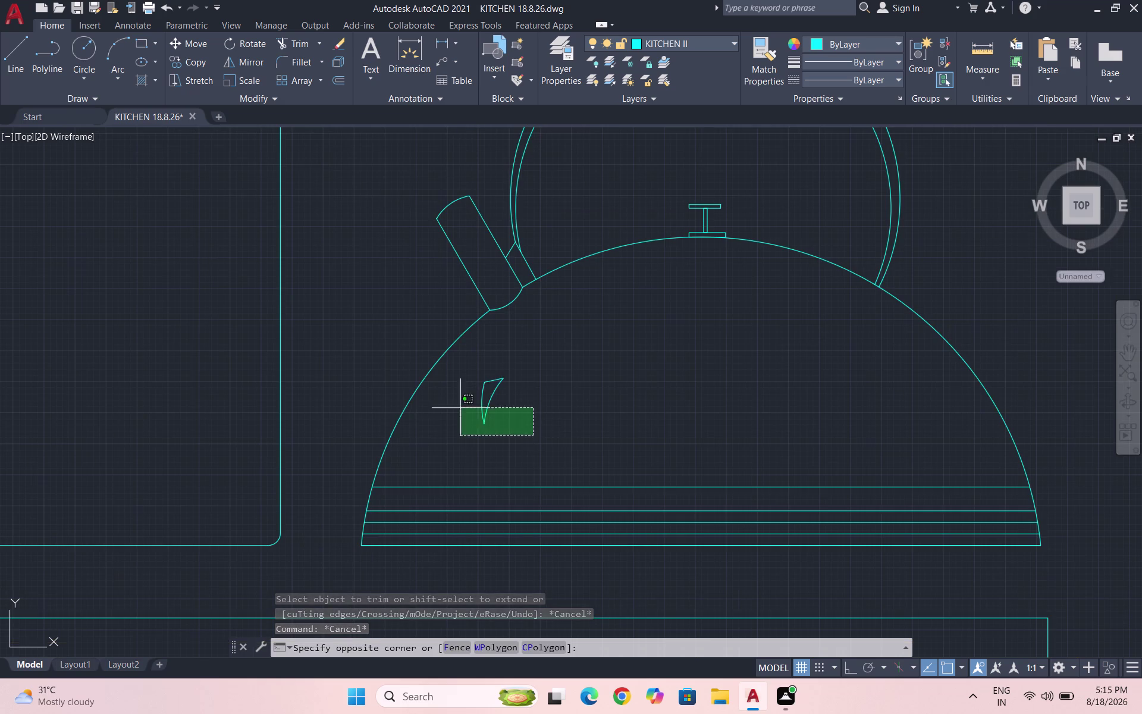
click(459, 366)
text(CO)
key(Return)
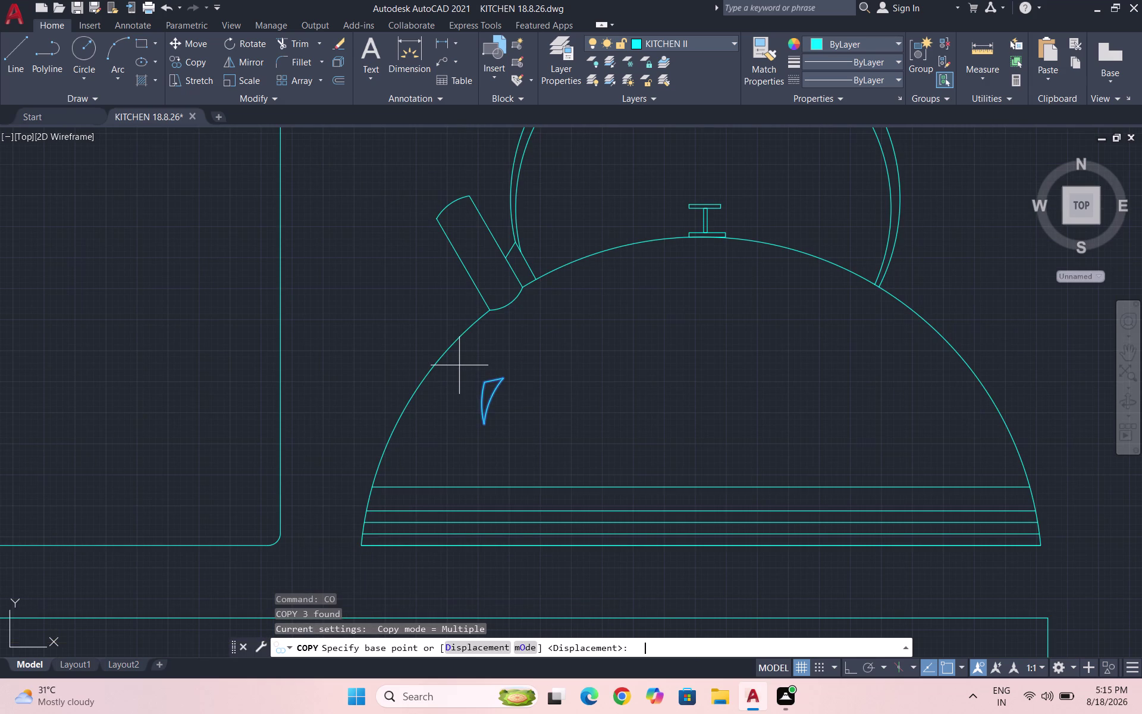
click(490, 392)
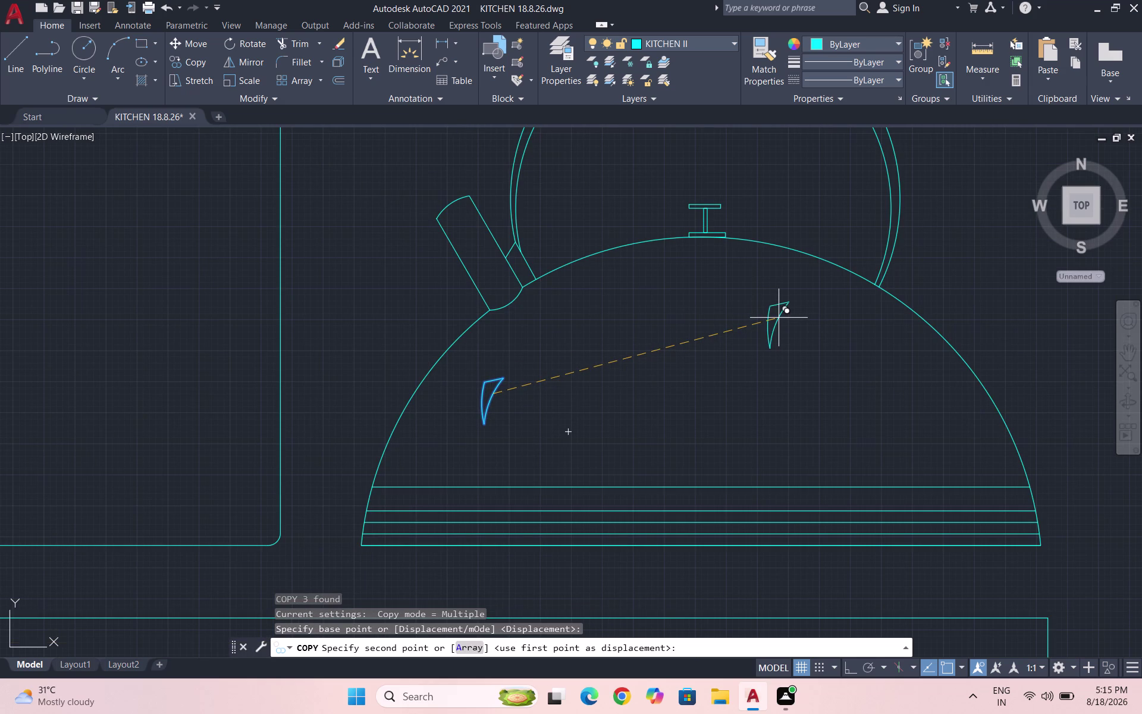
click(817, 310)
key(Escape)
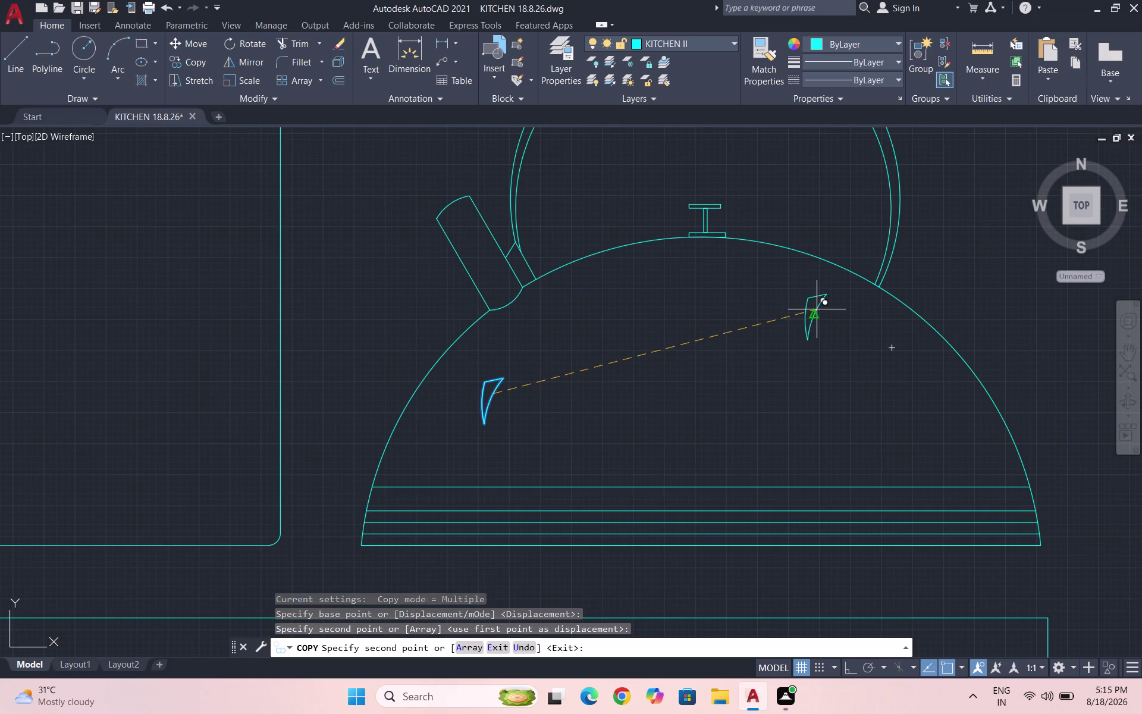
Rotate the copied highlight 180 degrees about its tip.
drag(853, 357, 842, 347)
click(786, 285)
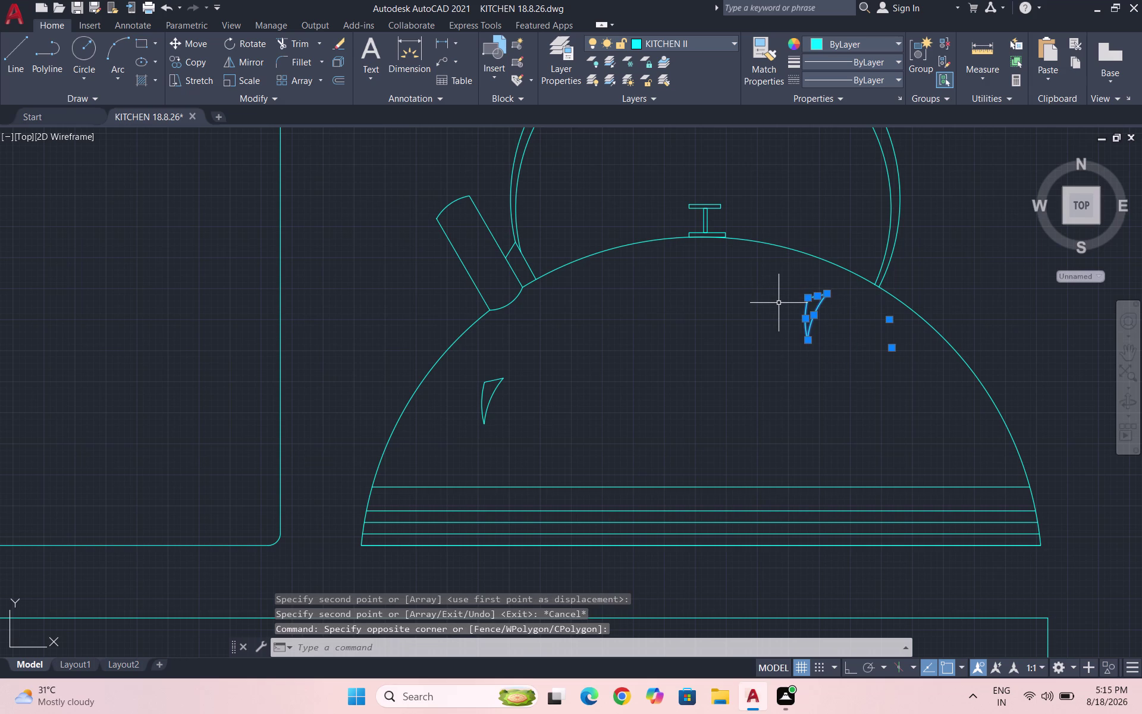
text(RO)
key(Return)
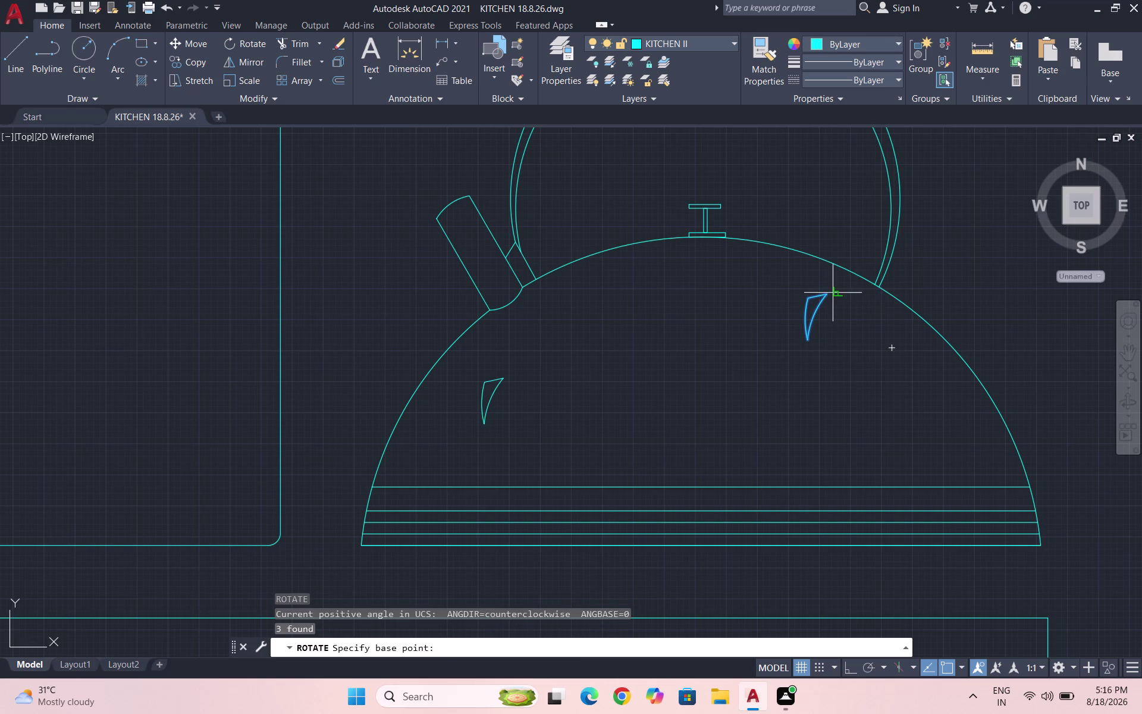
click(826, 296)
click(809, 355)
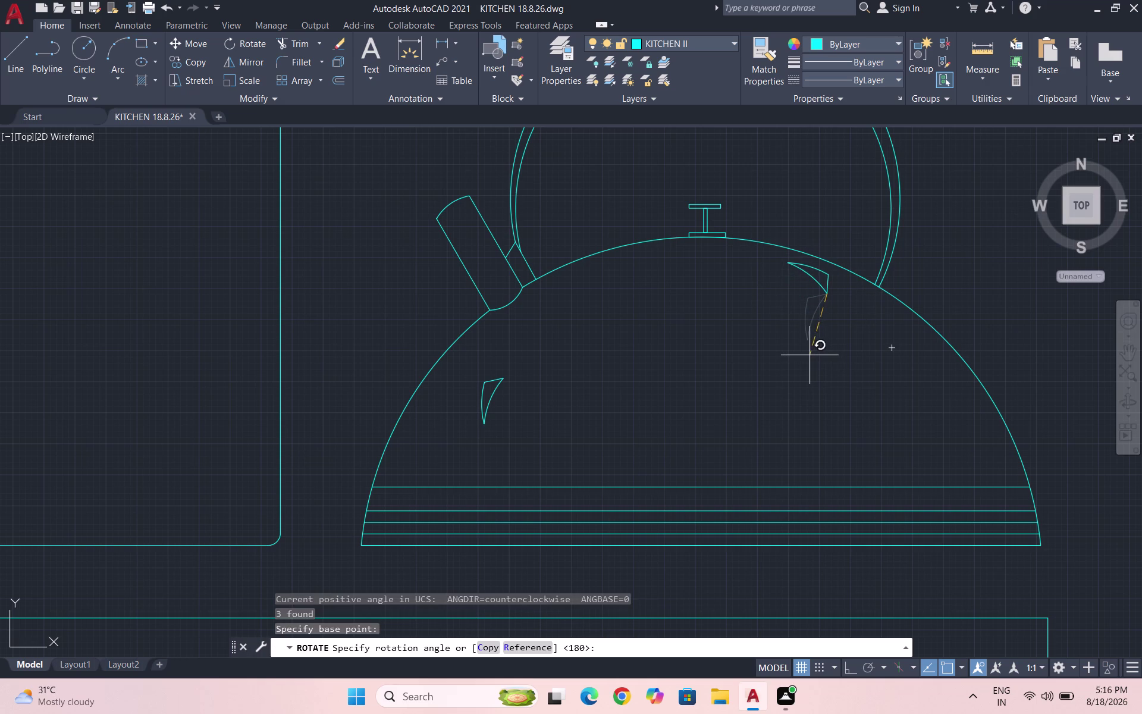
scroll(up, 3)
Move the rotated highlight just inside the dome's upper right edge.
drag(854, 336, 832, 315)
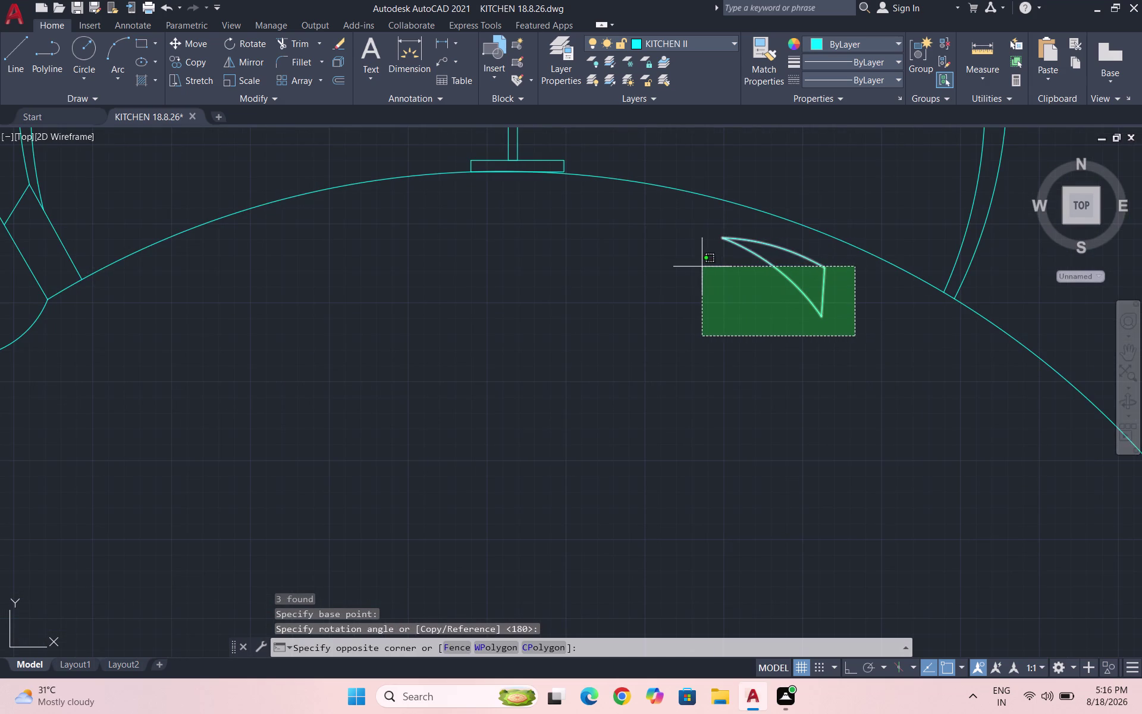
click(700, 264)
key(m)
key(Return)
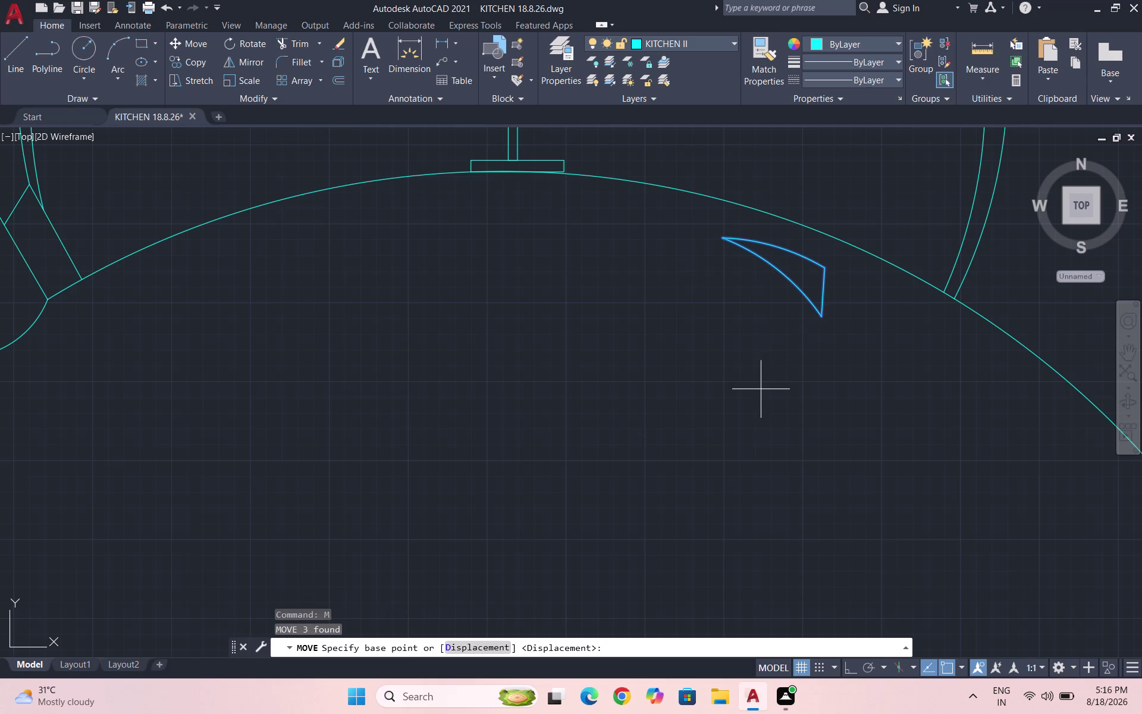
drag(827, 291, 827, 301)
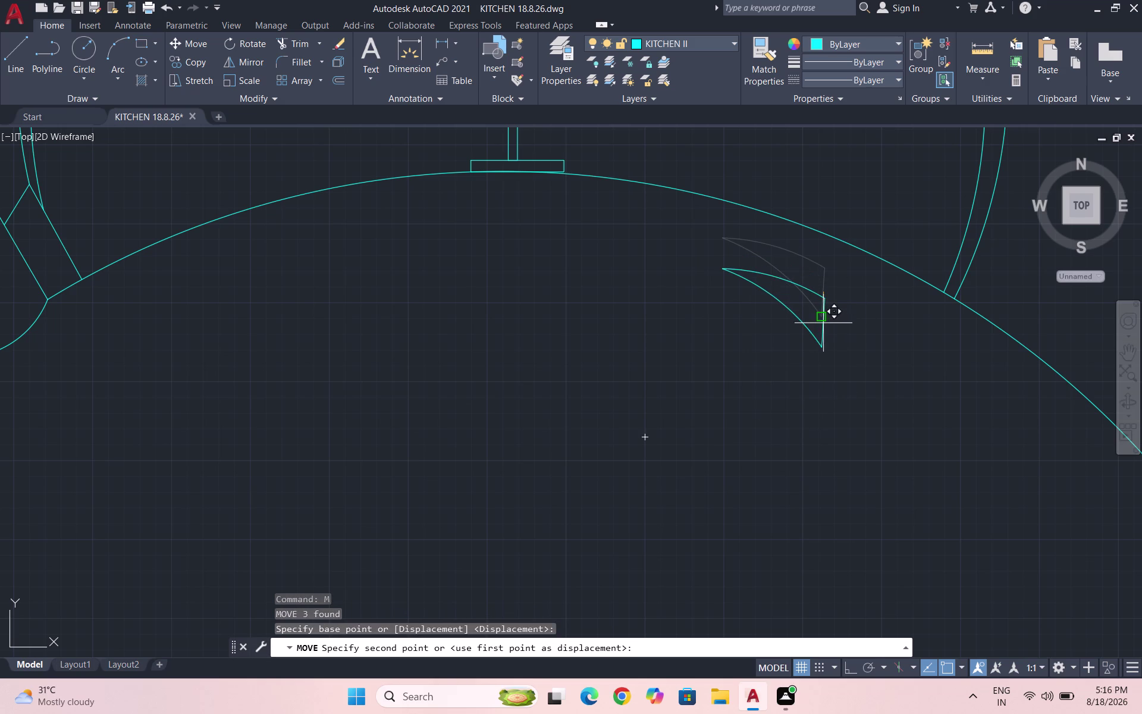
drag(820, 333, 819, 326)
scroll(down, 3)
scroll(up, 3)
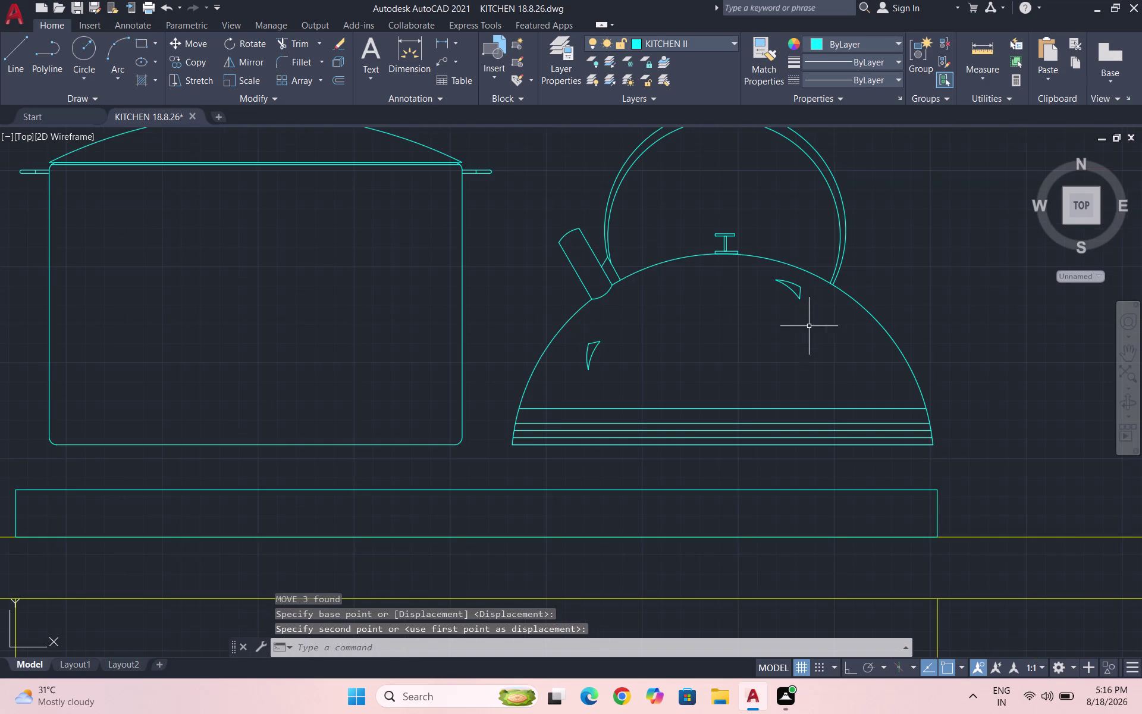
Draw a three-point arc from below the right highlight down to the kettle's top band.
key(a)
key(Return)
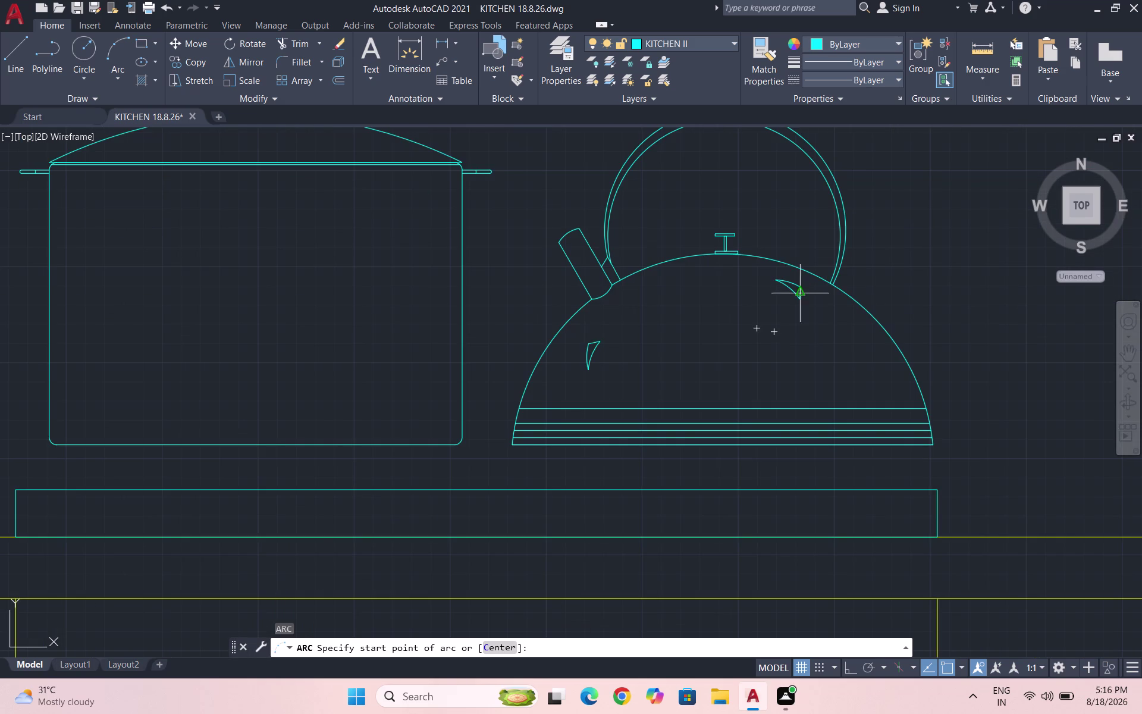
scroll(up, 3)
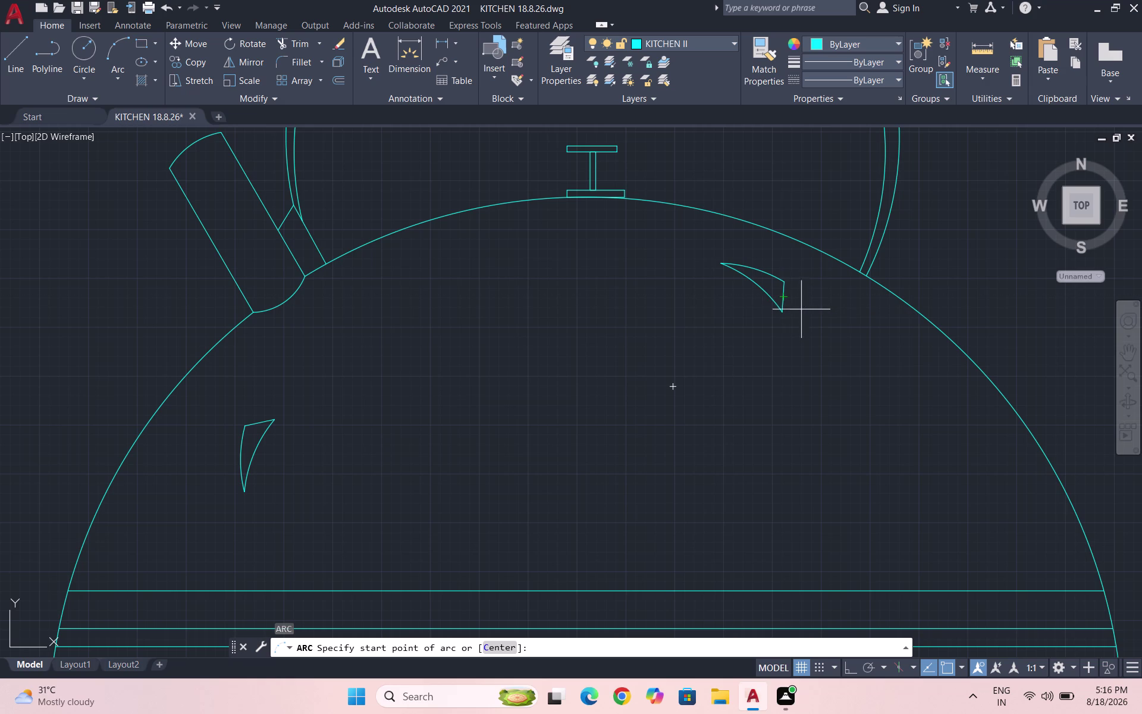
click(807, 308)
scroll(down, 3)
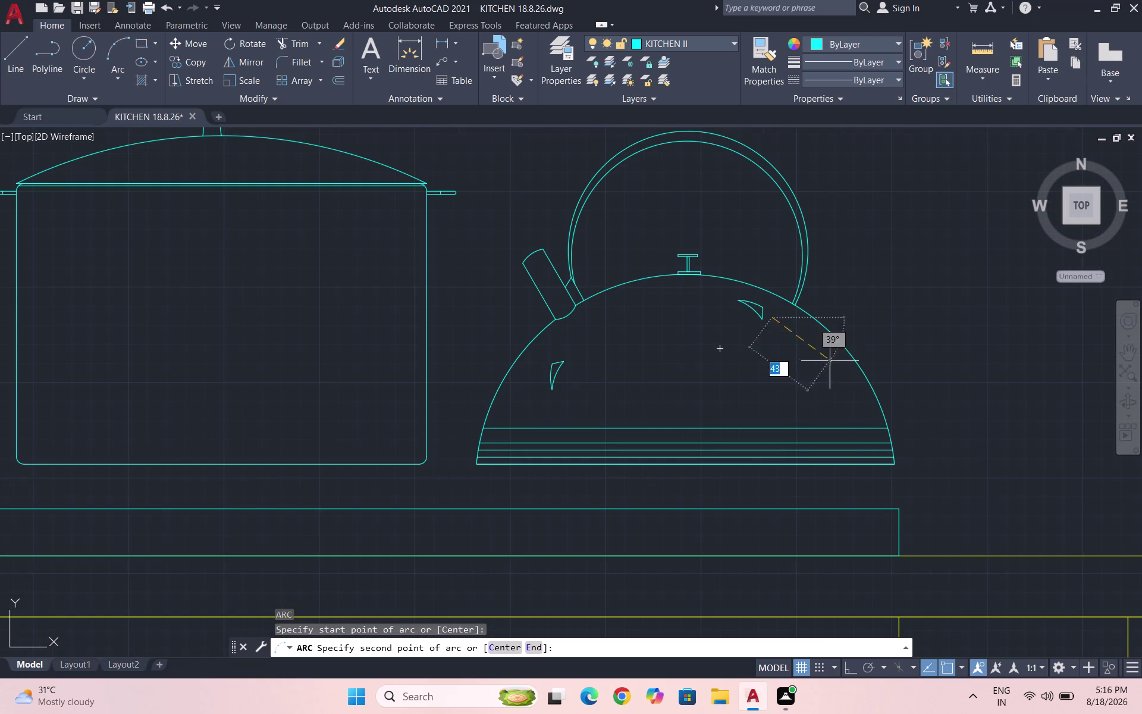
scroll(up, 3)
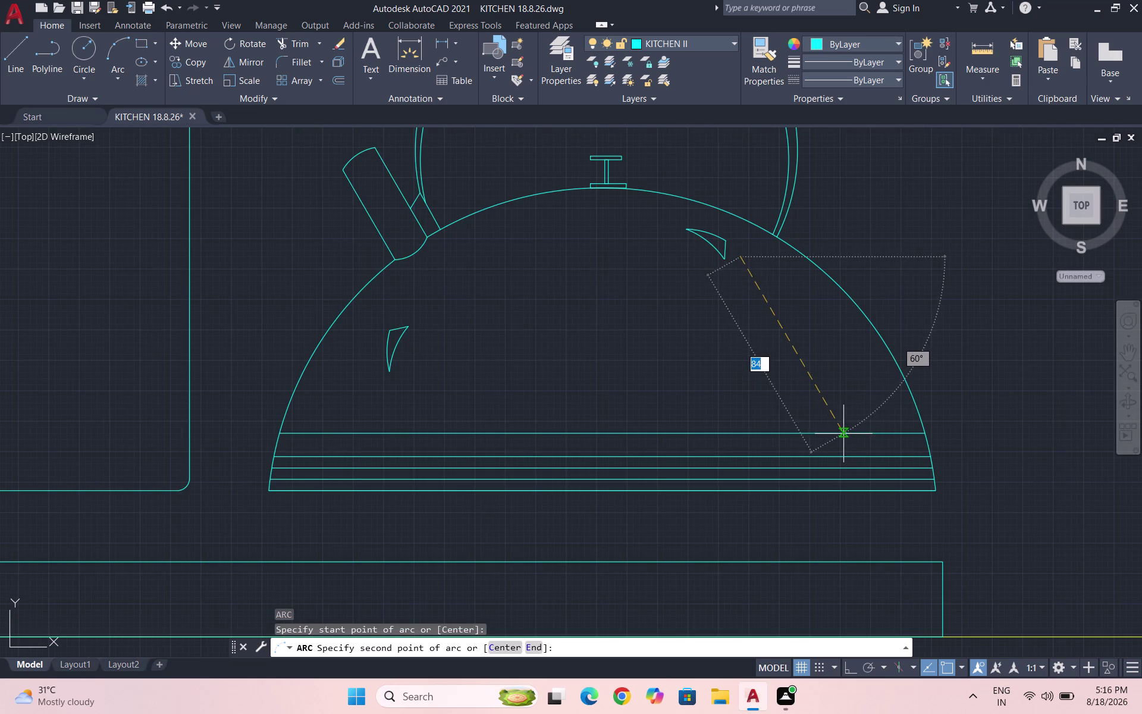
click(840, 438)
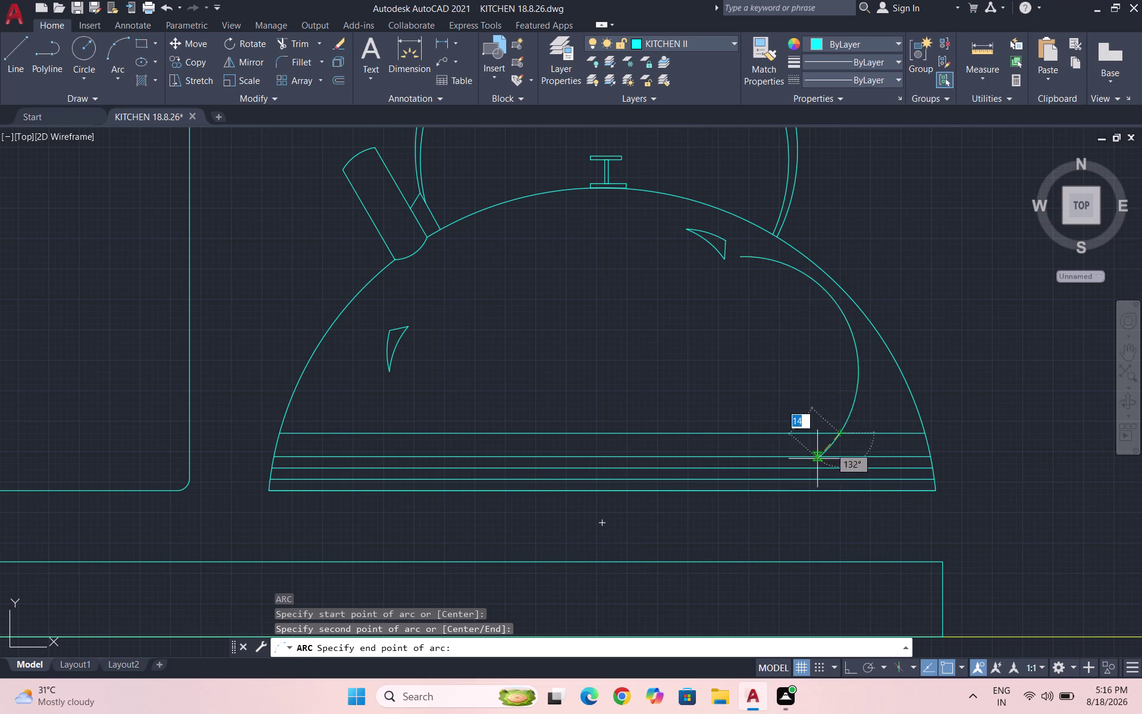
click(834, 451)
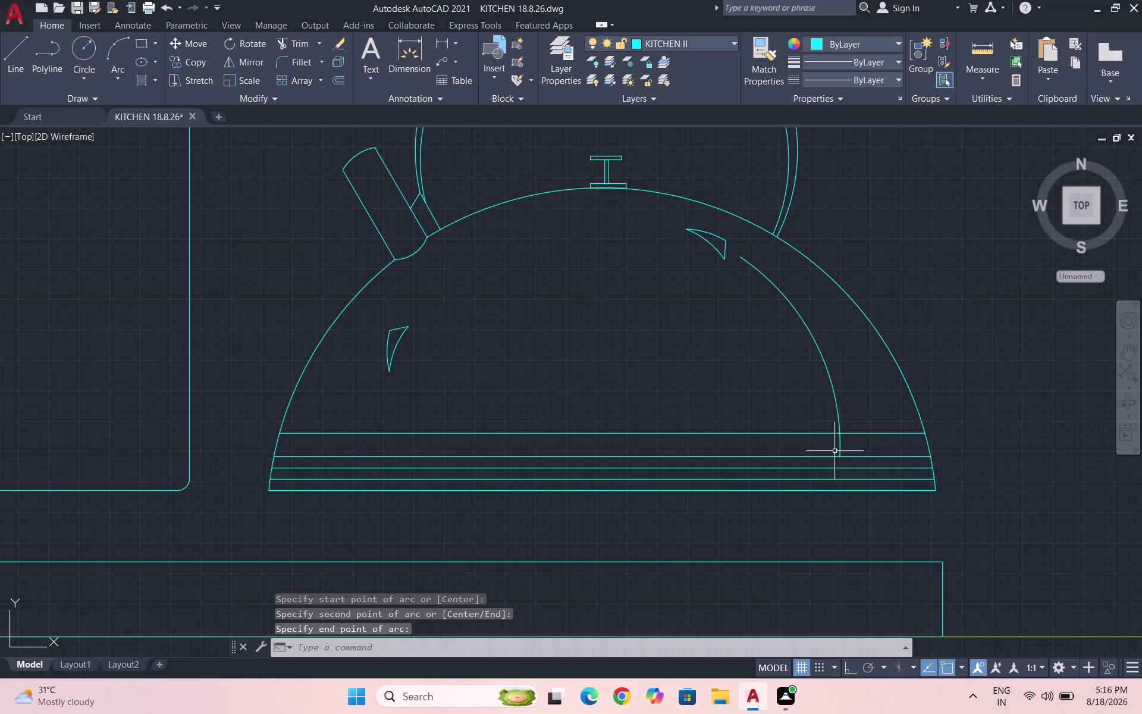
Trim the arc's end below the top band.
text(T)
text(R)
key(Return)
key(Return)
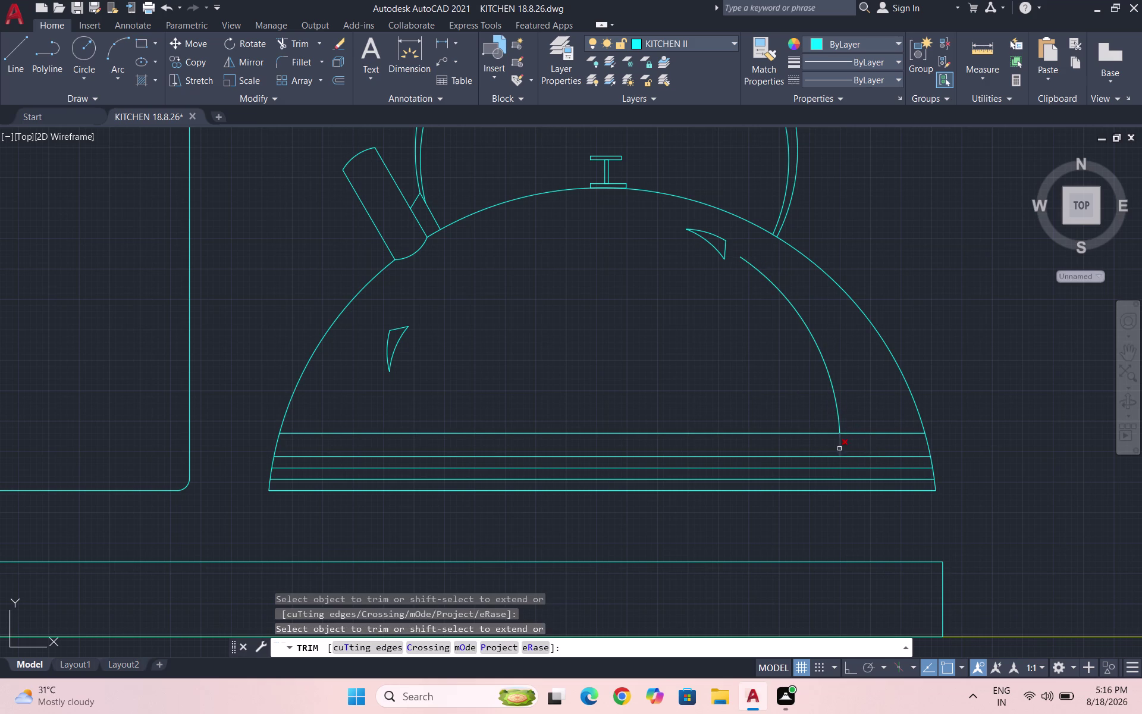
click(841, 444)
key(Escape)
scroll(down, 3)
key(Escape)
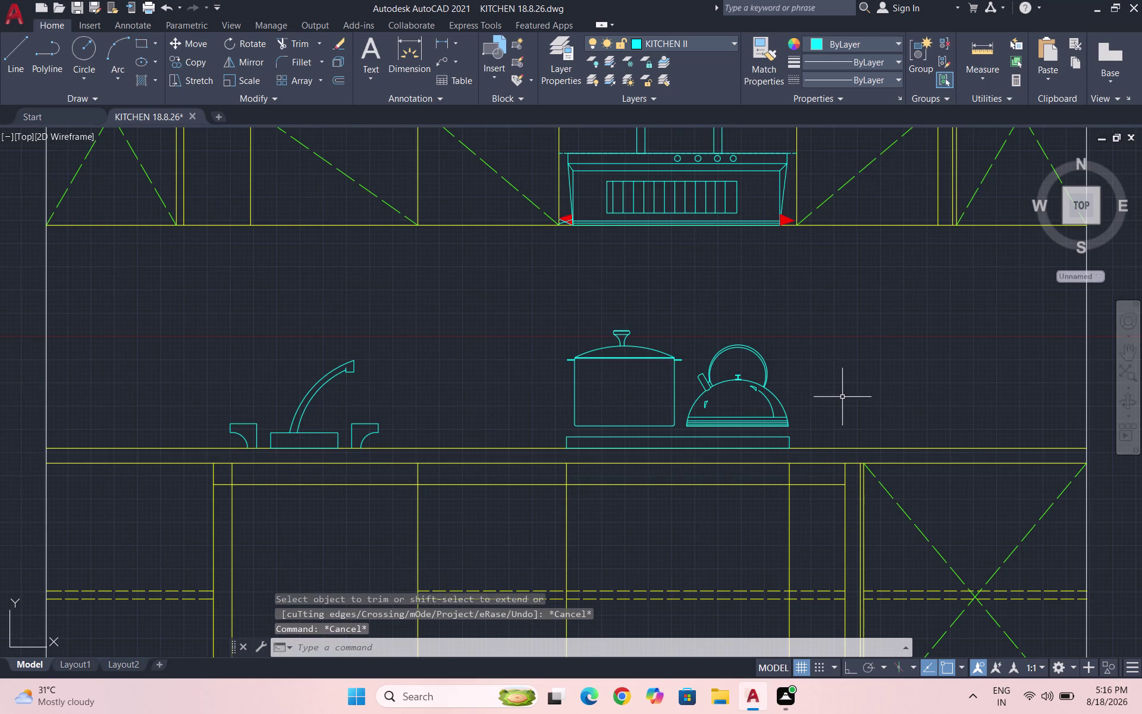
Save the drawing with Ctrl+S.
key(ctrl+s)
key(ctrl+s)
scroll(down, 3)
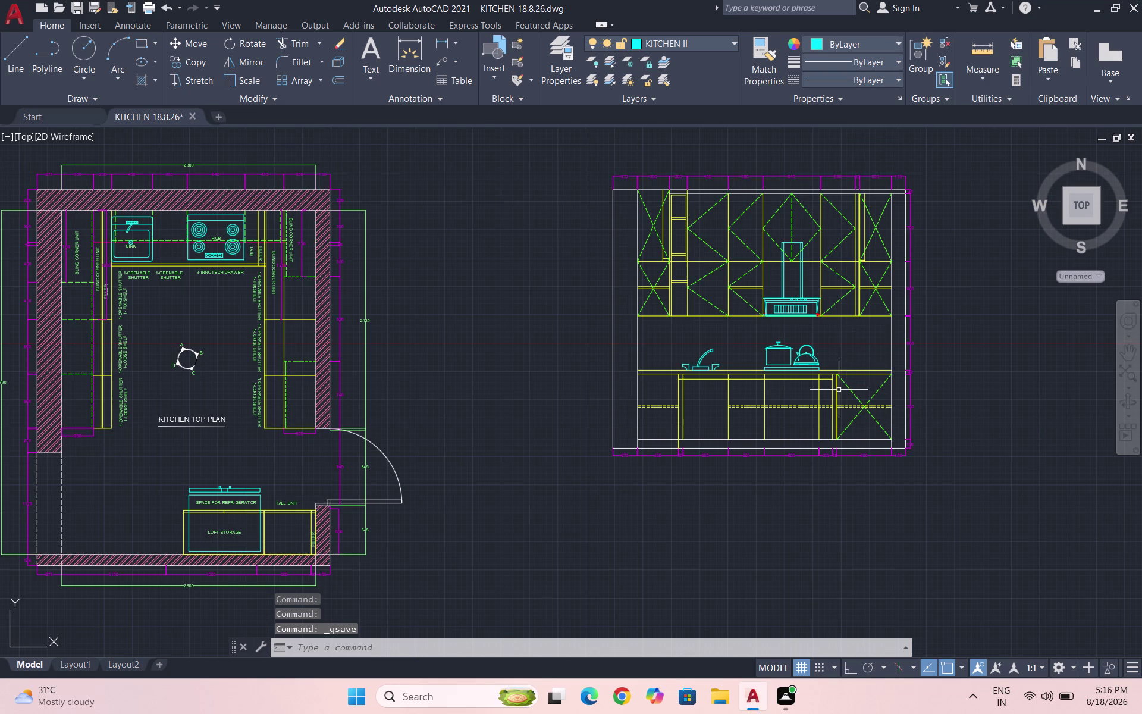
scroll(up, 3)
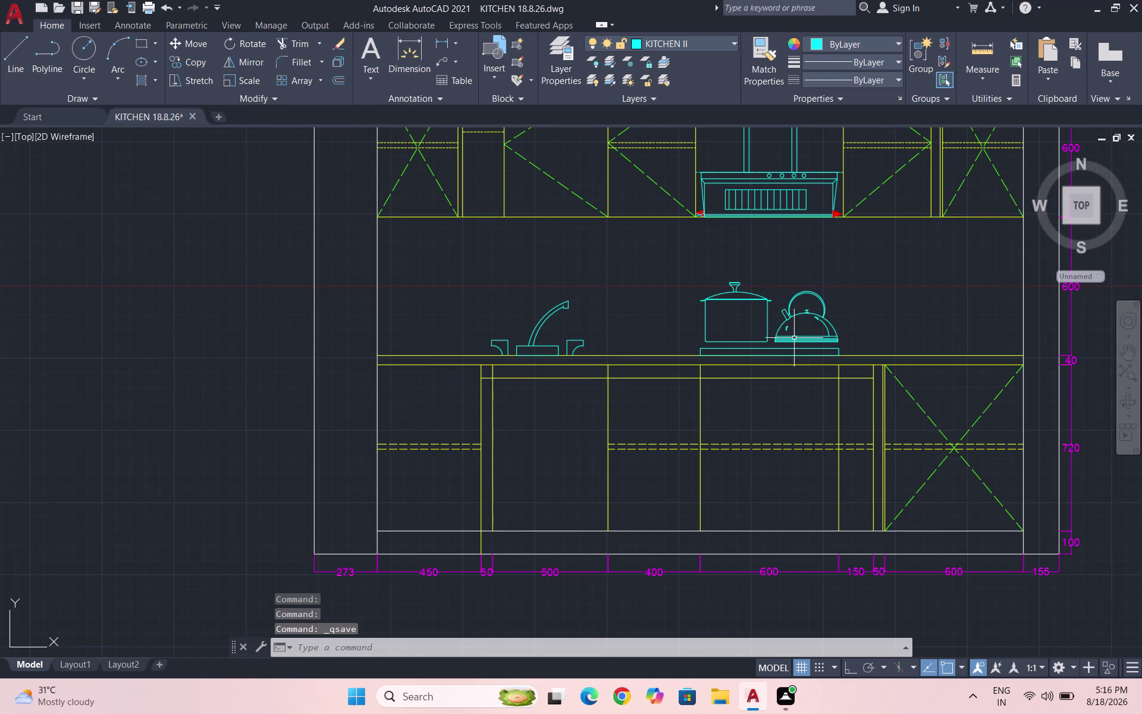